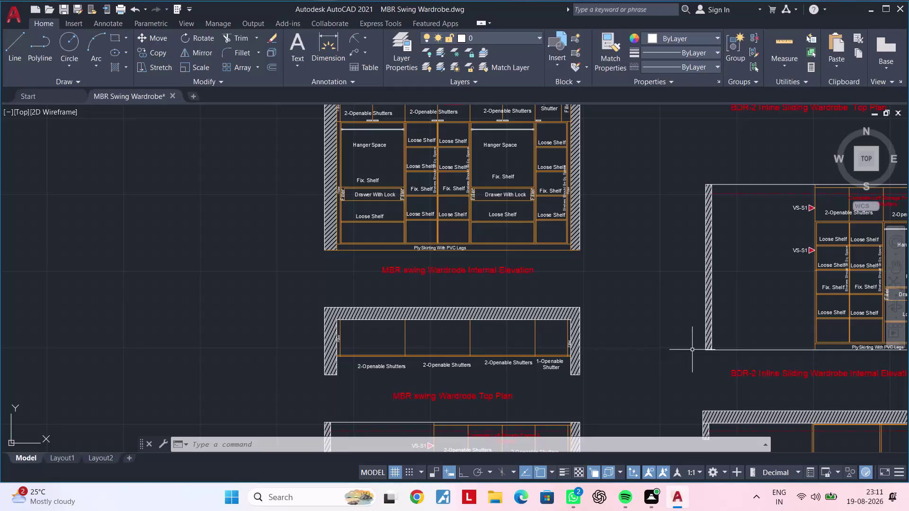
Pan over the swing wardrobe elevation's loft and cancel any pending command.
scroll(up, 3)
scroll(down, 3)
middle_drag(576, 284, 497, 441)
scroll(down, 3)
middle_drag(519, 333, 581, 395)
middle_drag(551, 376, 570, 311)
scroll(up, 3)
middle_drag(455, 273, 495, 241)
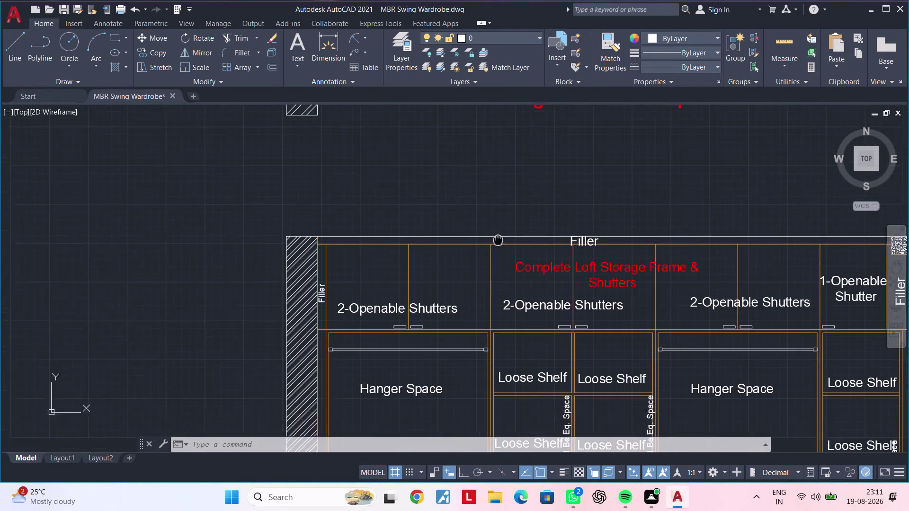
middle_drag(495, 242, 504, 236)
key(Escape)
key(Escape)
key(Escape)
key(Escape)
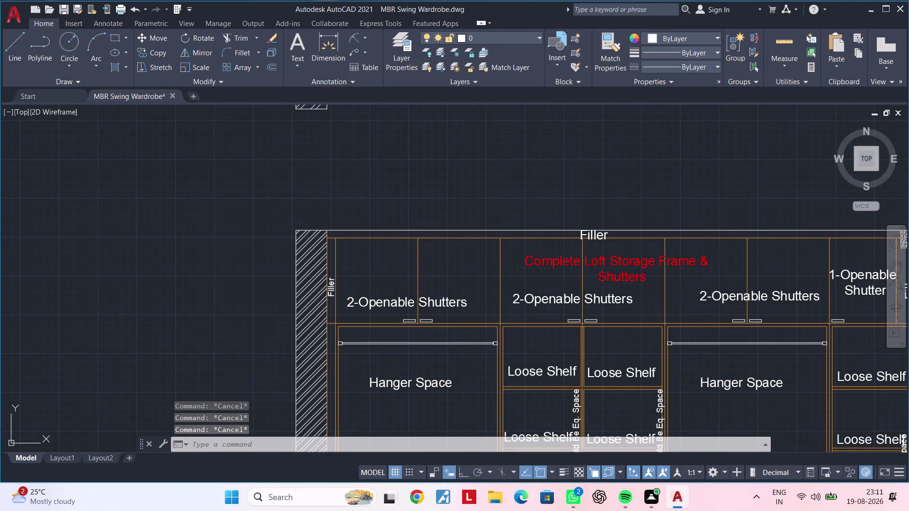
Center the swing wardrobe drawings and pick Dimensions from the Layer dropdown.
scroll(down, 3)
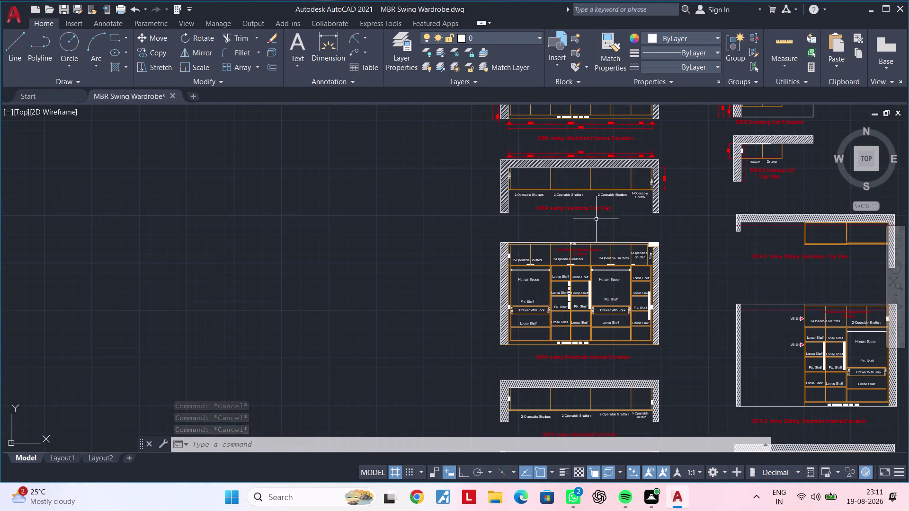
scroll(down, 3)
middle_drag(593, 243, 507, 265)
scroll(up, 3)
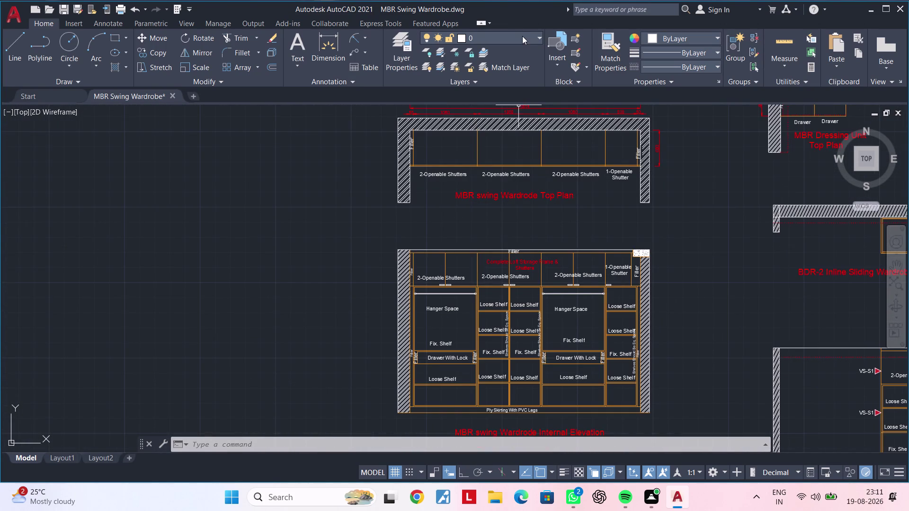
click(522, 36)
click(504, 80)
middle_drag(465, 229, 475, 189)
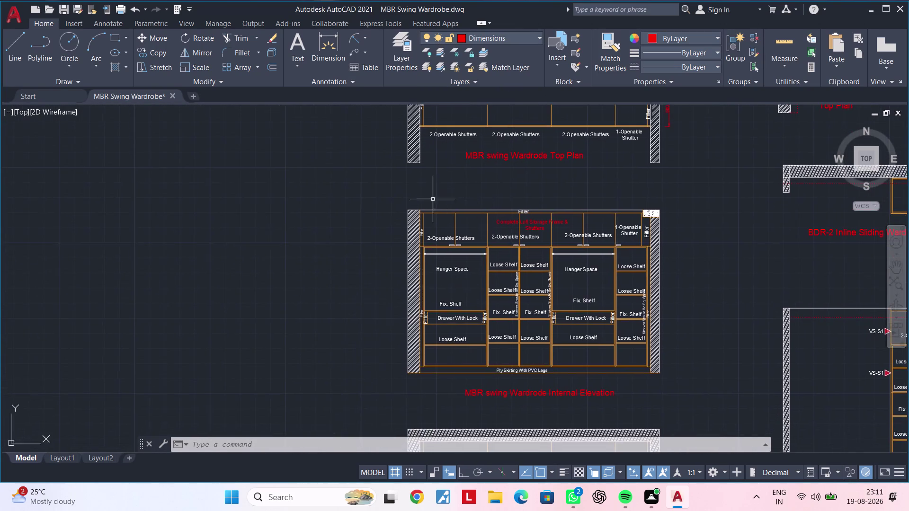
Zoom in on the internal elevation's top-left loft corner.
scroll(up, 3)
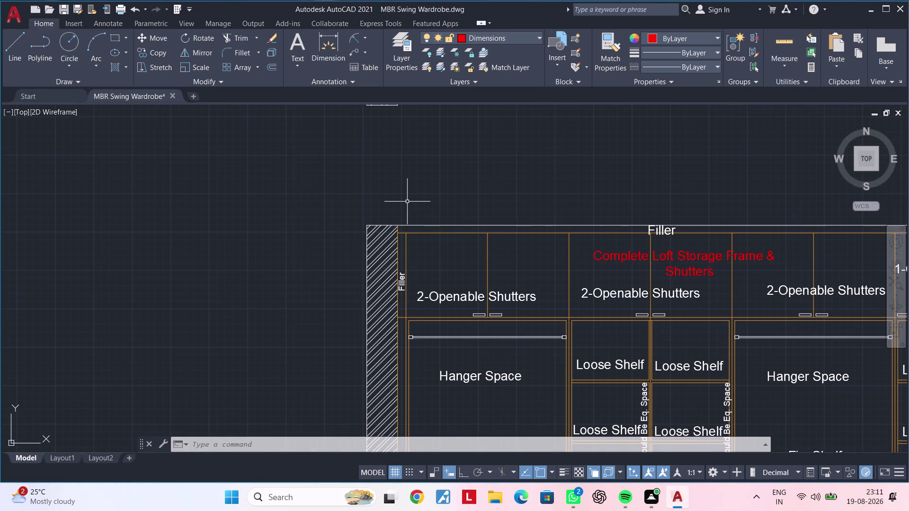
middle_drag(382, 220, 373, 199)
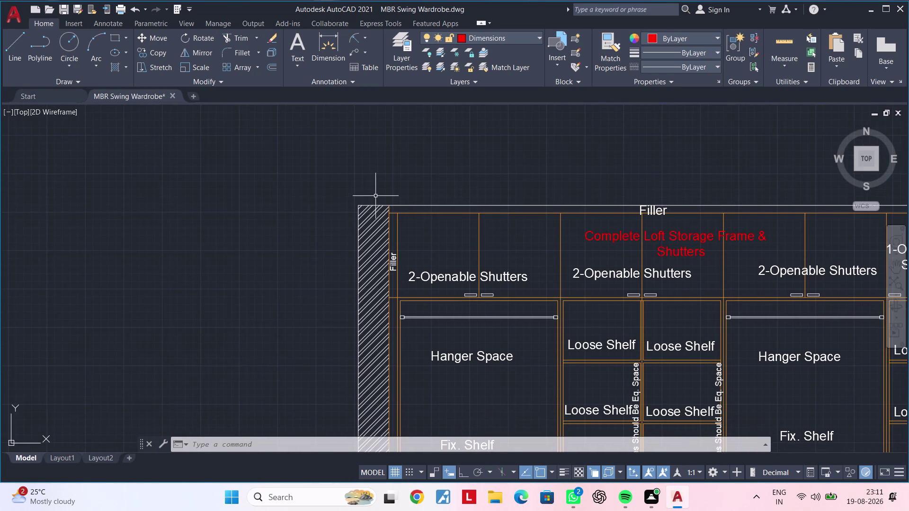
scroll(up, 3)
Dimension the 55 filler width at the top-left wall corner, above the loft.
click(328, 47)
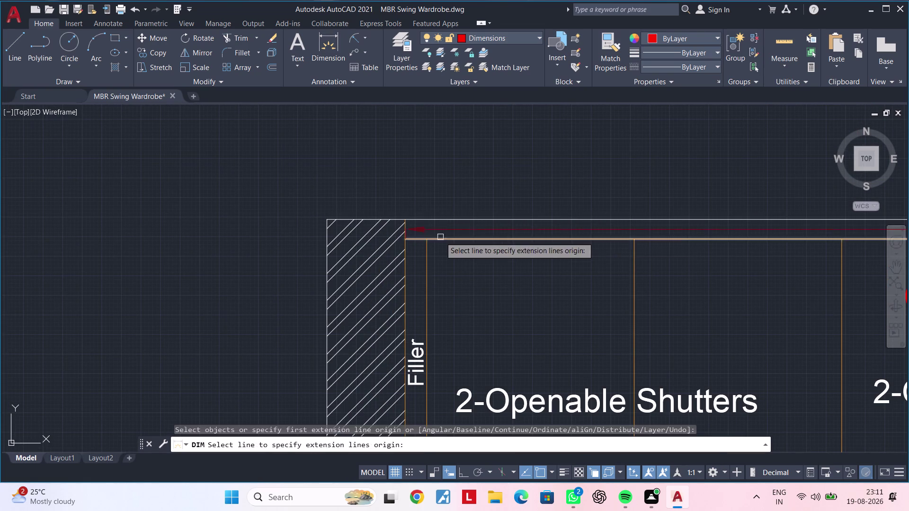
scroll(up, 3)
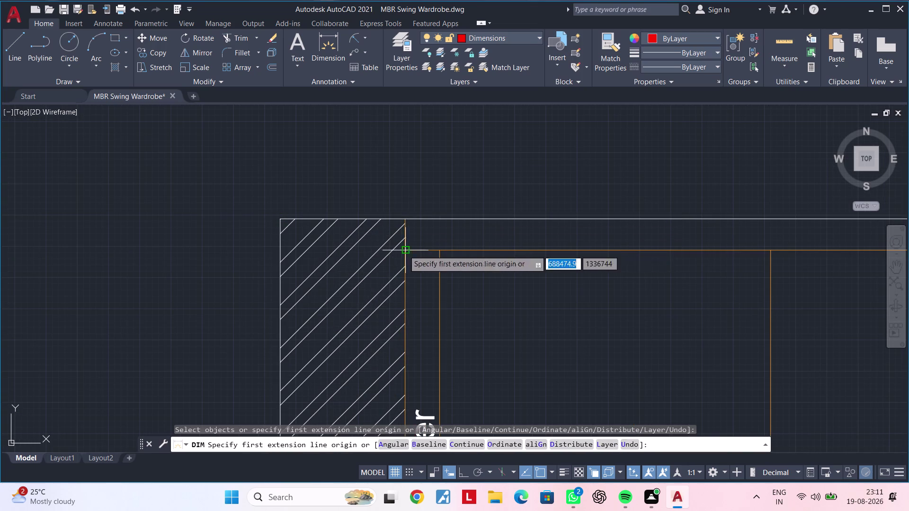
click(408, 250)
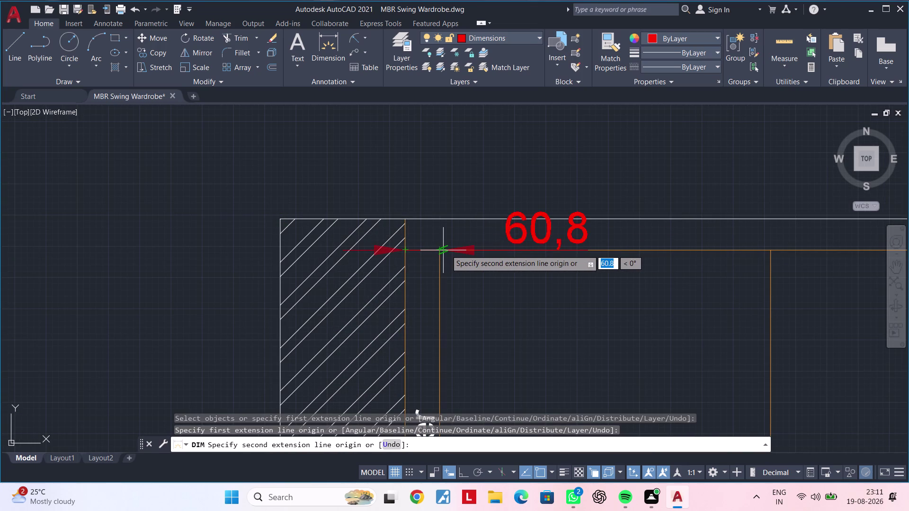
click(438, 251)
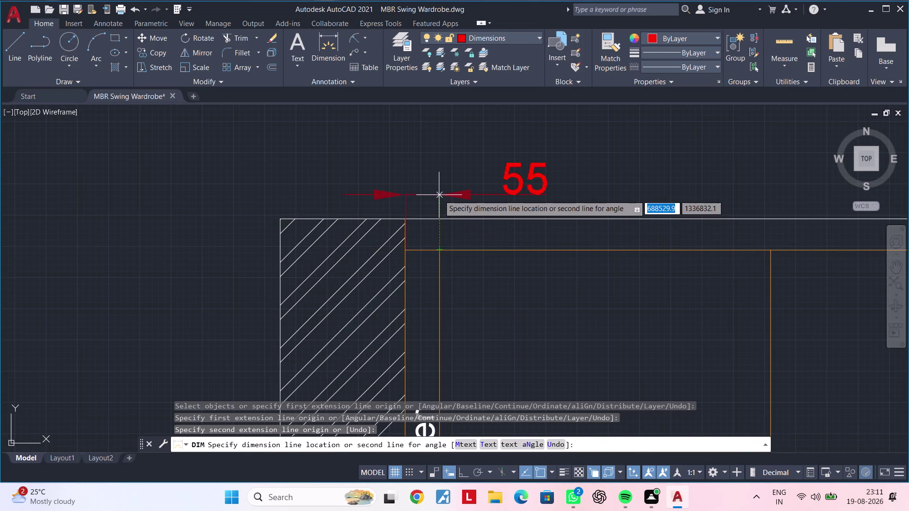
click(439, 195)
middle_drag(515, 195, 429, 202)
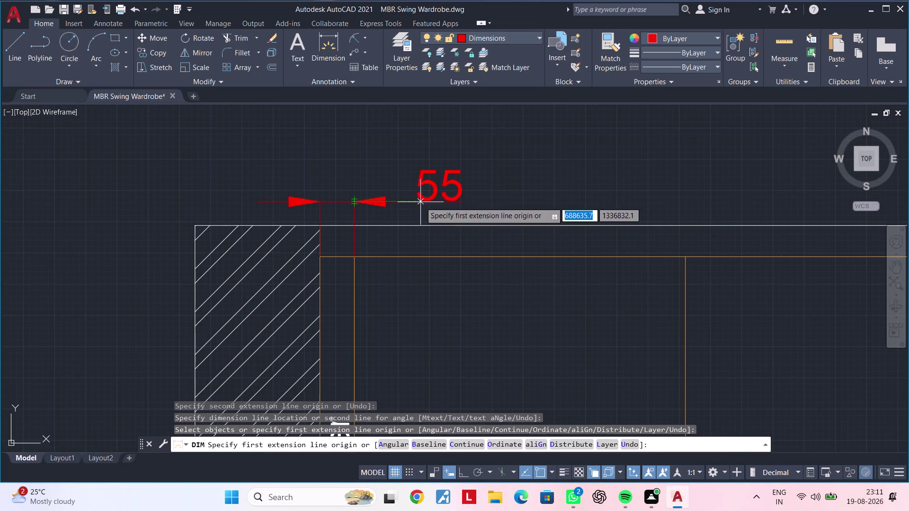
Chain a 1060 dimension from the end of the 55 along the loft top.
key(space)
key(space)
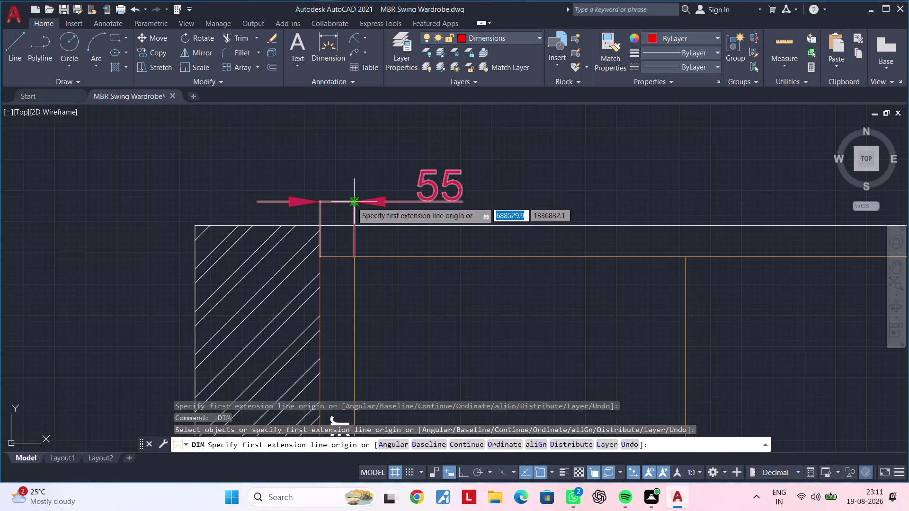
click(352, 202)
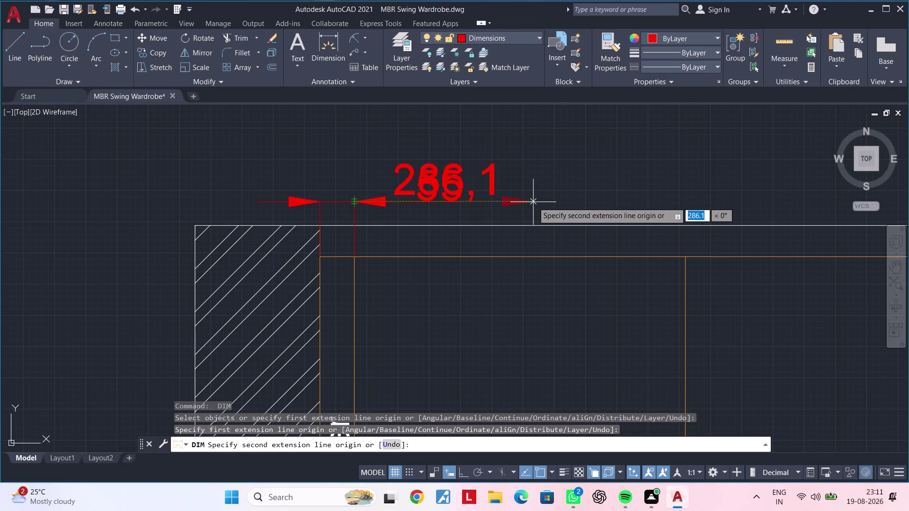
text(1060)
key(Return)
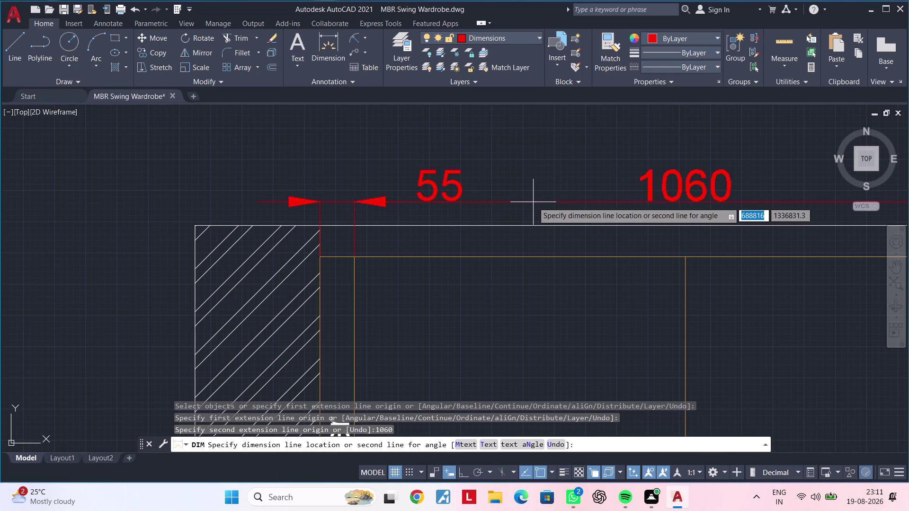
click(372, 202)
middle_drag(671, 208, 233, 216)
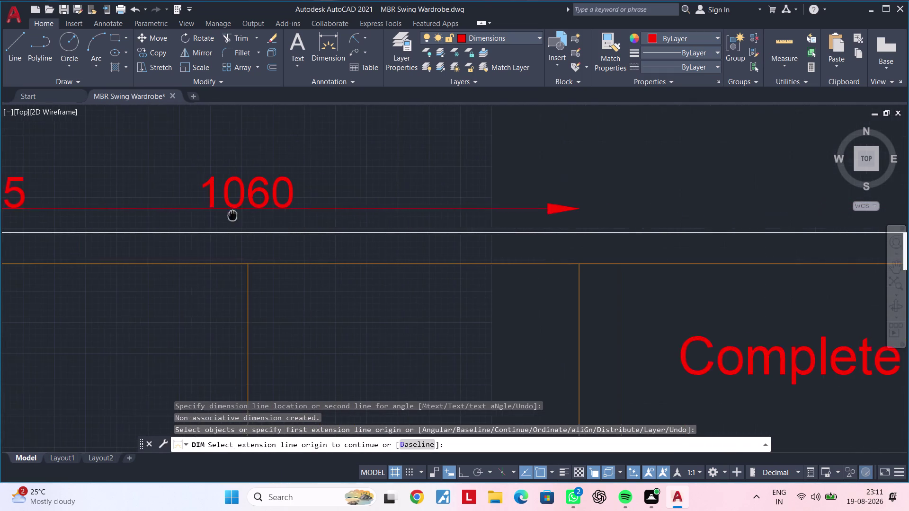
middle_drag(232, 215, 232, 215)
middle_drag(506, 211, 387, 211)
Add a second 1060 dimension in line, starting from the first one's end.
key(space)
key(space)
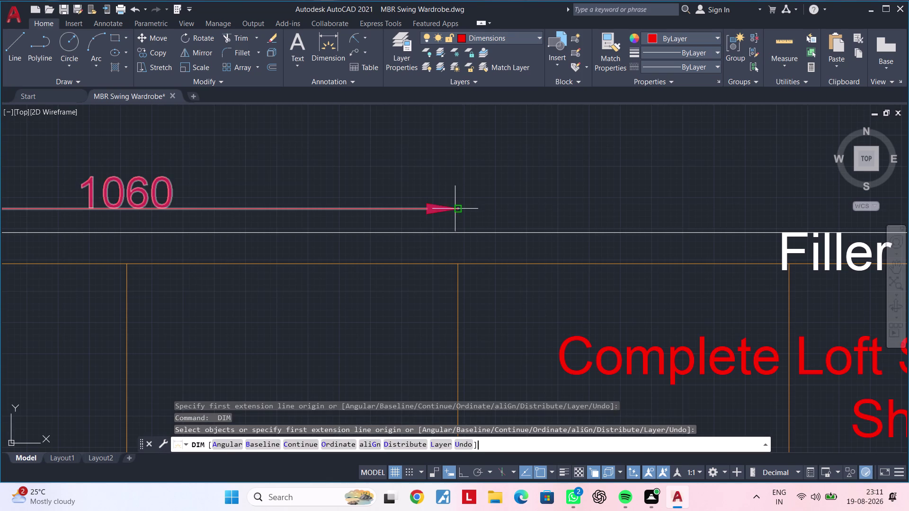
key(space)
key(space)
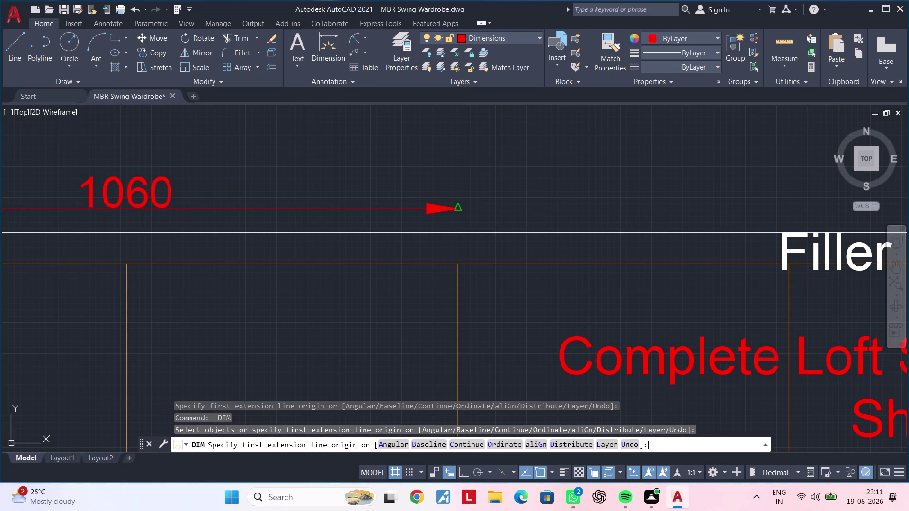
click(460, 209)
click(455, 210)
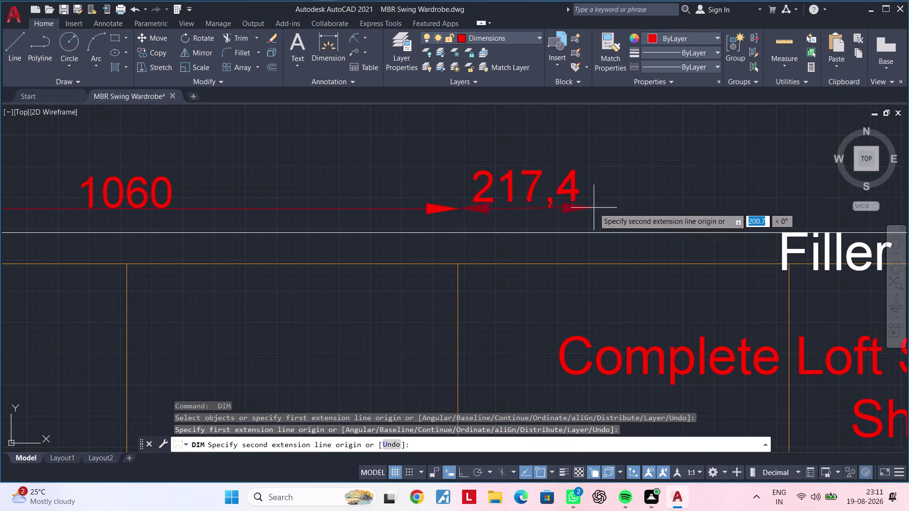
middle_drag(593, 210, 445, 212)
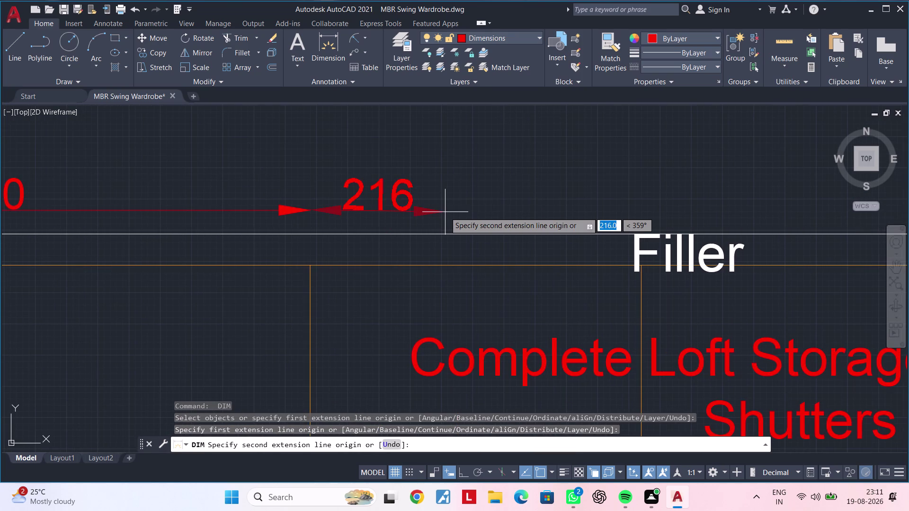
text(1060)
key(Return)
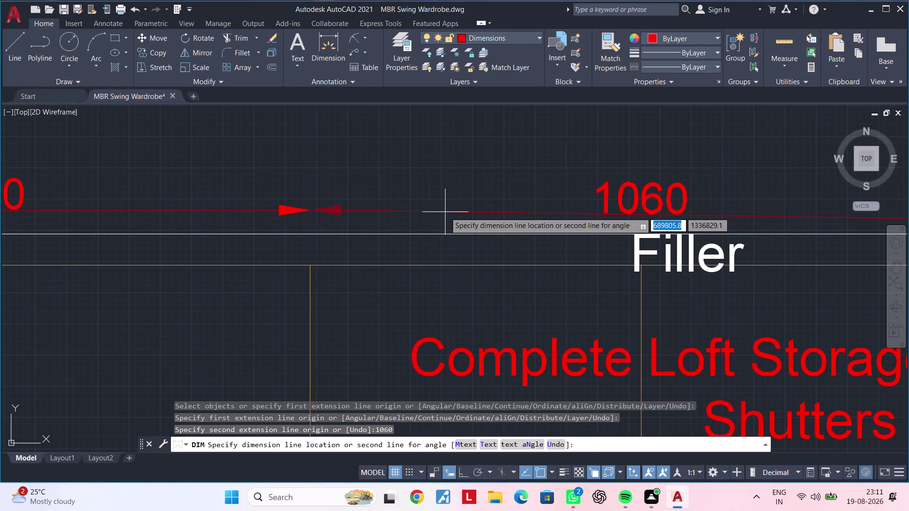
click(310, 209)
scroll(down, 3)
middle_drag(677, 208, 504, 207)
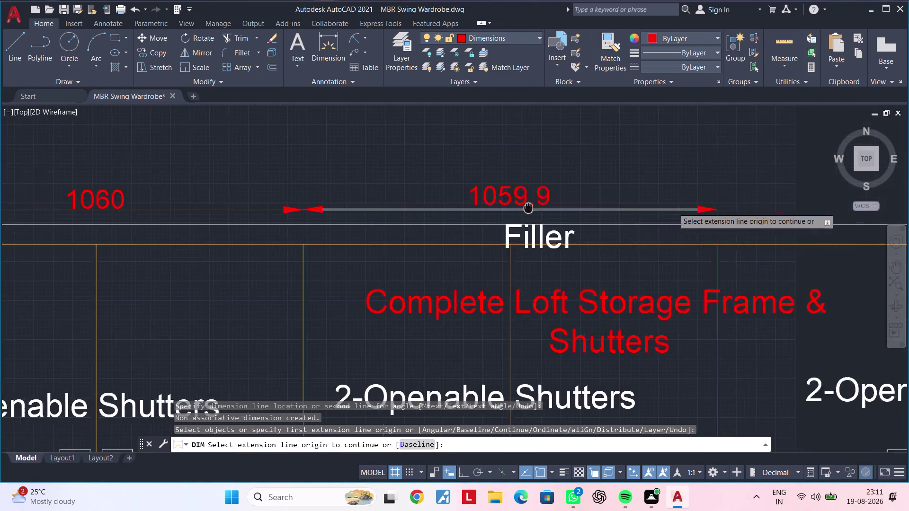
middle_drag(504, 208, 210, 207)
Add a third 1060 dimension in line with the chain.
click(378, 210)
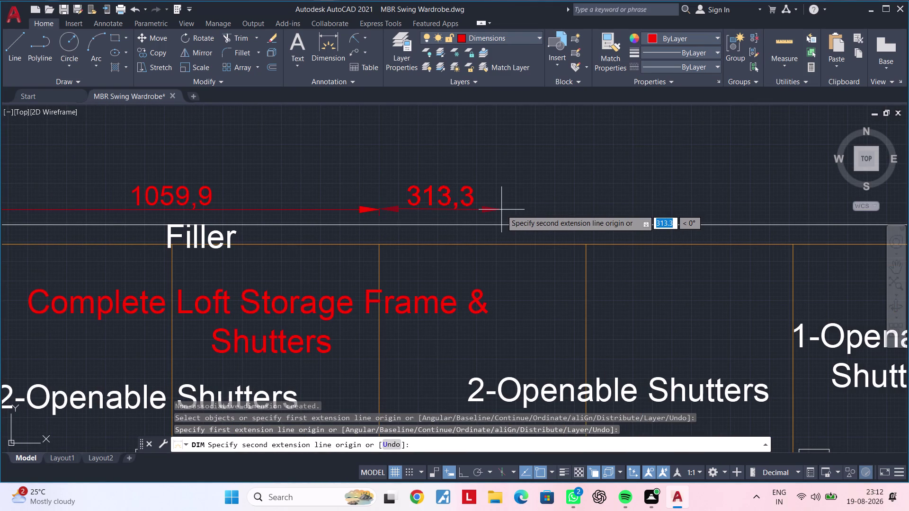
text(10)
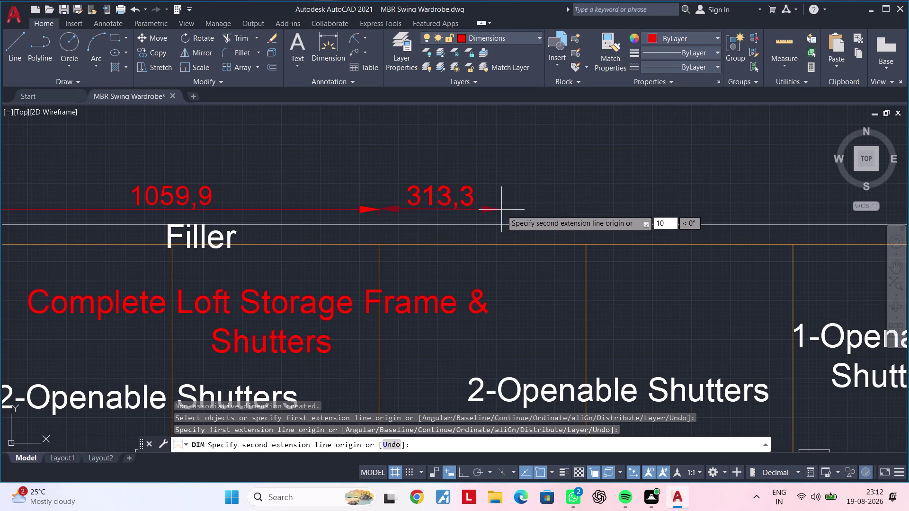
text(60)
key(Return)
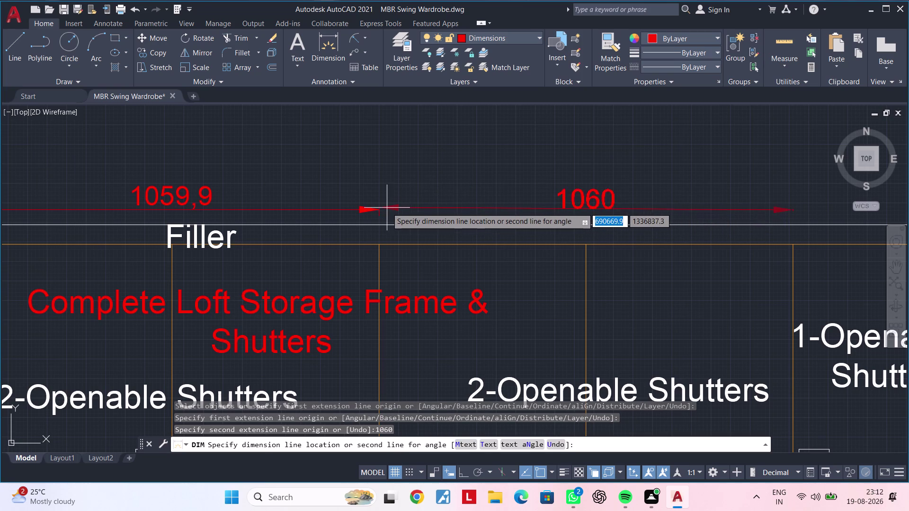
click(380, 211)
middle_drag(529, 203, 325, 200)
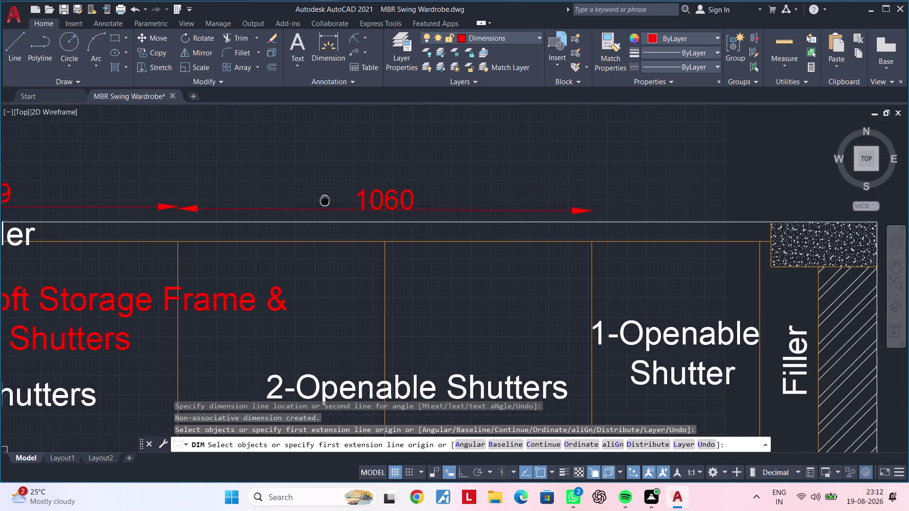
middle_drag(324, 200, 315, 200)
middle_drag(522, 208, 436, 206)
Add a 430 dimension in line after the last 1060.
click(494, 212)
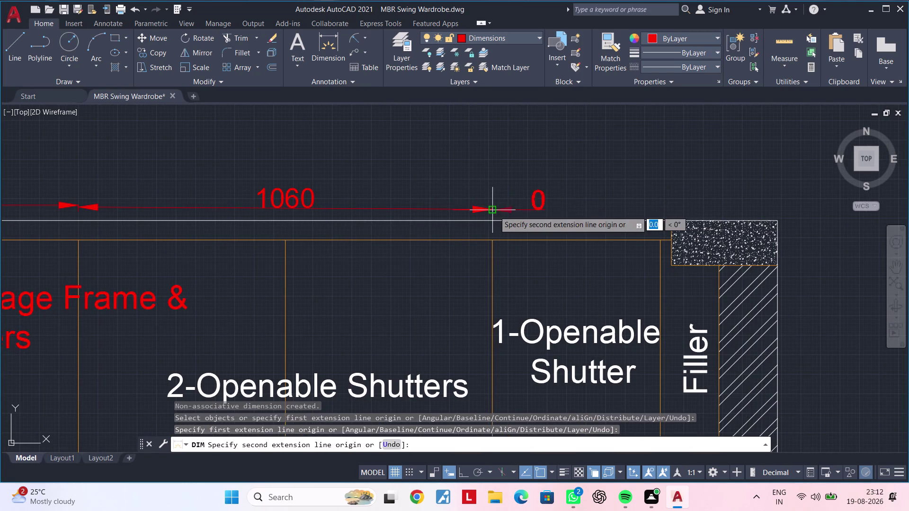
text(4)
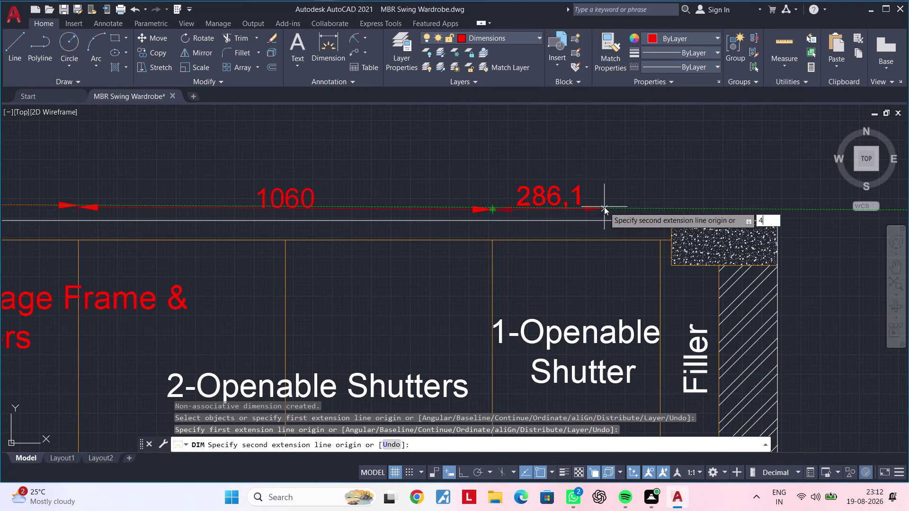
text(30)
key(Return)
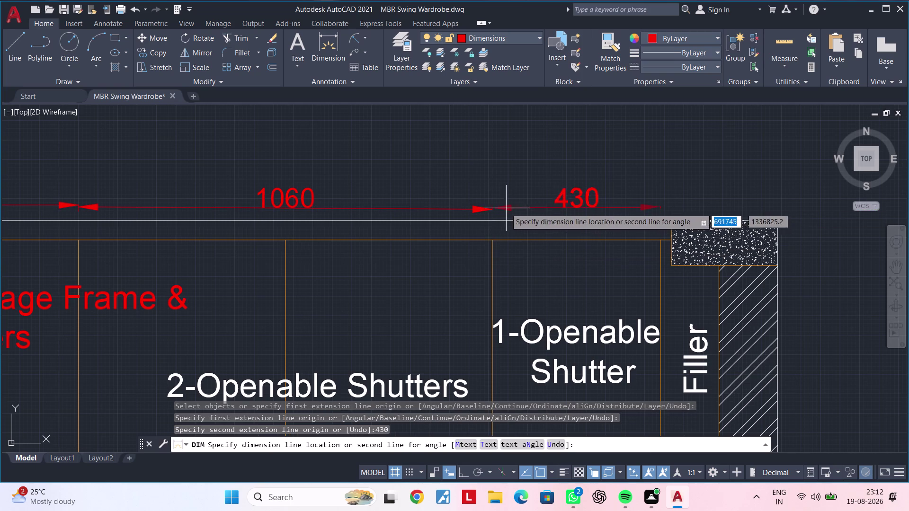
click(492, 209)
middle_drag(723, 209, 602, 210)
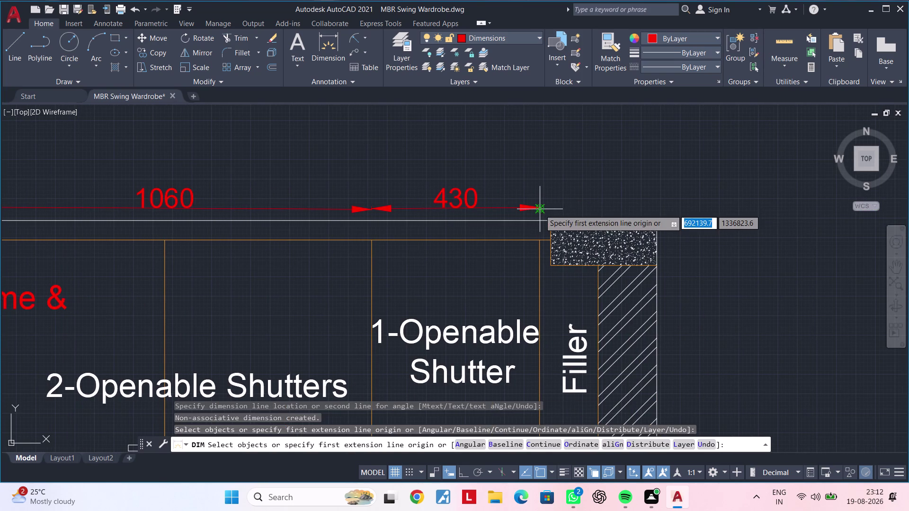
Place the 150 right-hand filler dimension in line, then review the top chain.
click(540, 209)
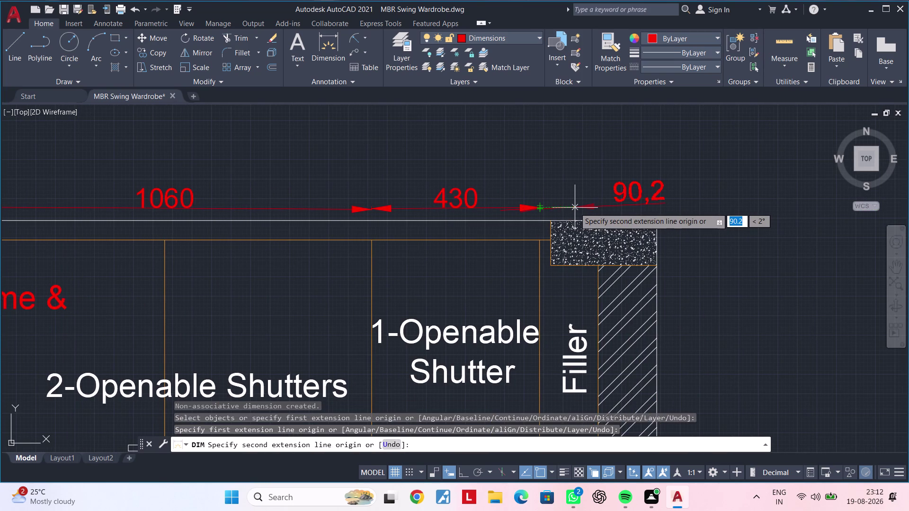
text(150)
key(Return)
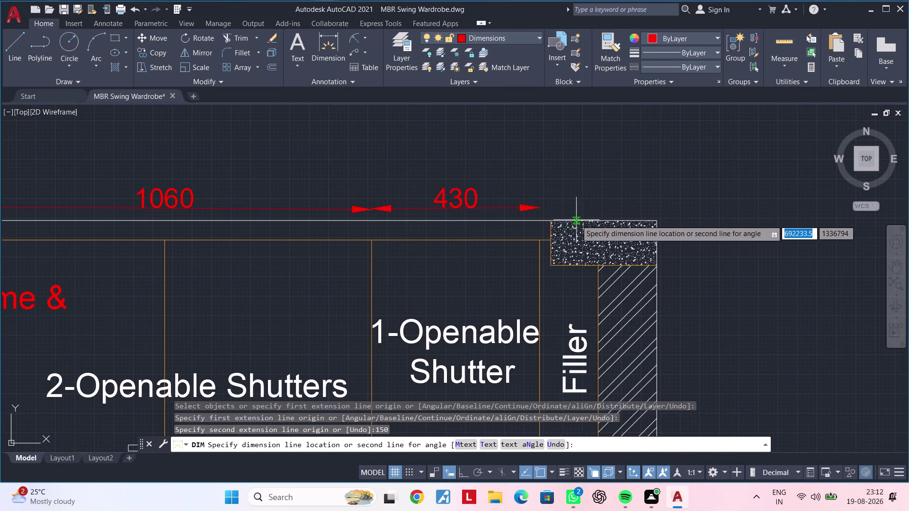
click(540, 207)
middle_drag(574, 230, 564, 183)
scroll(down, 3)
middle_drag(494, 215, 776, 213)
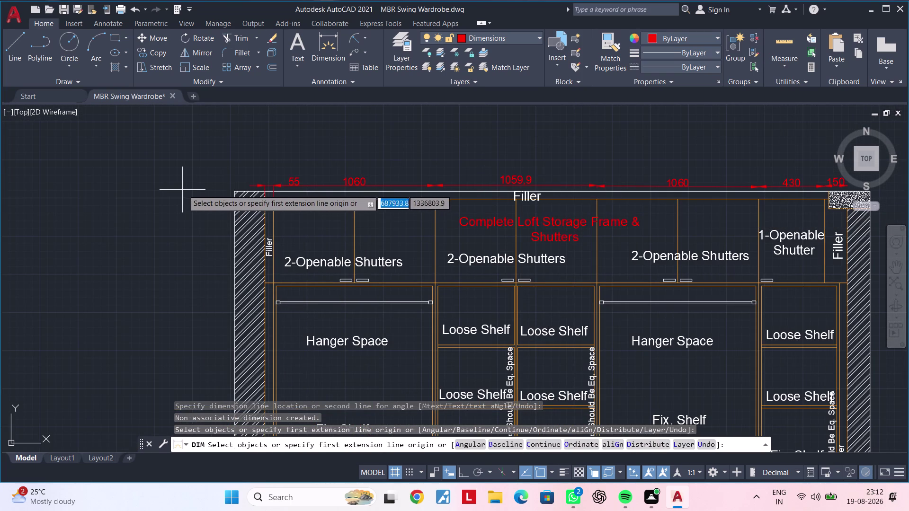
Dimension the 45 height at the wardrobe's top-left corner, left of the wall.
scroll(up, 3)
middle_drag(232, 191, 352, 160)
scroll(up, 3)
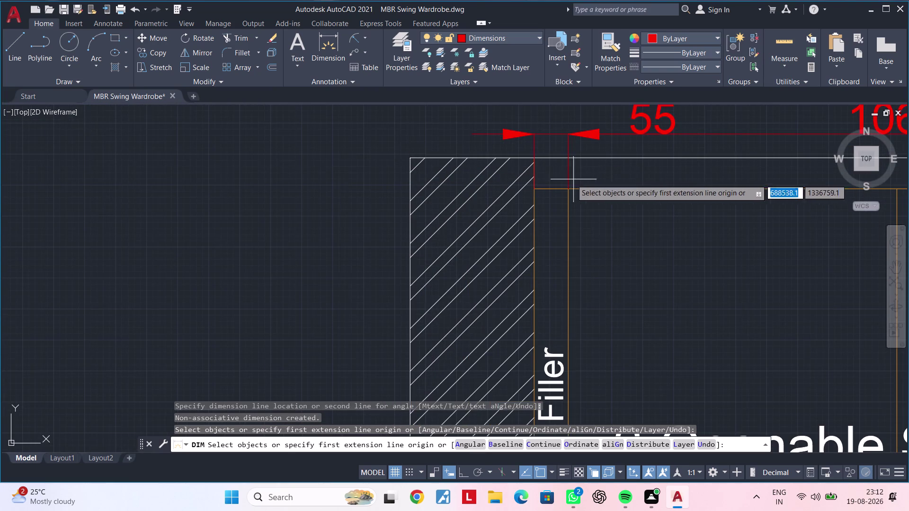
click(533, 160)
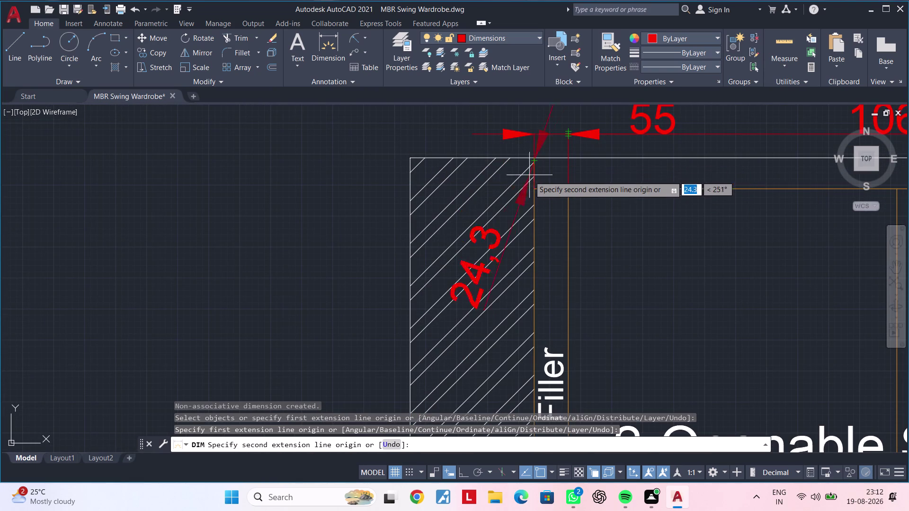
click(536, 188)
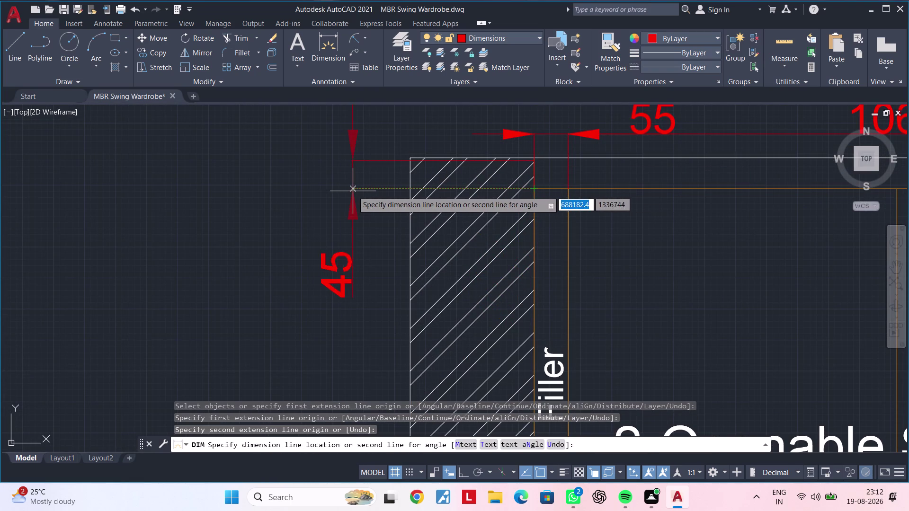
click(352, 191)
scroll(down, 3)
middle_drag(370, 192, 427, 168)
Stack a 550 height dimension directly below the 45.
key(space)
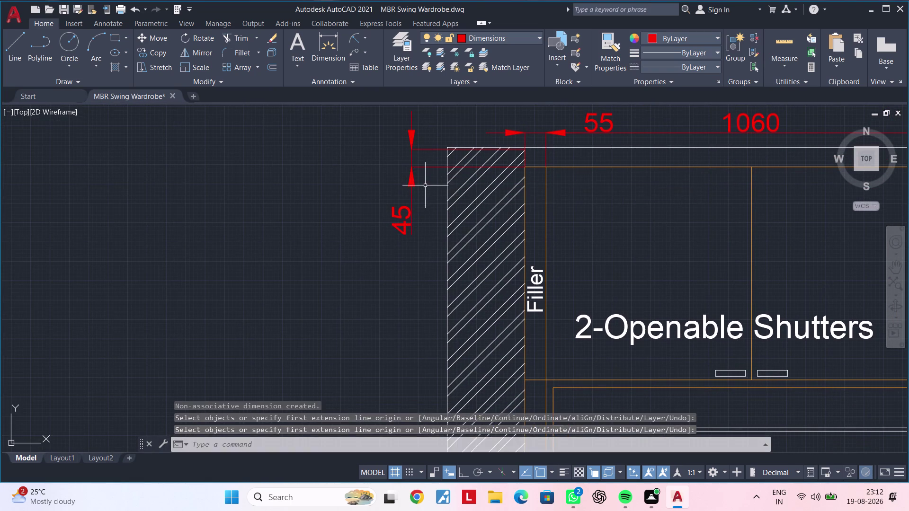
key(space)
click(412, 169)
middle_drag(409, 230, 418, 181)
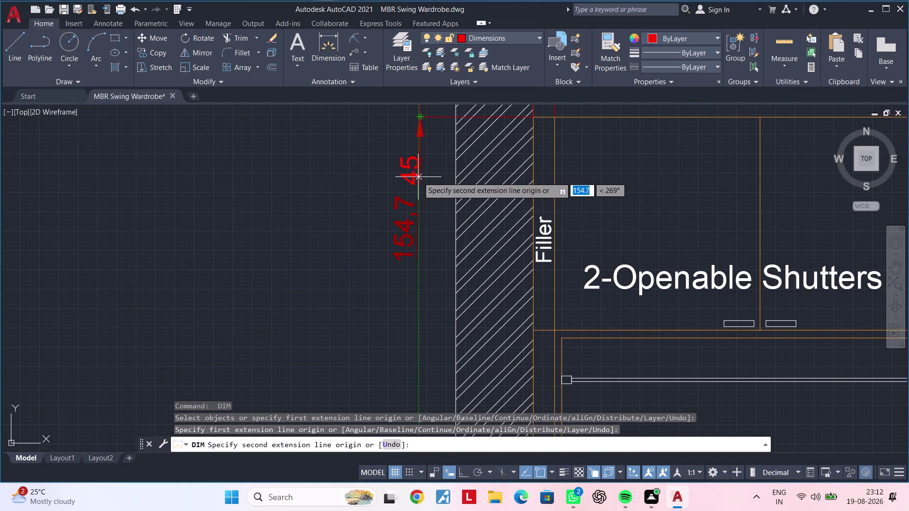
text(550)
key(Return)
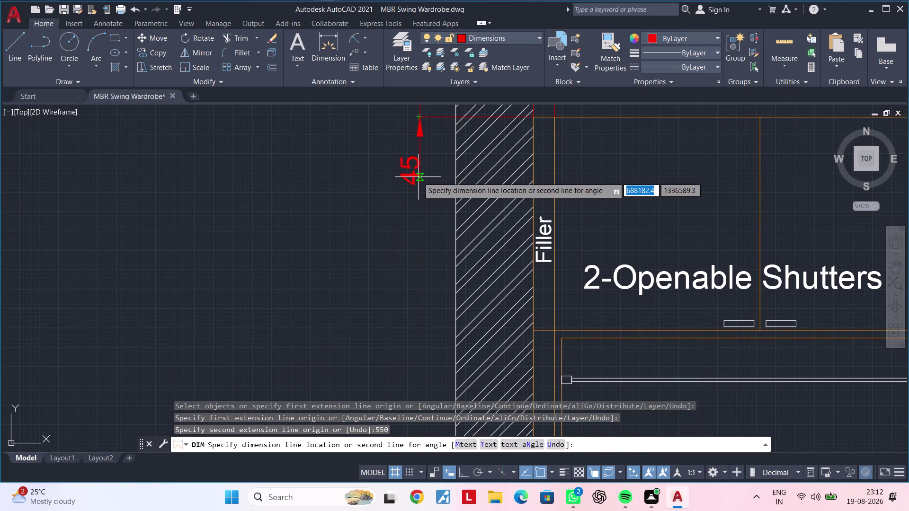
click(419, 180)
scroll(down, 3)
middle_drag(426, 230, 457, 164)
Cancel a wrong start and restart the next height from the 550's lower end.
key(space)
key(space)
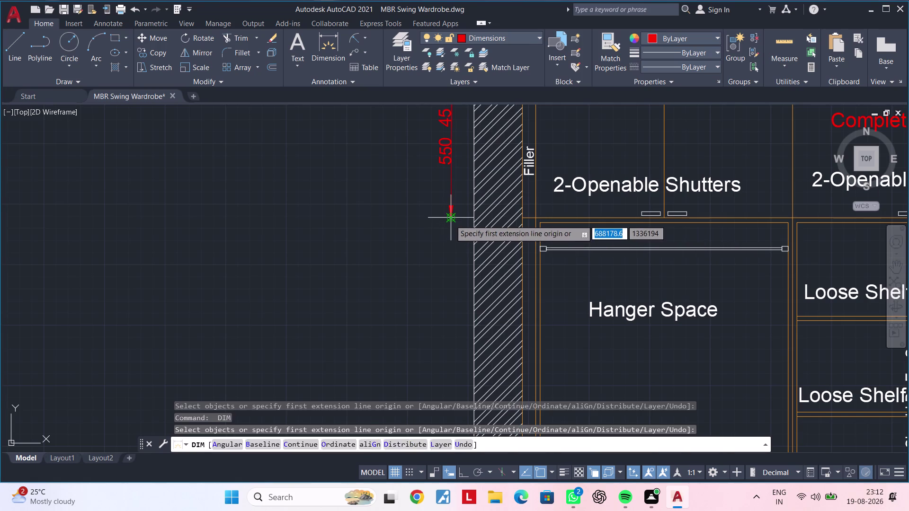
click(450, 228)
scroll(down, 3)
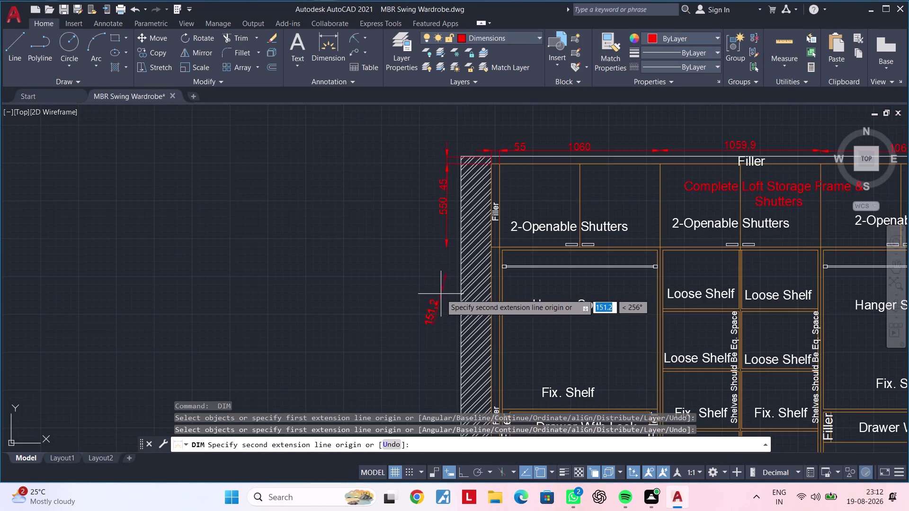
key(Escape)
key(space)
scroll(up, 3)
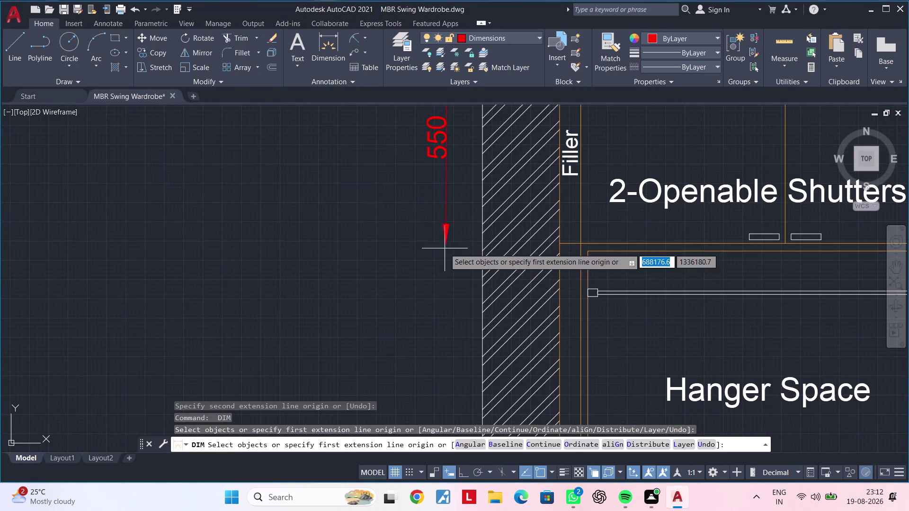
click(444, 244)
scroll(down, 3)
middle_drag(449, 310, 448, 284)
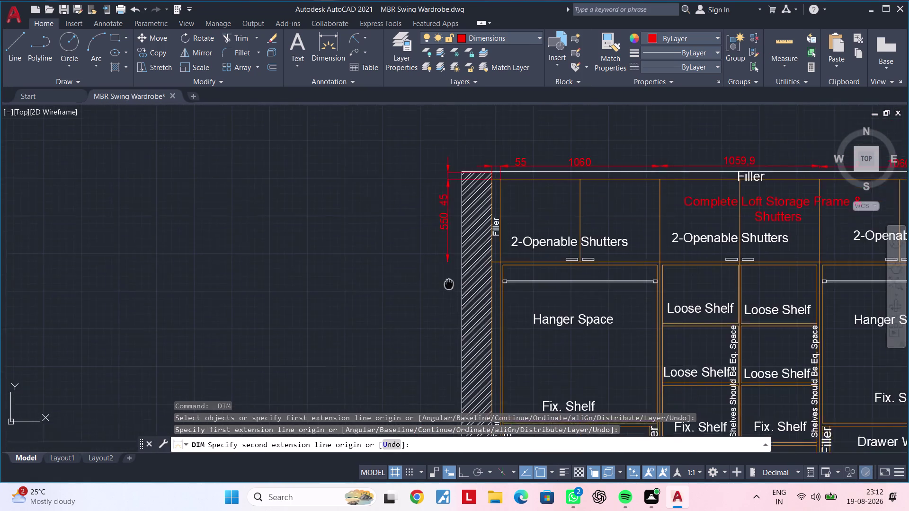
middle_drag(449, 284, 450, 192)
scroll(down, 3)
middle_drag(451, 193, 455, 109)
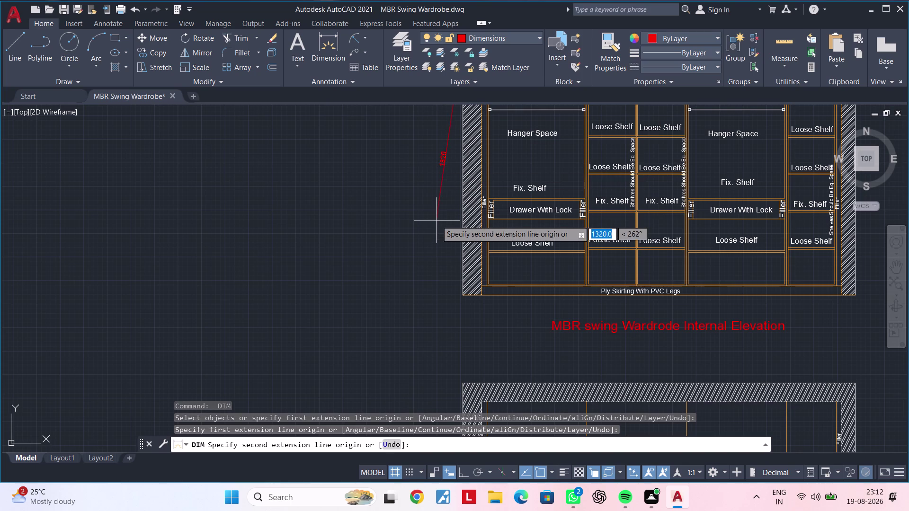
With Ortho on, place a 2000 height dimension below the 550.
click(458, 464)
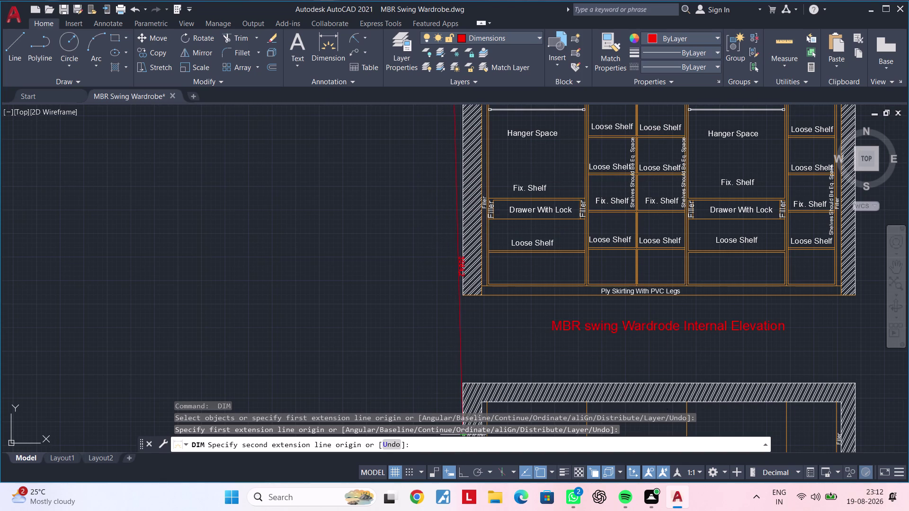
click(458, 472)
middle_drag(454, 253, 455, 266)
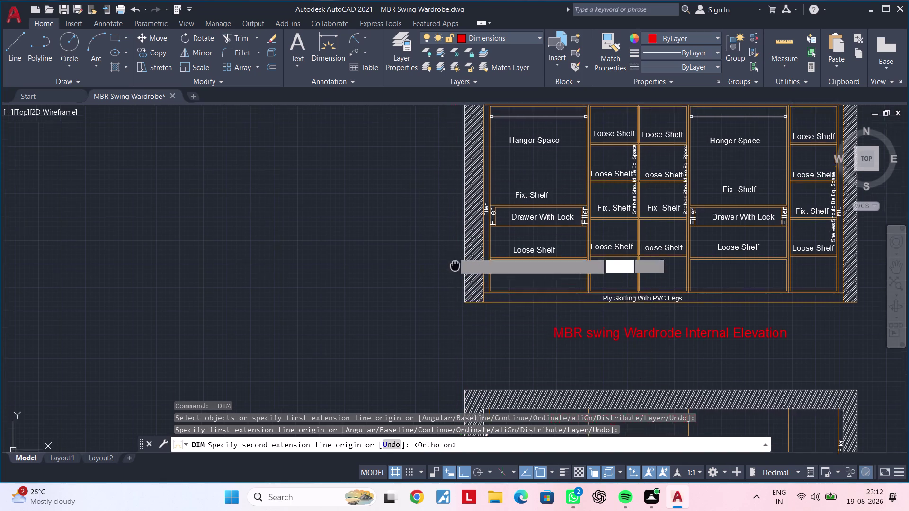
middle_drag(455, 265, 449, 386)
text(200)
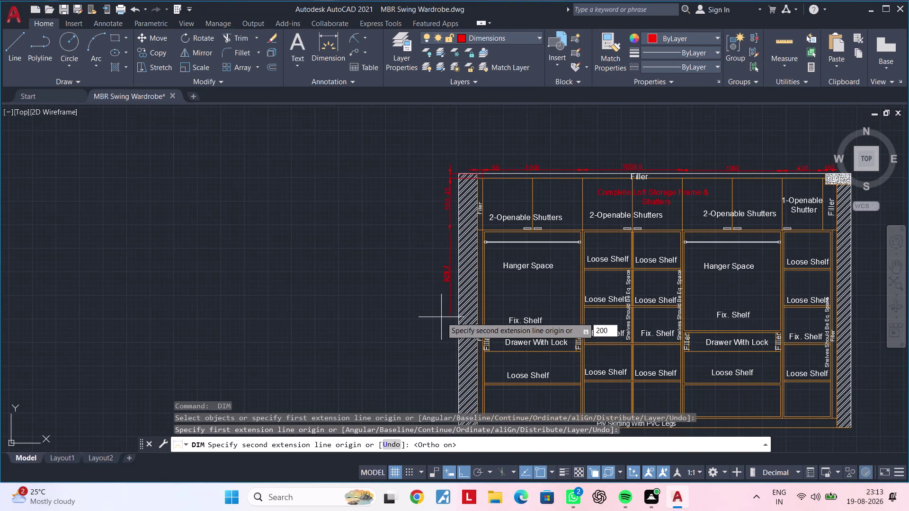
key(0)
key(Return)
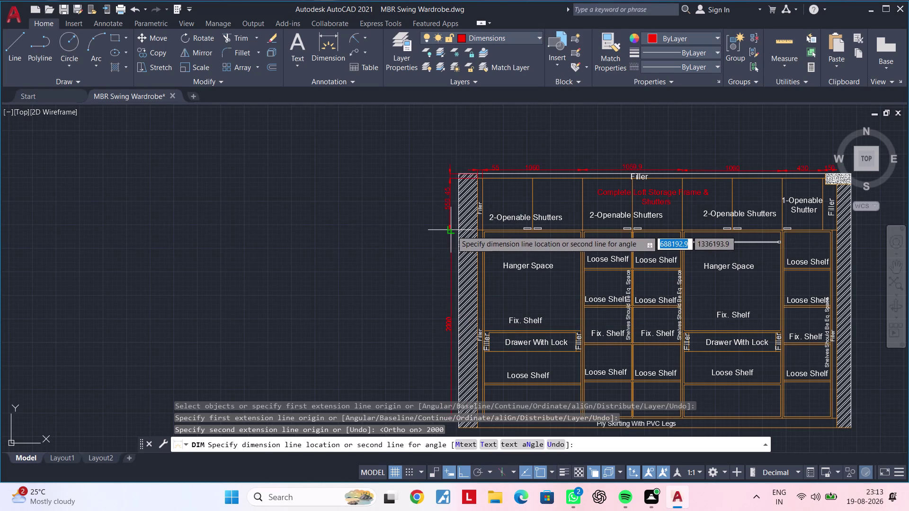
click(451, 229)
Add the 100 skirting height below the 2000 dimension.
middle_drag(452, 288, 457, 193)
middle_drag(446, 271, 452, 223)
scroll(up, 3)
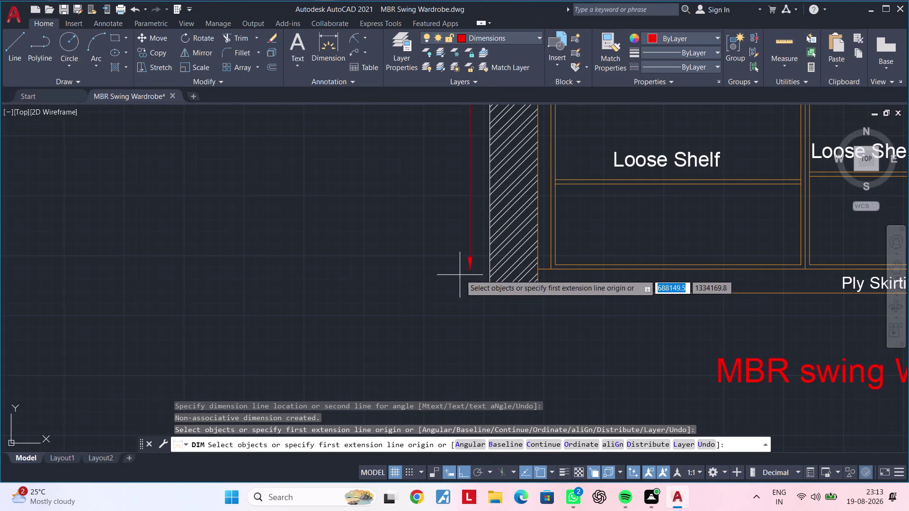
scroll(up, 3)
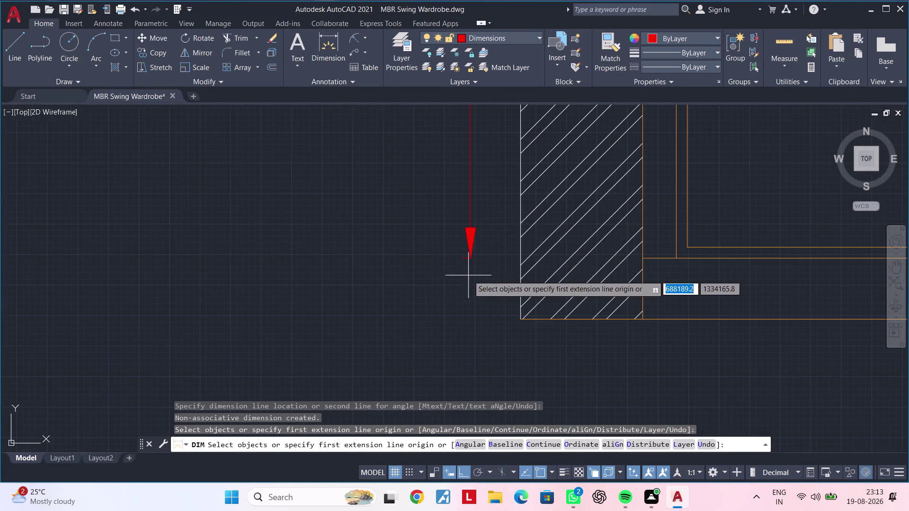
click(472, 260)
text(1)
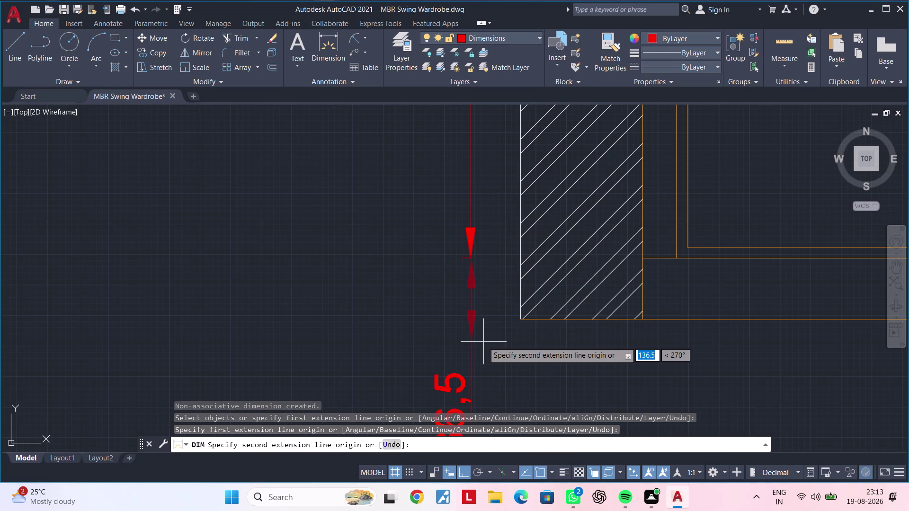
text(00)
key(Return)
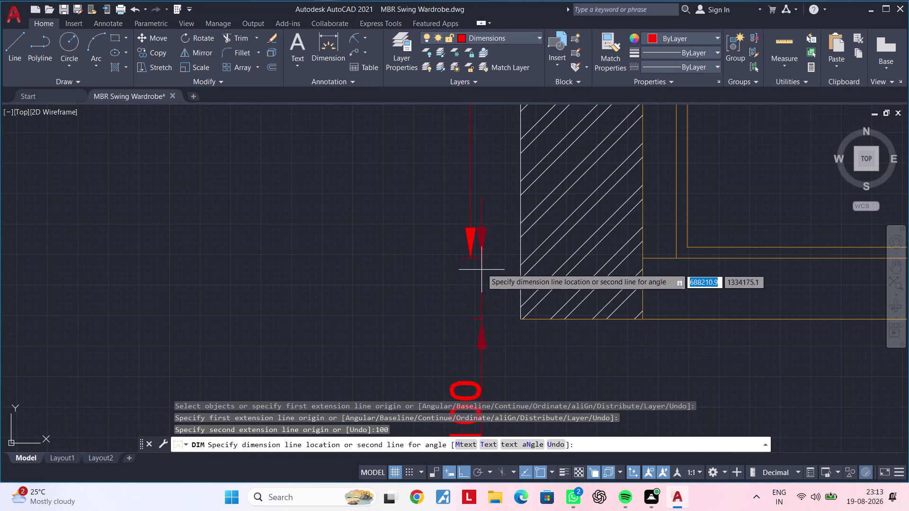
click(471, 259)
scroll(down, 3)
scroll(down, 3)
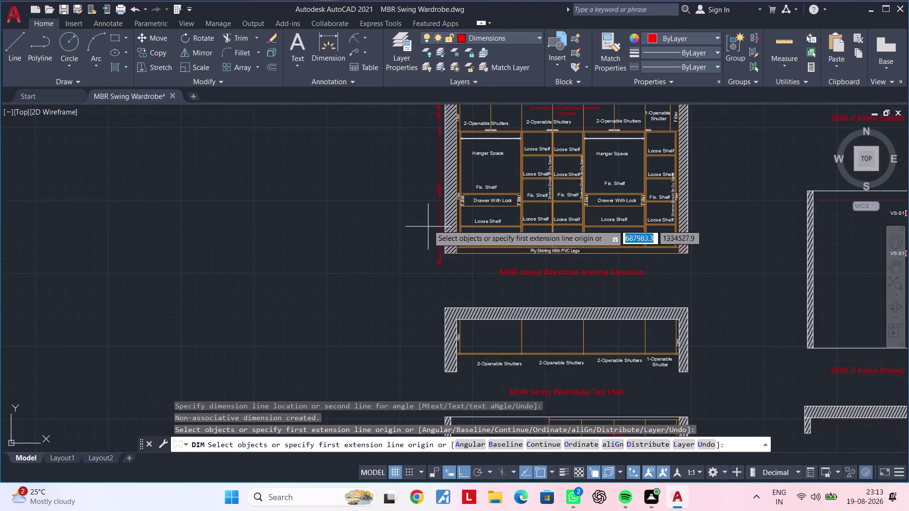
middle_drag(431, 215, 437, 309)
scroll(up, 3)
key(space)
scroll(up, 3)
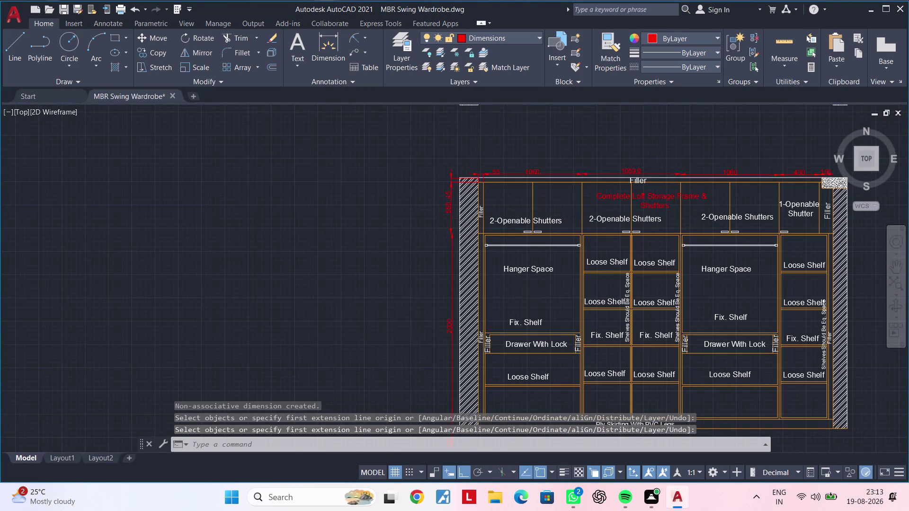
scroll(up, 3)
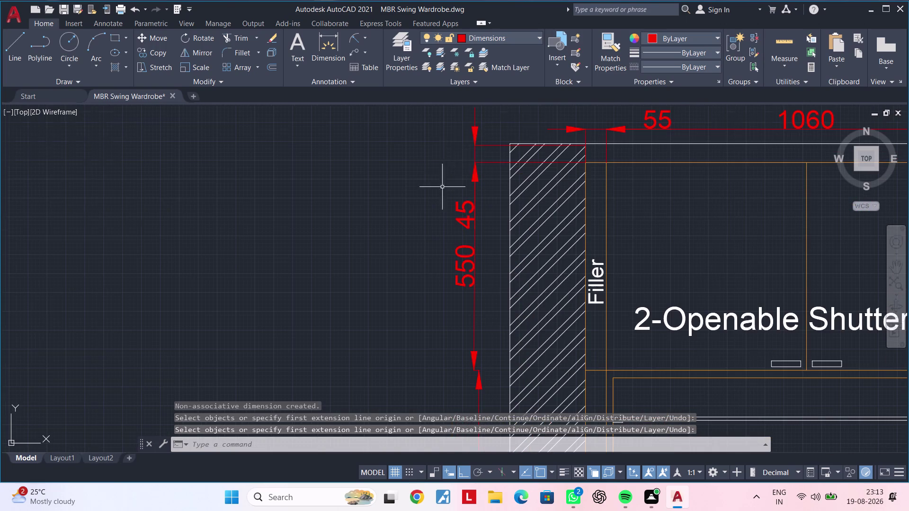
Dimension the 2700 overall height from the wardrobe top, outside the 45/550/2000 stack.
key(space)
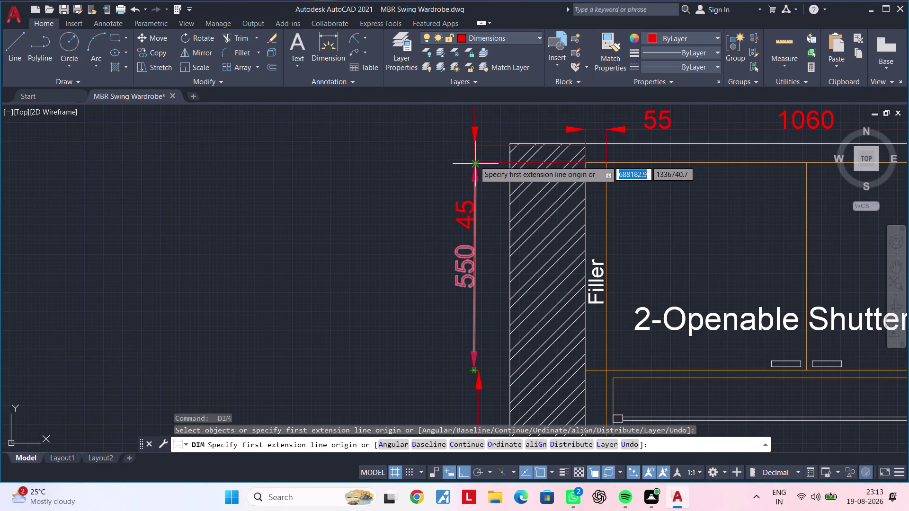
click(421, 146)
scroll(down, 3)
middle_drag(412, 276, 429, 164)
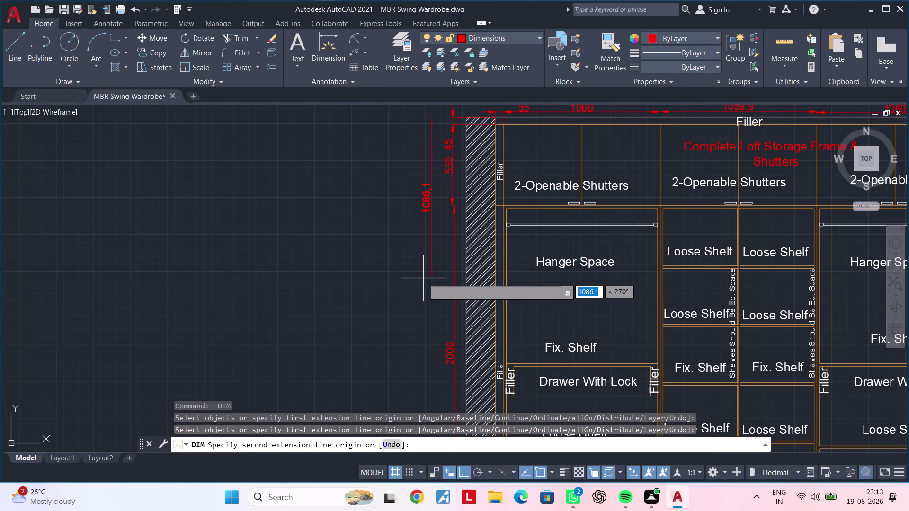
text(2700)
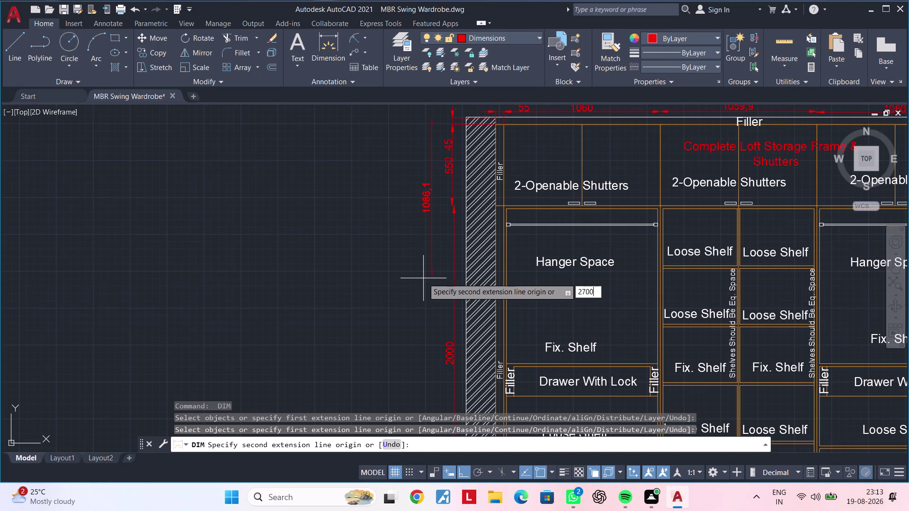
key(Return)
click(433, 279)
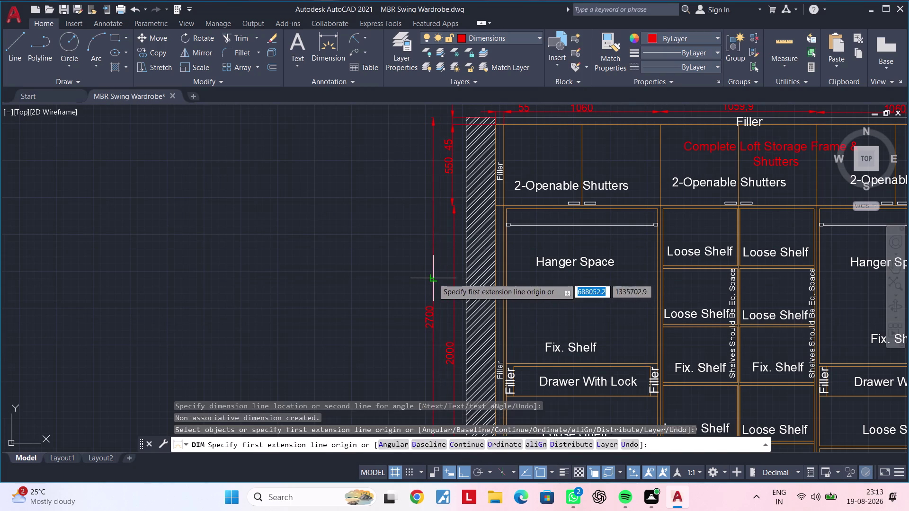
scroll(down, 3)
middle_drag(479, 279, 384, 214)
middle_drag(467, 338, 435, 263)
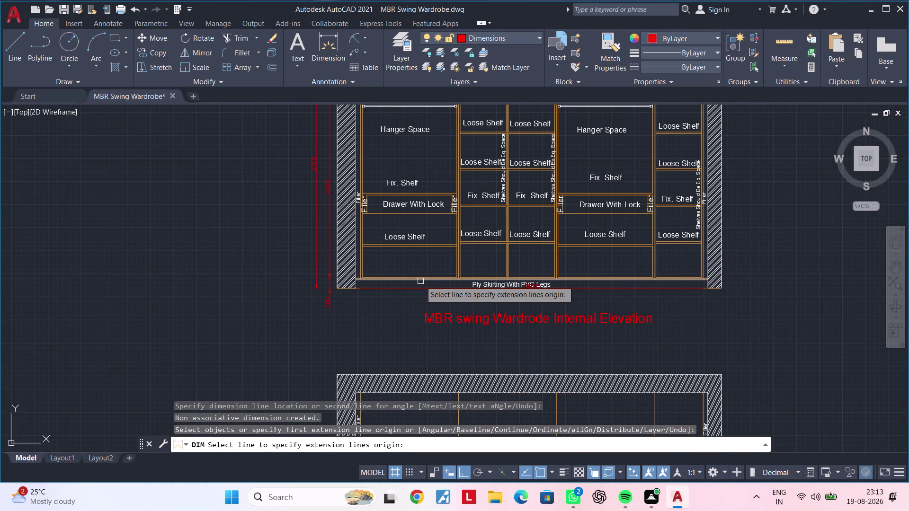
Start a dimension near the wardrobe base, then cancel the active commands.
scroll(up, 3)
scroll(up, 3)
scroll(up, 3)
click(327, 198)
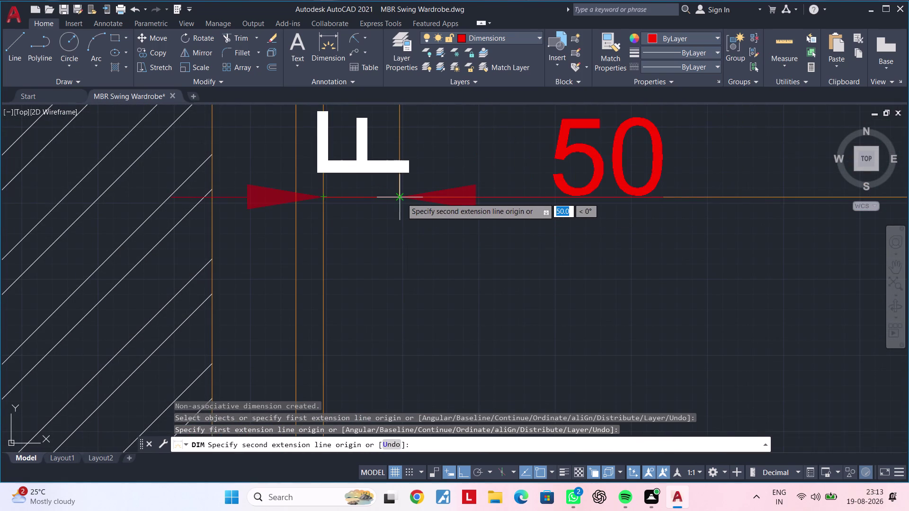
click(401, 198)
click(400, 234)
key(Escape)
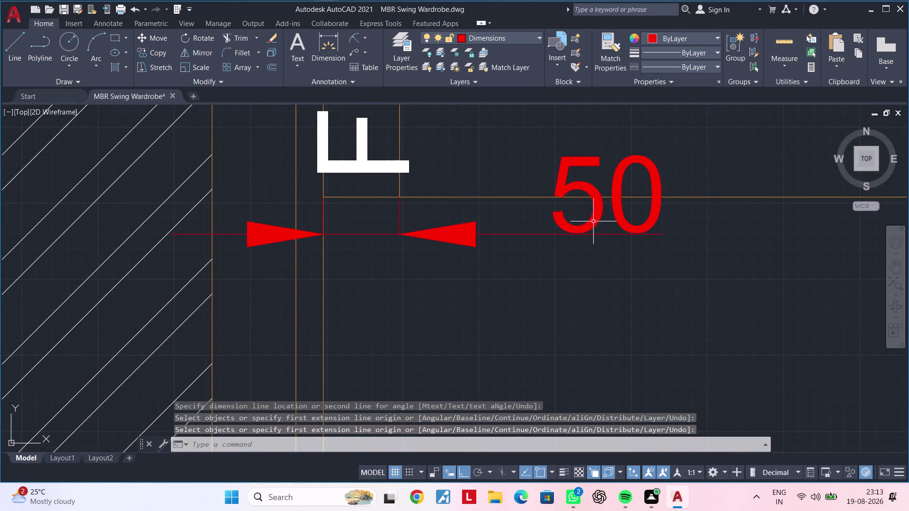
click(594, 221)
key(Escape)
click(597, 206)
key(Escape)
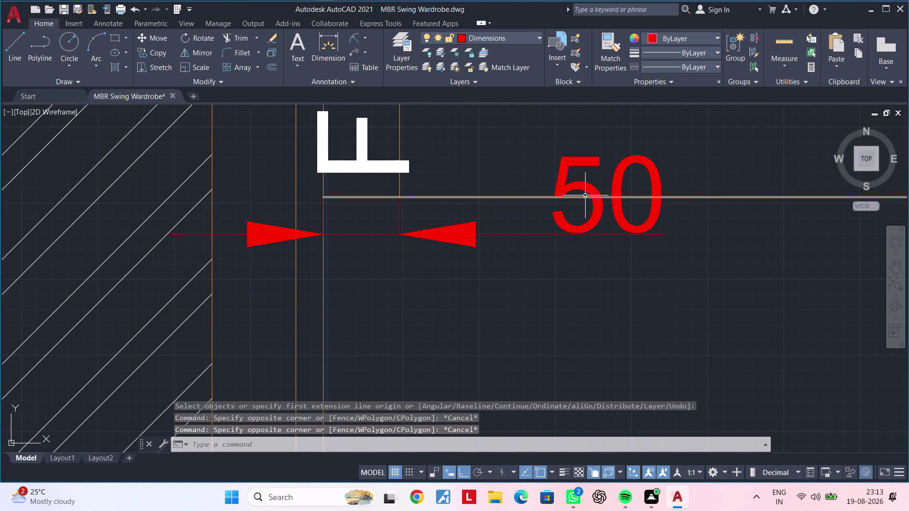
Drag the 50 dimension's text between its arrows and clear the selection.
click(577, 187)
click(553, 186)
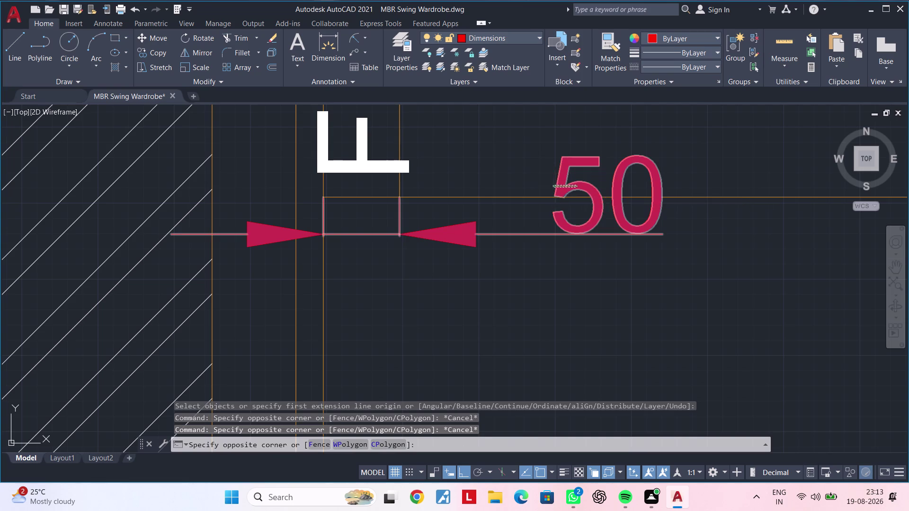
click(608, 195)
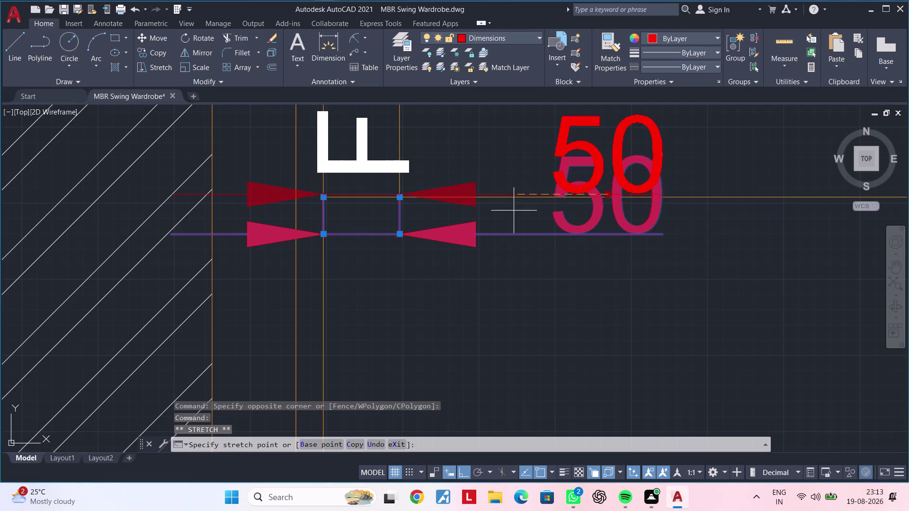
click(356, 235)
scroll(down, 3)
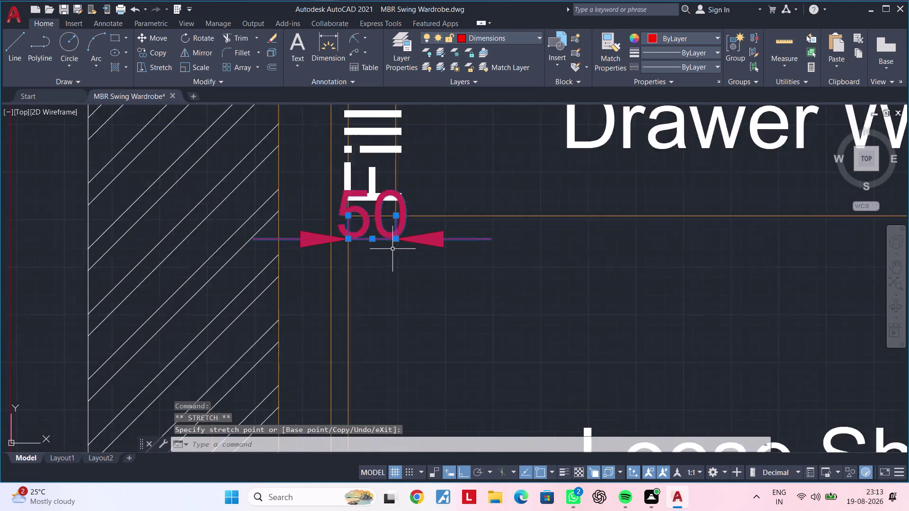
scroll(down, 3)
key(Escape)
key(Escape)
Pan over the drawer, filler and hanger space, starting another dimension.
middle_drag(499, 270, 362, 271)
scroll(down, 3)
middle_drag(532, 272, 450, 271)
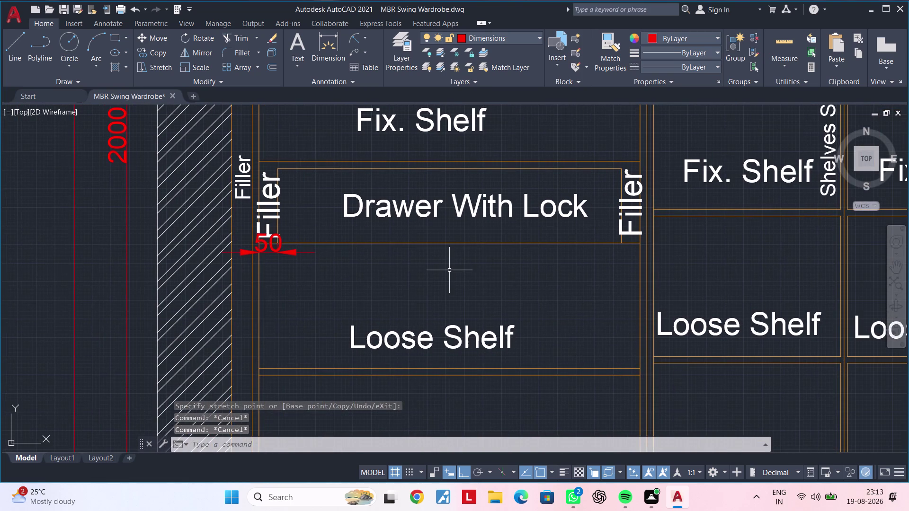
key(Escape)
scroll(down, 3)
middle_drag(564, 272, 521, 350)
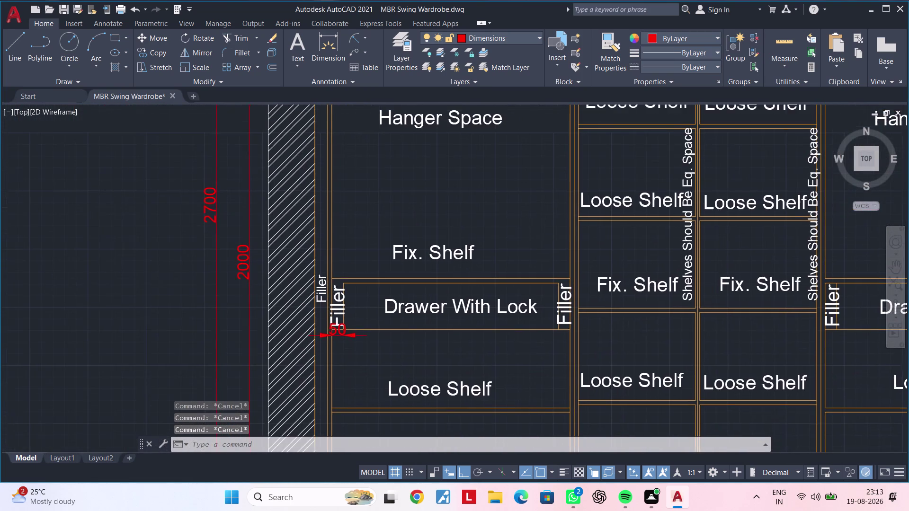
middle_drag(512, 228, 502, 300)
key(space)
middle_drag(531, 246, 512, 340)
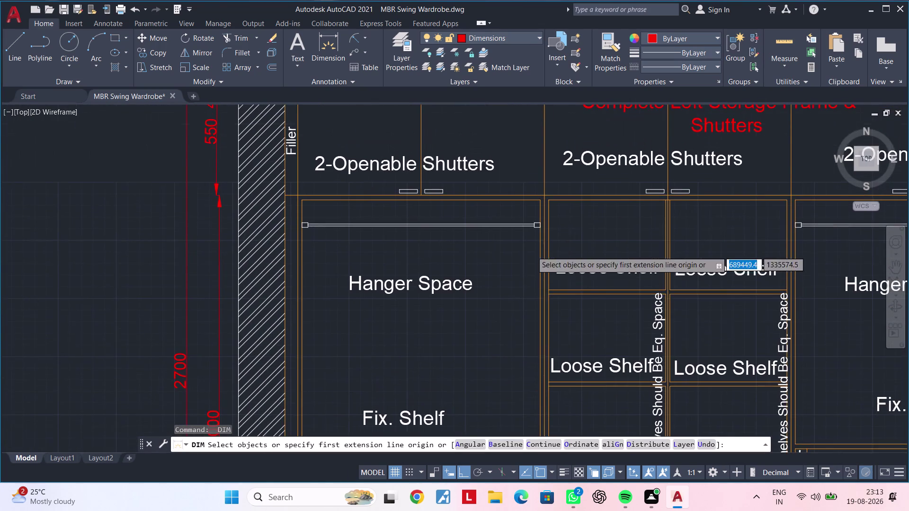
Add the 1050 vertical dimension up to the fixed shelf.
scroll(up, 3)
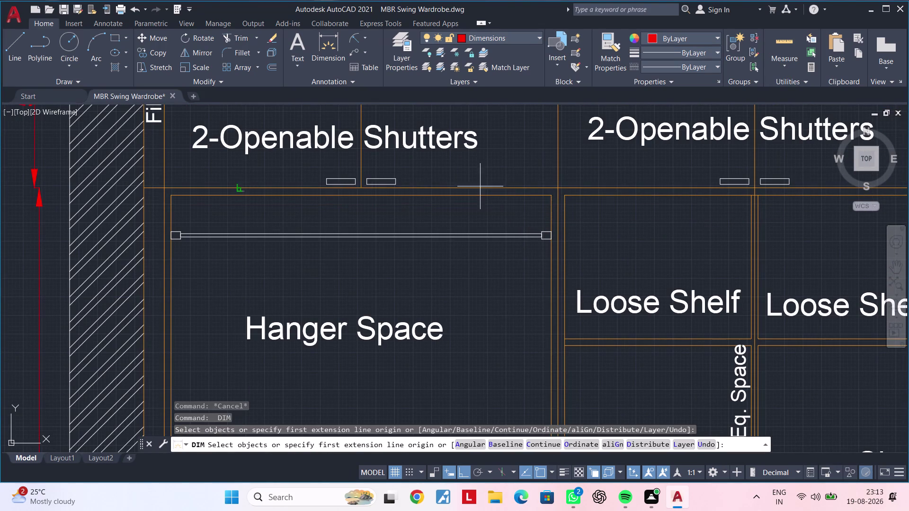
click(364, 37)
click(379, 61)
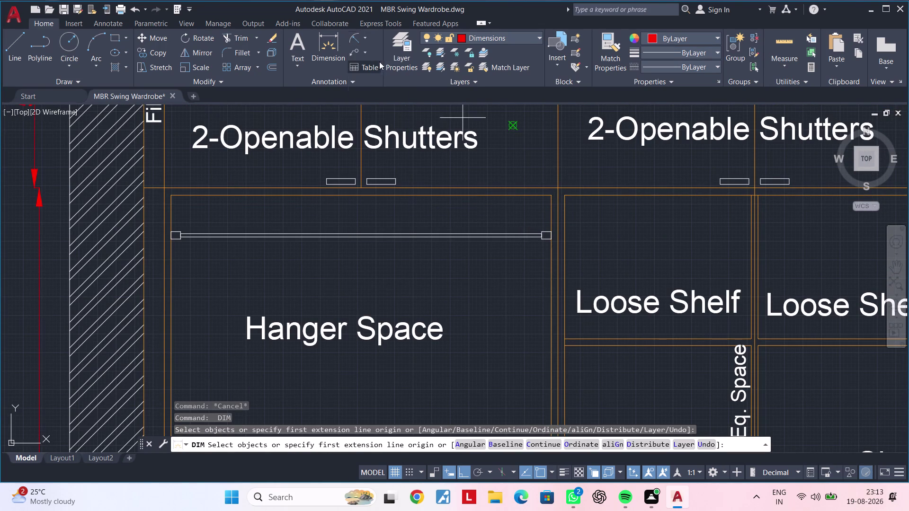
click(504, 195)
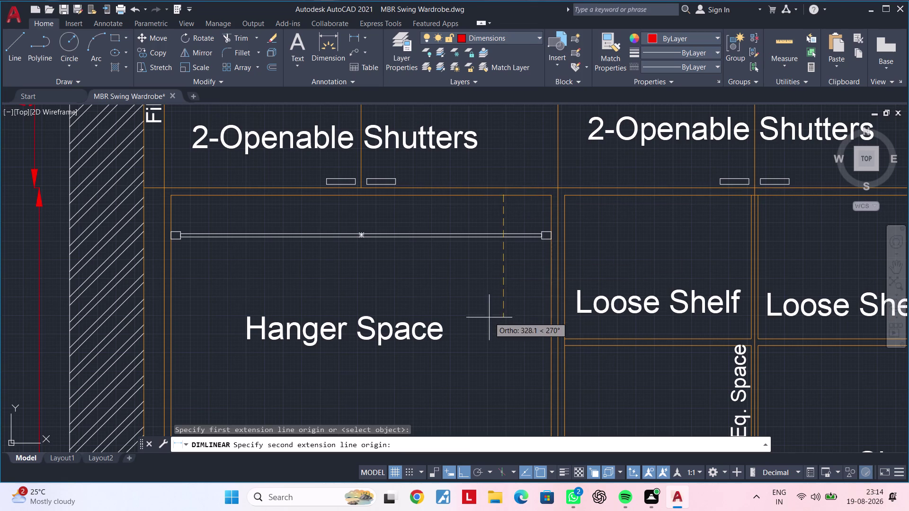
middle_drag(489, 319, 493, 189)
scroll(down, 3)
middle_drag(499, 265, 507, 200)
scroll(up, 3)
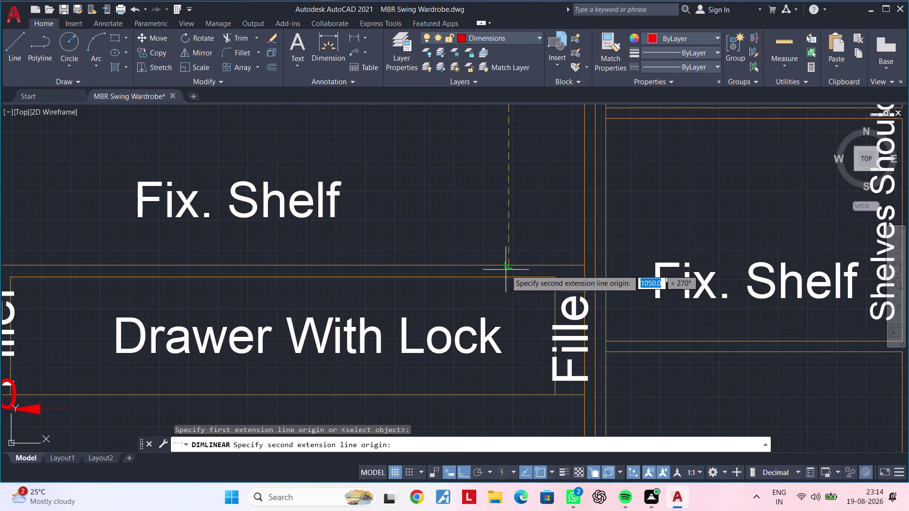
click(506, 265)
scroll(down, 3)
middle_drag(468, 256, 476, 262)
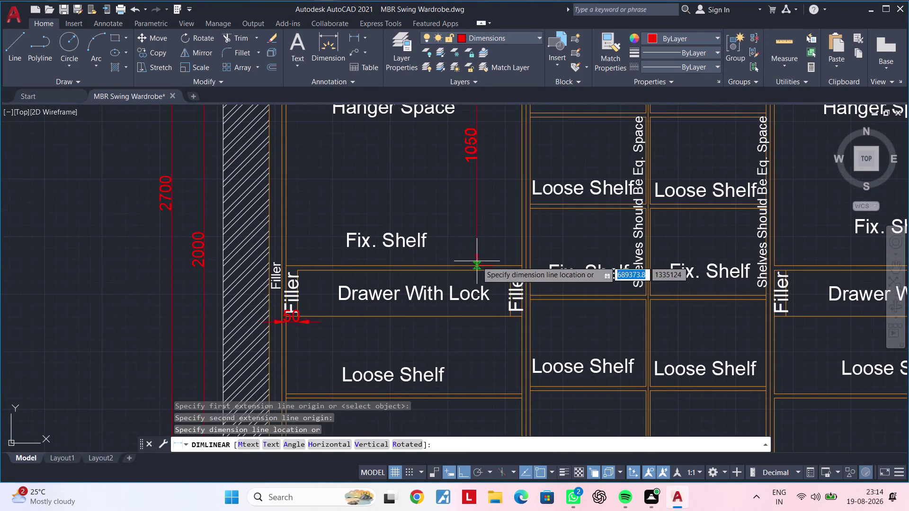
click(477, 260)
Add the 200 vertical drawer-height dimension.
key(space)
scroll(up, 3)
click(478, 269)
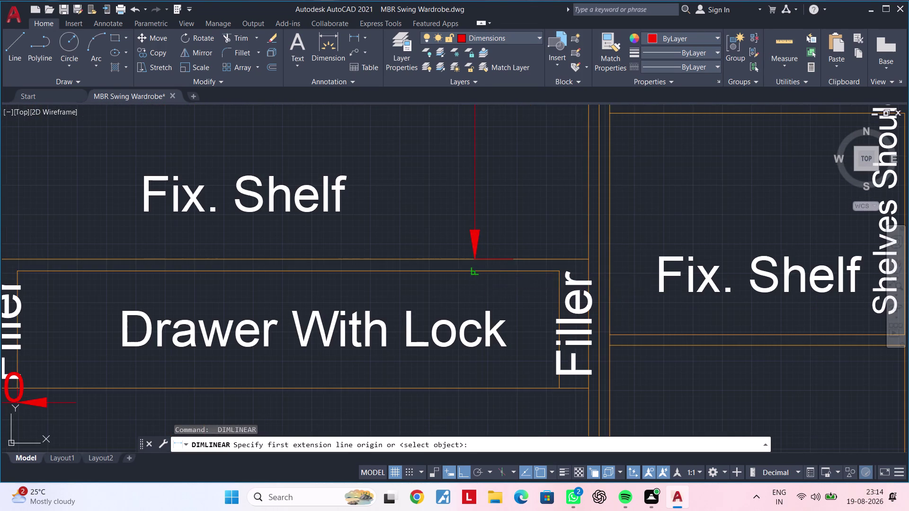
middle_drag(474, 340, 485, 276)
click(486, 326)
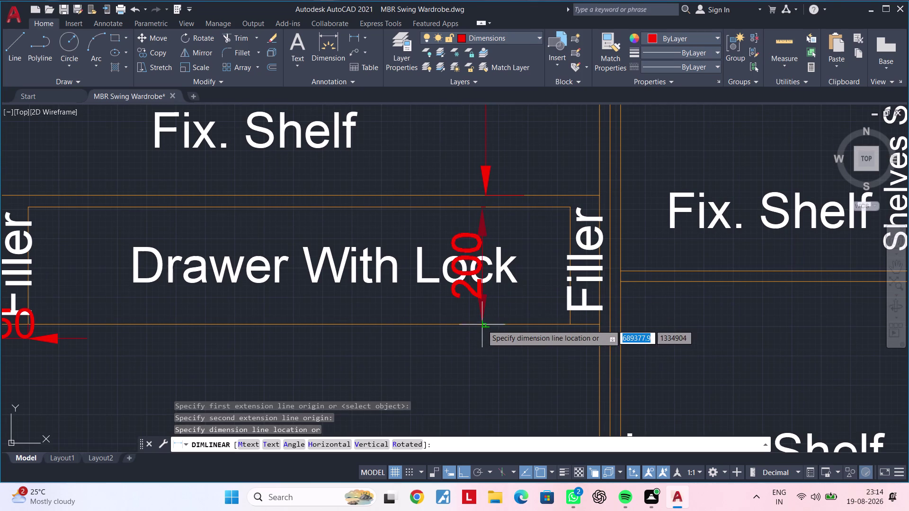
click(488, 208)
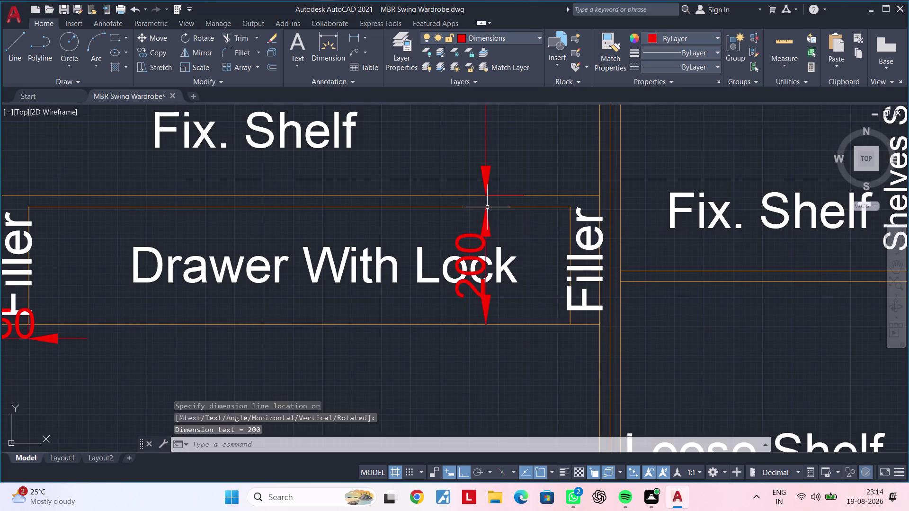
middle_drag(495, 281, 505, 171)
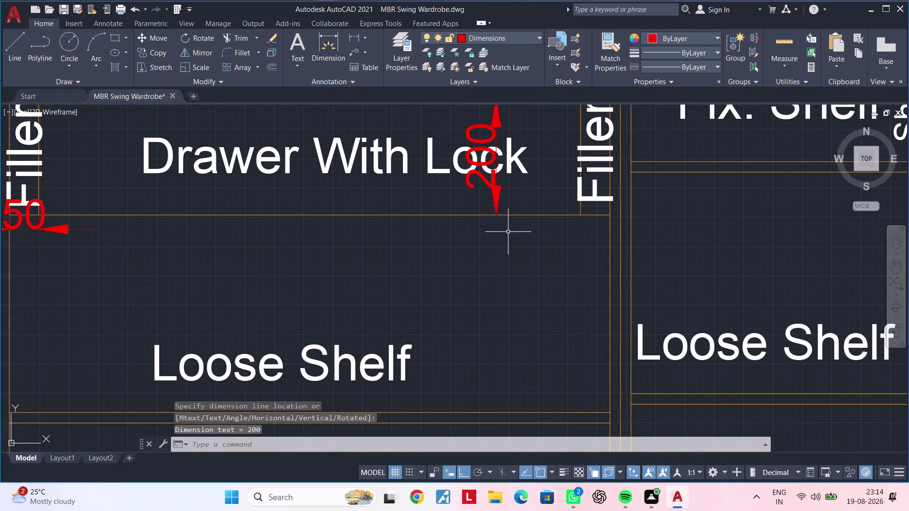
Begin a vertical dimension from the drawer bottom to the loose shelf.
key(space)
click(499, 215)
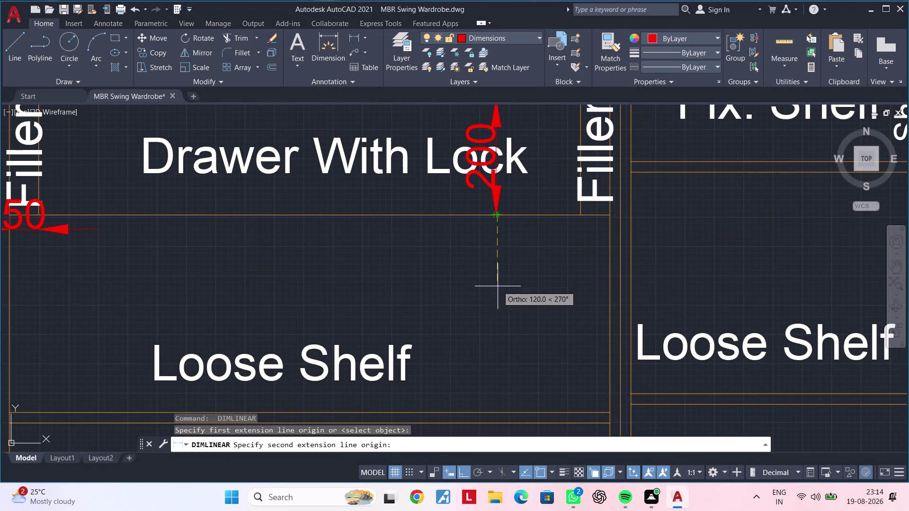
scroll(down, 3)
middle_click(503, 237)
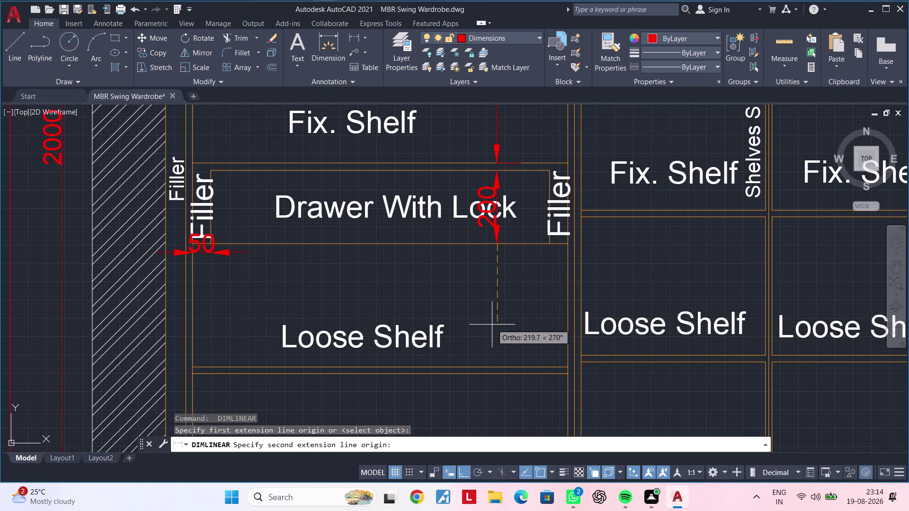
middle_drag(493, 277, 493, 270)
scroll(down, 3)
middle_drag(498, 334, 499, 276)
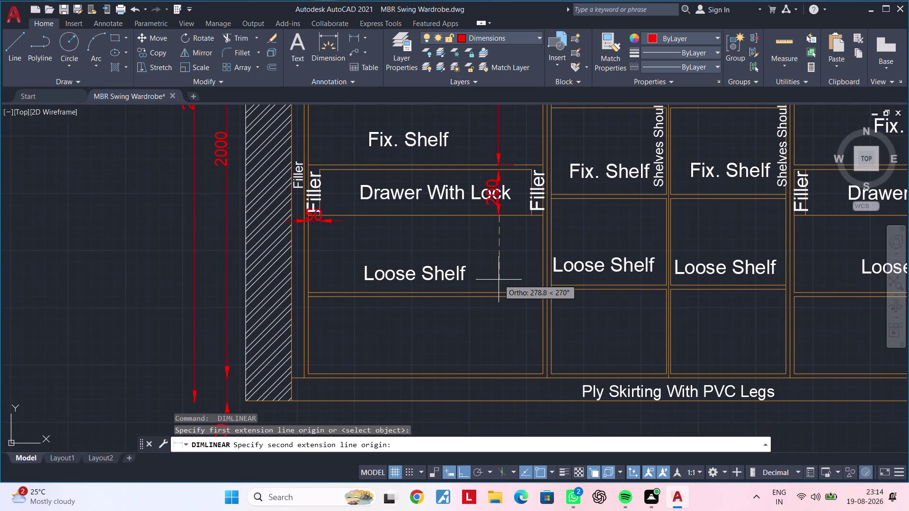
scroll(up, 3)
click(497, 300)
key(space)
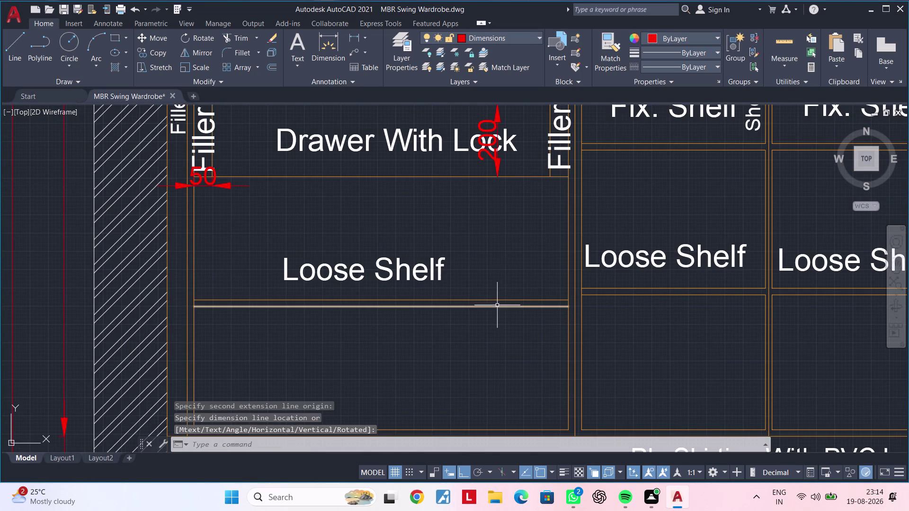
Place the two 337 shelf-gap dimensions below the drawer.
key(space)
click(497, 172)
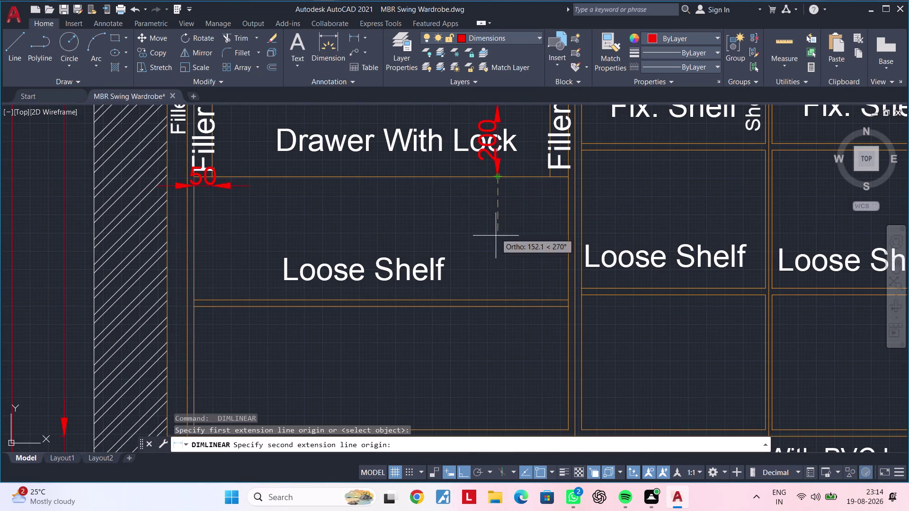
click(499, 301)
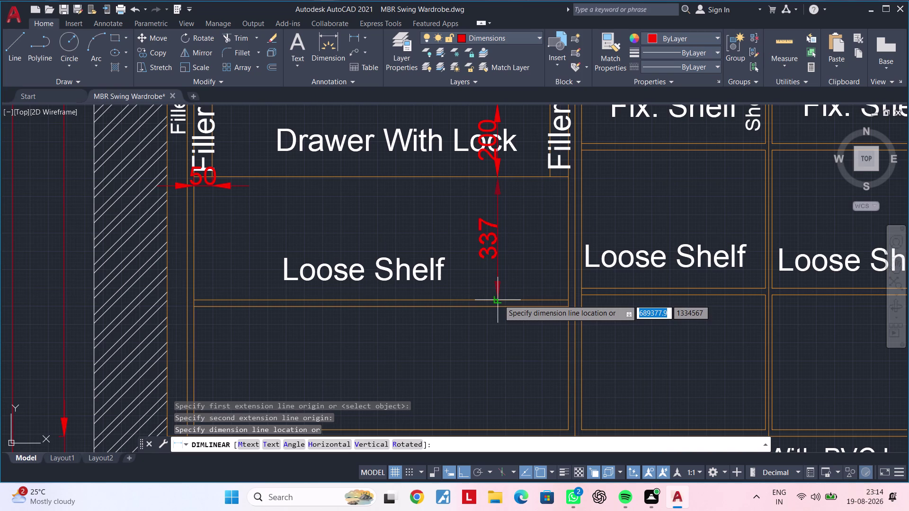
click(499, 300)
key(space)
click(497, 308)
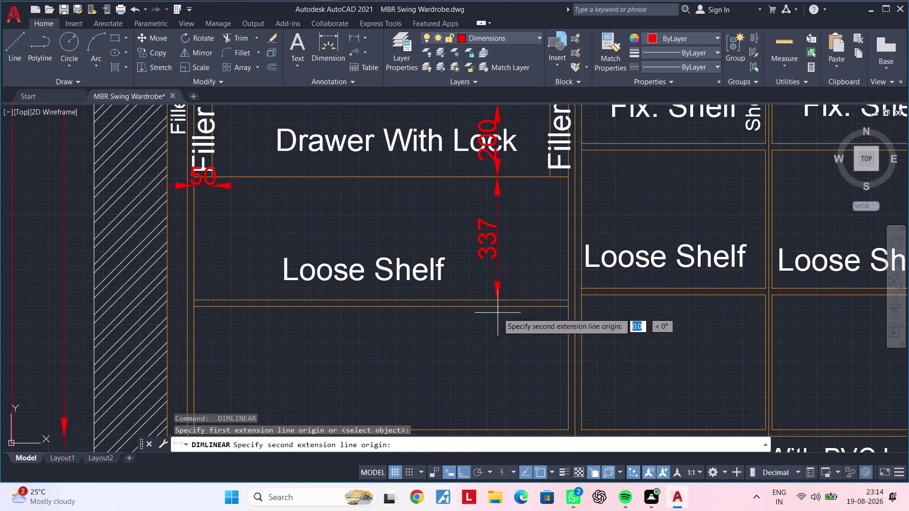
middle_drag(499, 346, 506, 258)
click(504, 341)
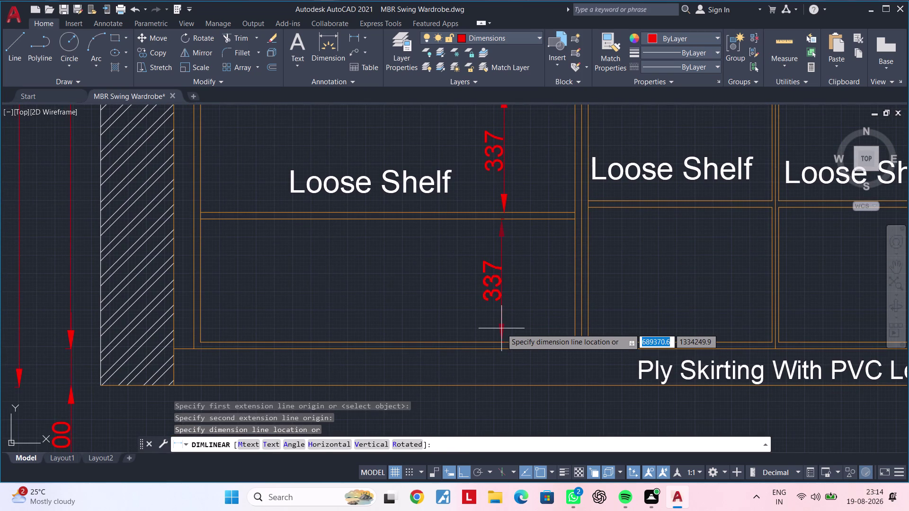
click(505, 328)
key(space)
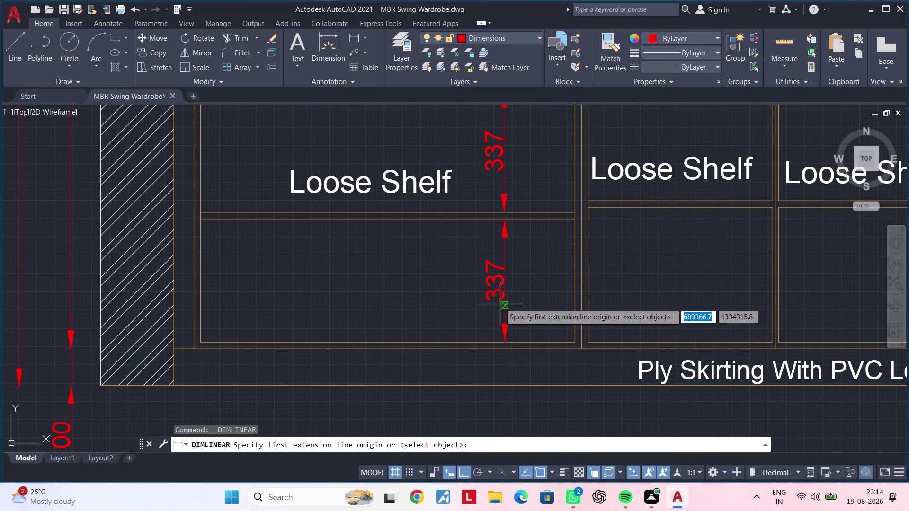
Replace the lower 337 dimension's text with EQ.
double_click(496, 289)
key(Escape)
click(497, 274)
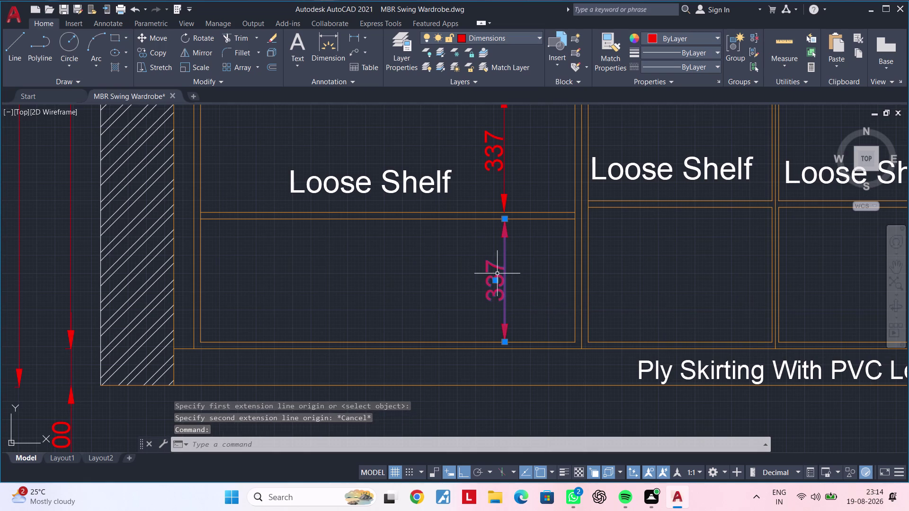
click(497, 273)
key(BackSpace)
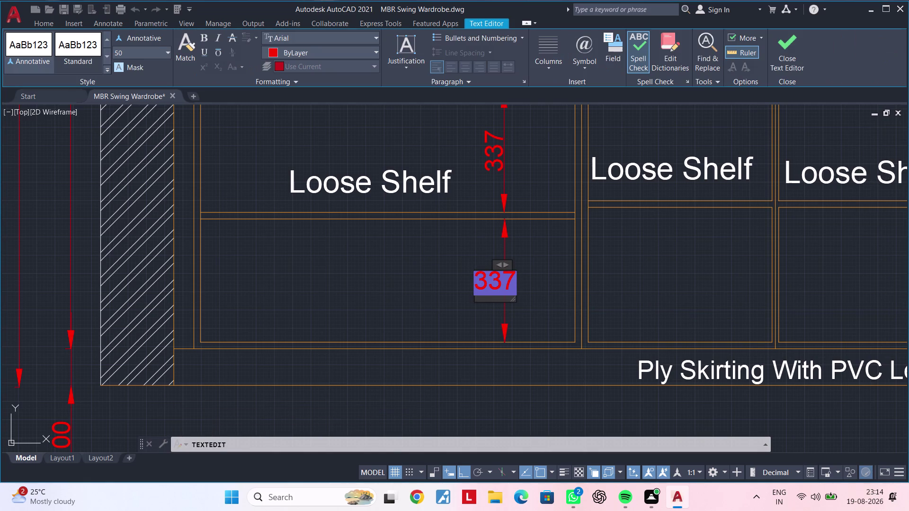
key(BackSpace)
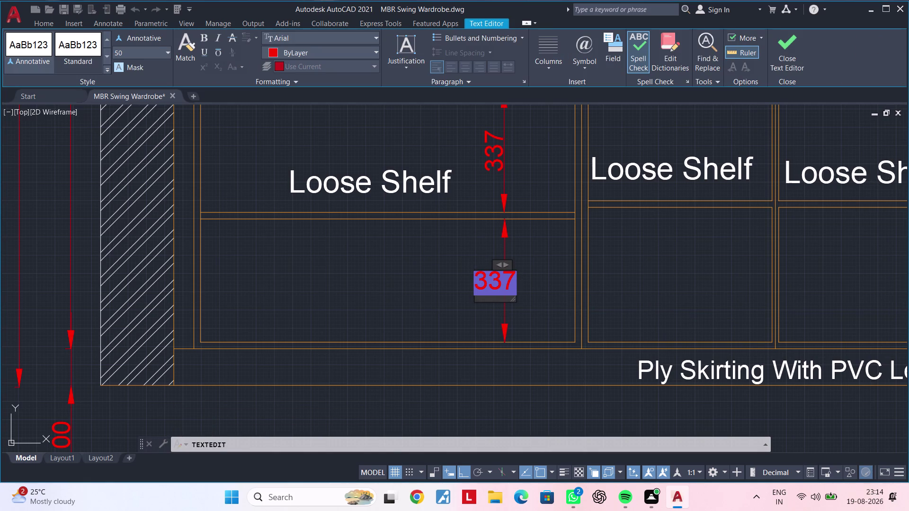
click(513, 280)
key(BackSpace)
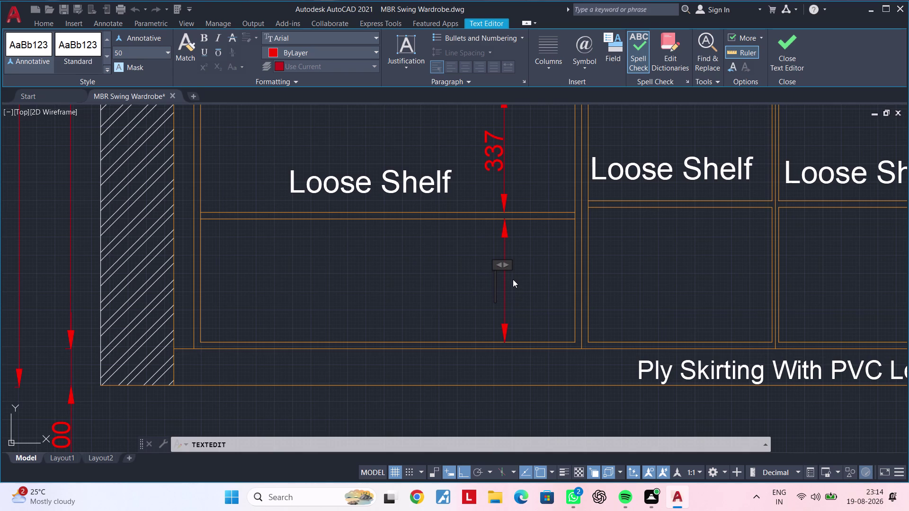
text(EQ)
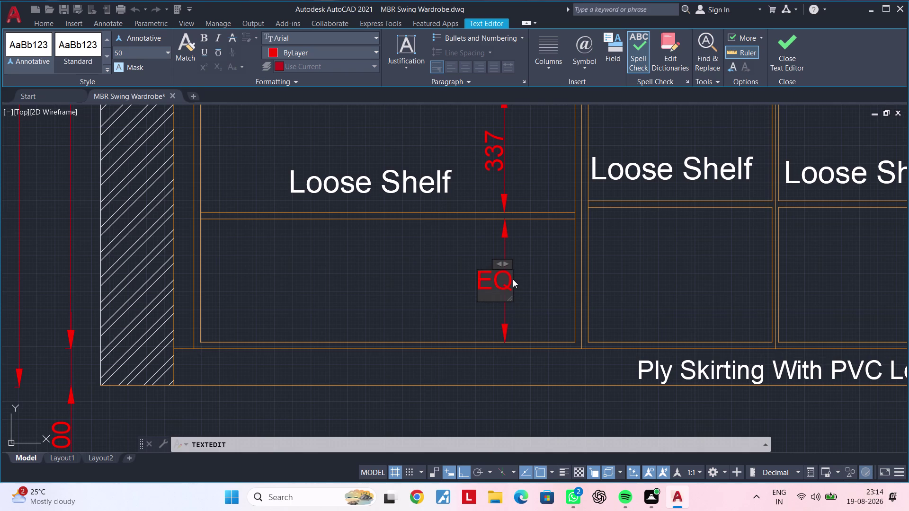
Change the other 337 shelf-gap dimension to EQ and end text editing.
click(446, 282)
middle_drag(483, 267, 479, 281)
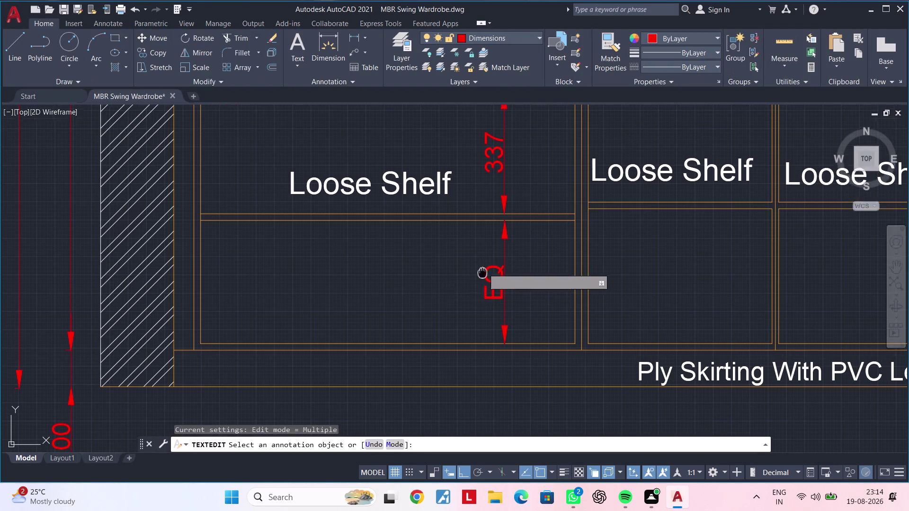
middle_drag(479, 281, 462, 329)
key(Escape)
double_click(468, 224)
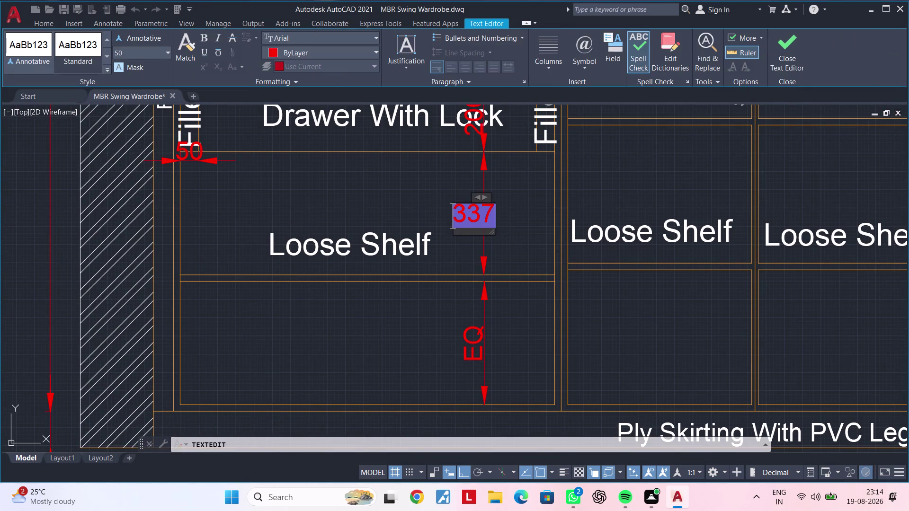
click(491, 220)
key(BackSpace)
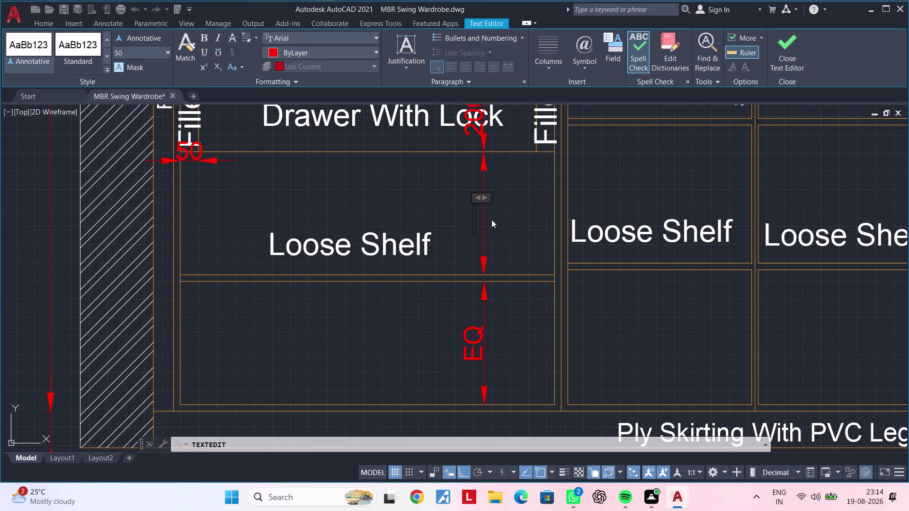
text(EQ)
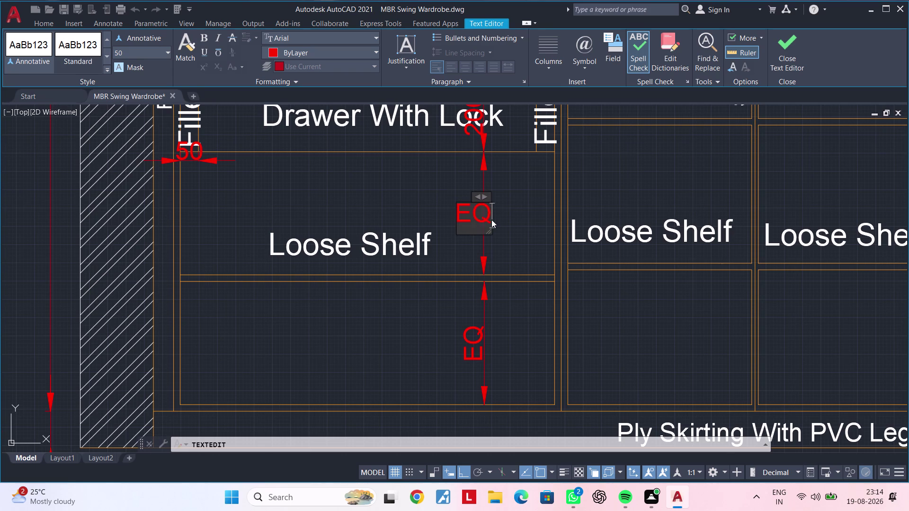
click(412, 294)
scroll(down, 3)
middle_drag(412, 295, 458, 254)
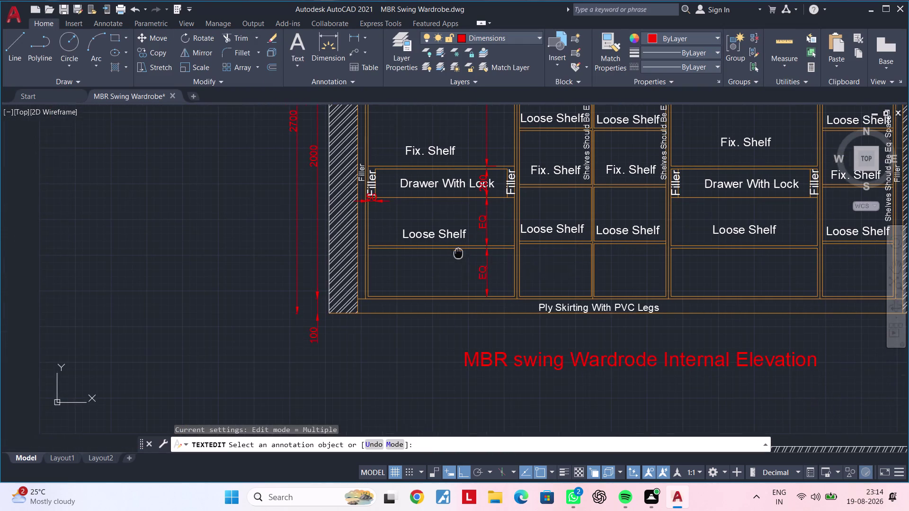
middle_drag(457, 254, 459, 253)
key(Escape)
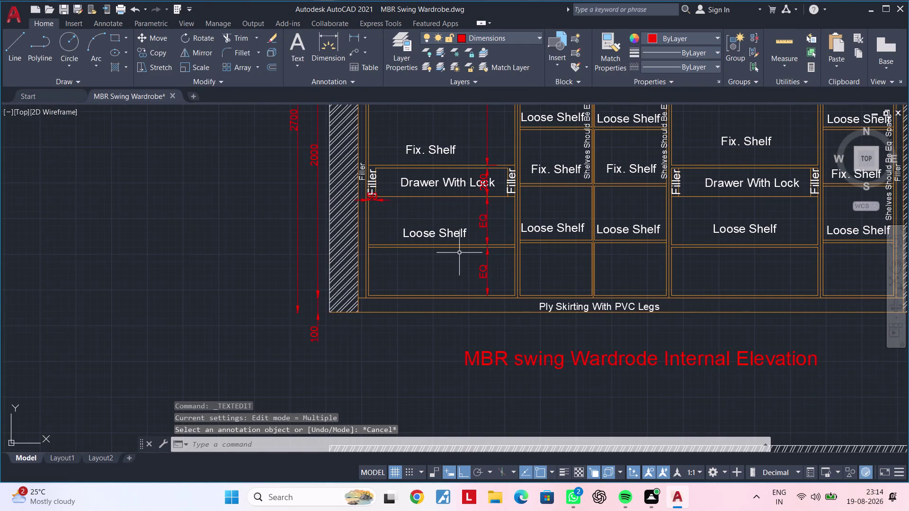
Dimension the first bay's width as 1024 above the skirting.
click(359, 43)
scroll(up, 3)
click(347, 287)
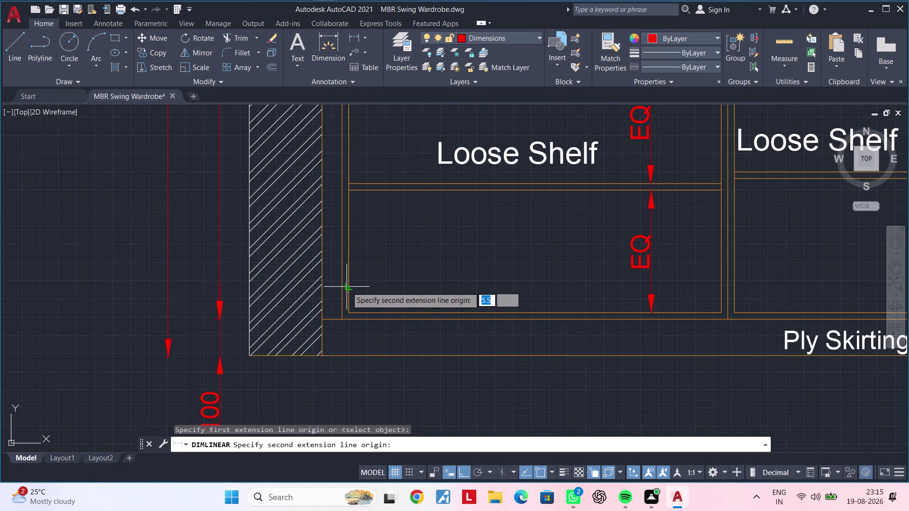
click(717, 289)
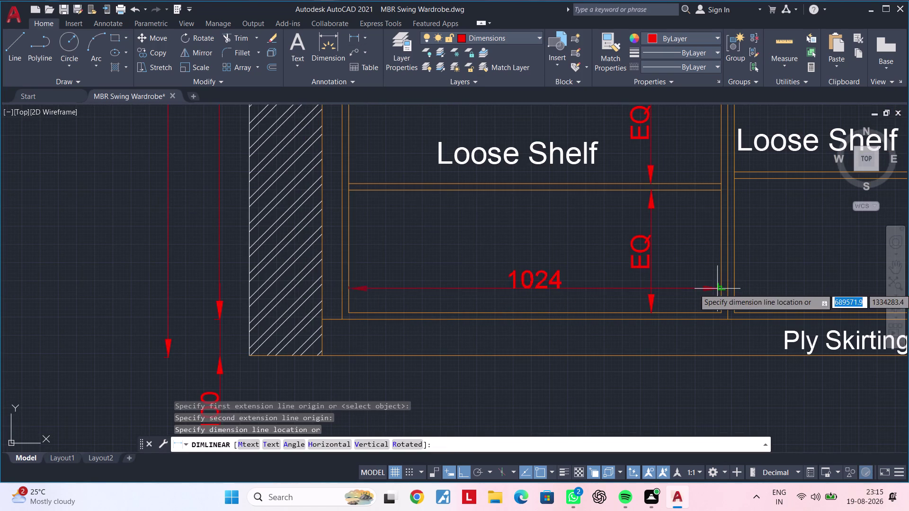
click(710, 289)
scroll(down, 3)
middle_drag(699, 284, 491, 258)
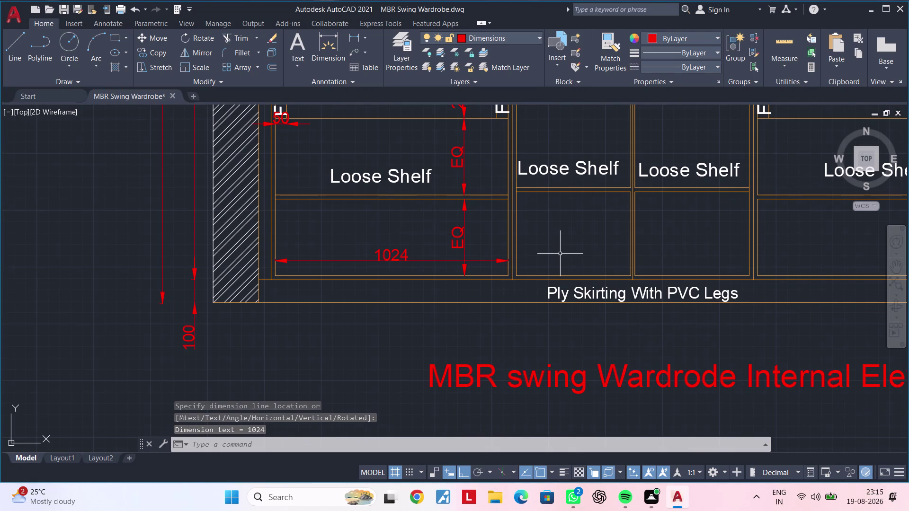
middle_drag(560, 254, 507, 232)
Add the two 503 width dimensions across the second and third bays.
key(space)
scroll(up, 3)
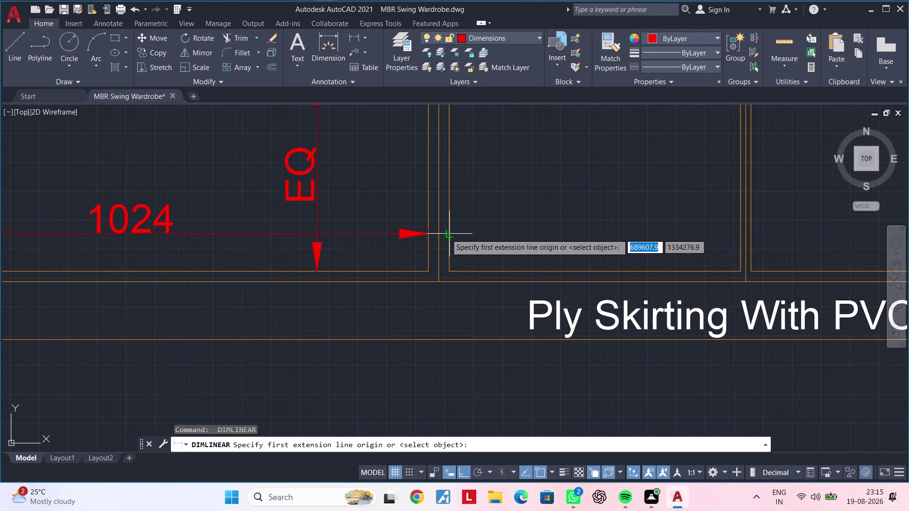
click(447, 233)
middle_drag(585, 233, 485, 232)
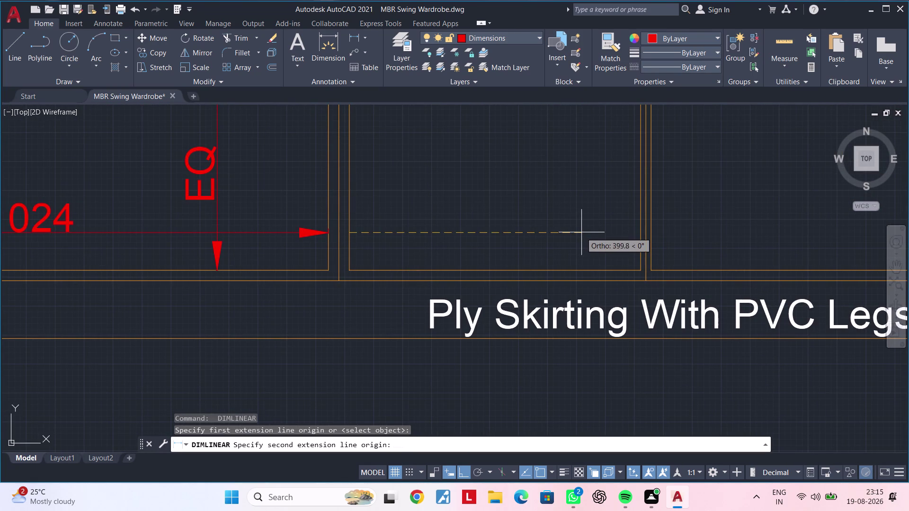
click(637, 235)
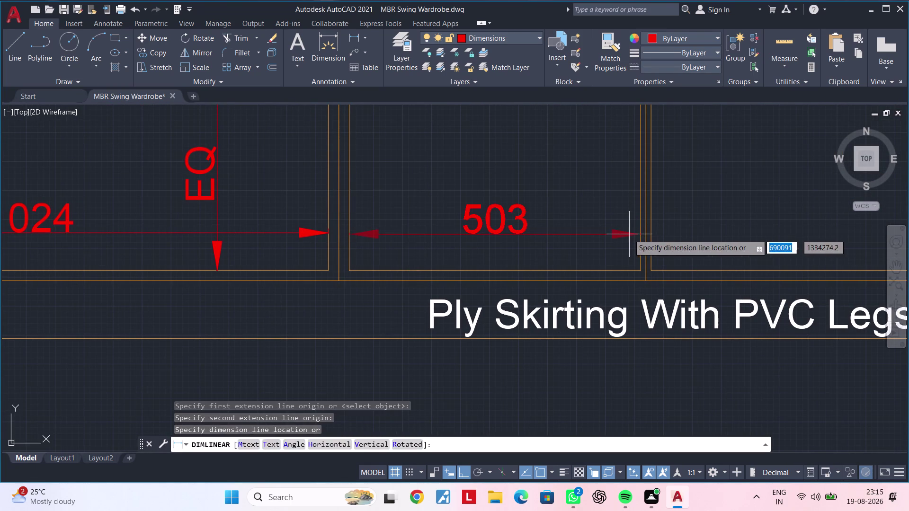
click(629, 235)
middle_drag(629, 235, 470, 234)
key(space)
click(493, 235)
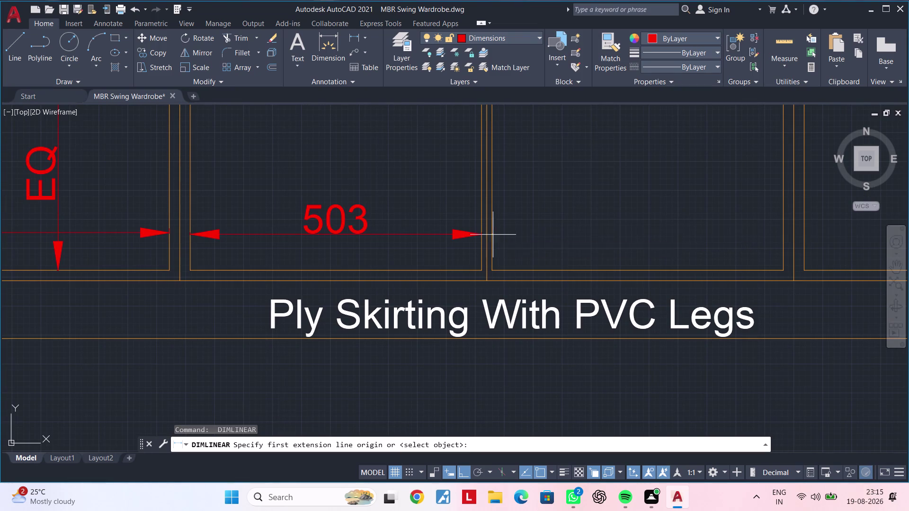
middle_drag(632, 235, 459, 236)
click(610, 236)
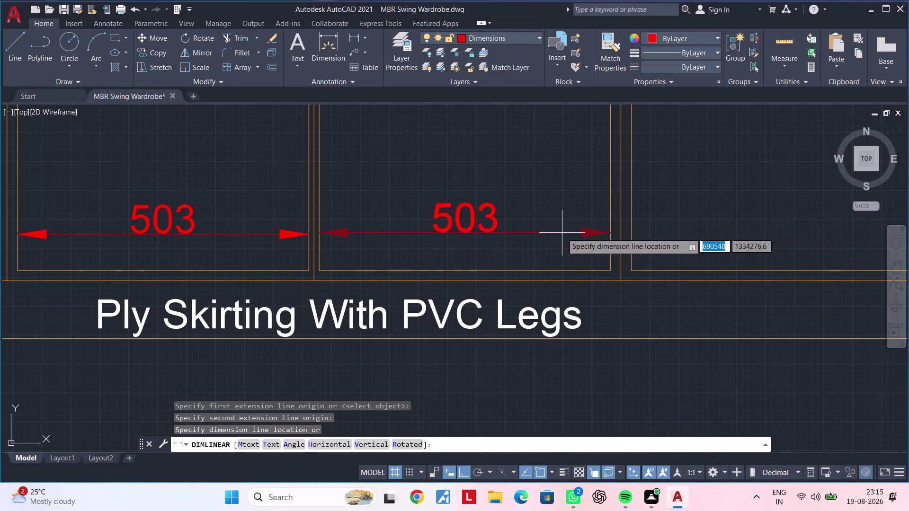
click(562, 233)
Add the 1024 width dimension across the wide bay.
middle_drag(575, 229, 363, 230)
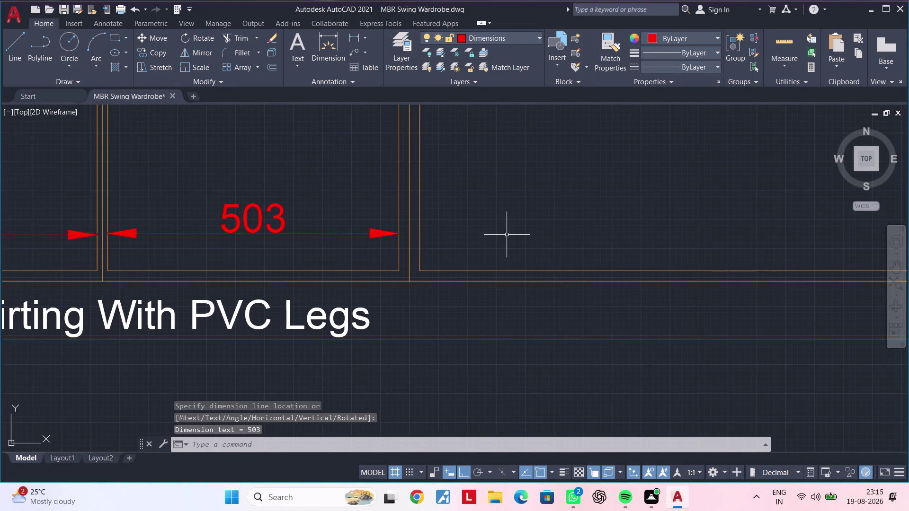
scroll(down, 3)
middle_drag(515, 235, 432, 254)
key(space)
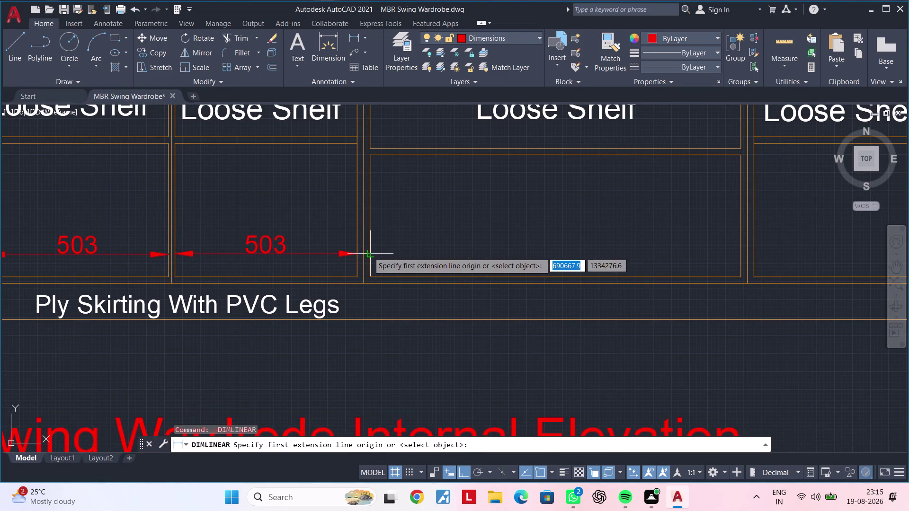
click(368, 252)
middle_drag(590, 242, 513, 249)
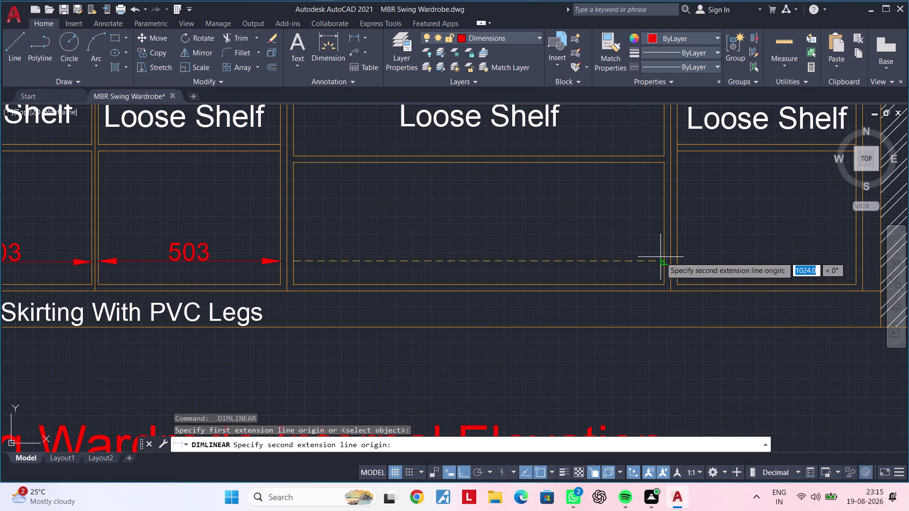
click(660, 257)
click(651, 258)
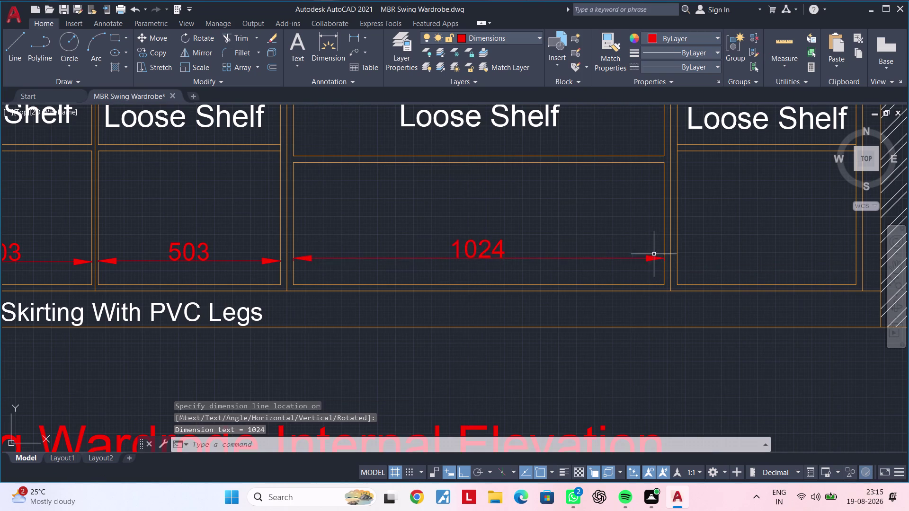
middle_click(465, 253)
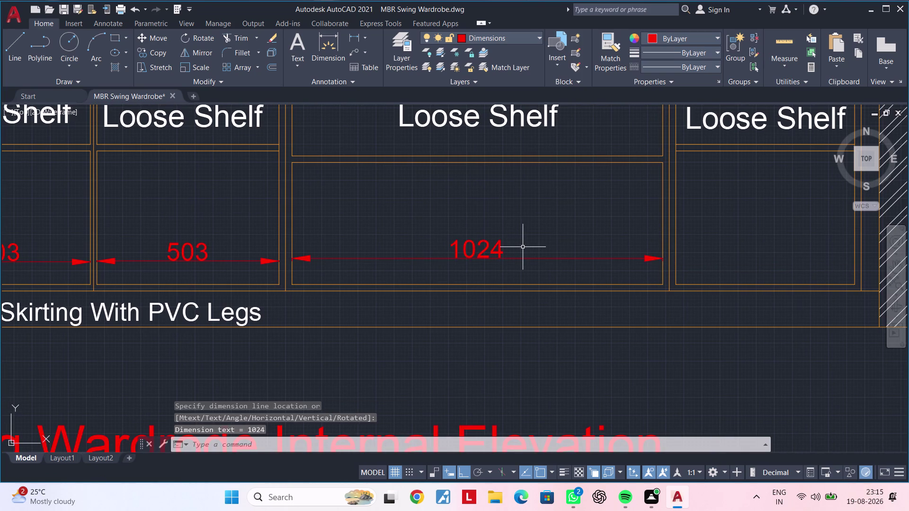
Add the 494 last-bay width dimension and pan to review all widths.
middle_drag(719, 242, 430, 244)
key(space)
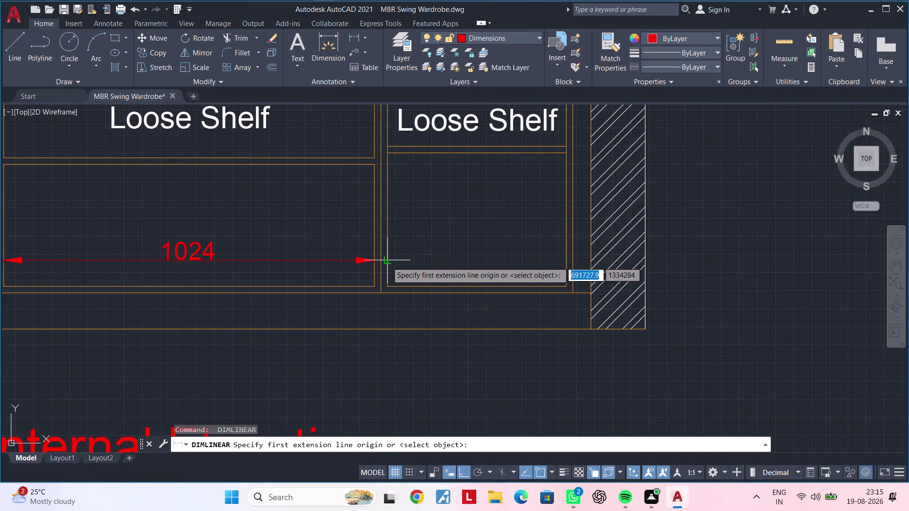
click(386, 262)
click(567, 257)
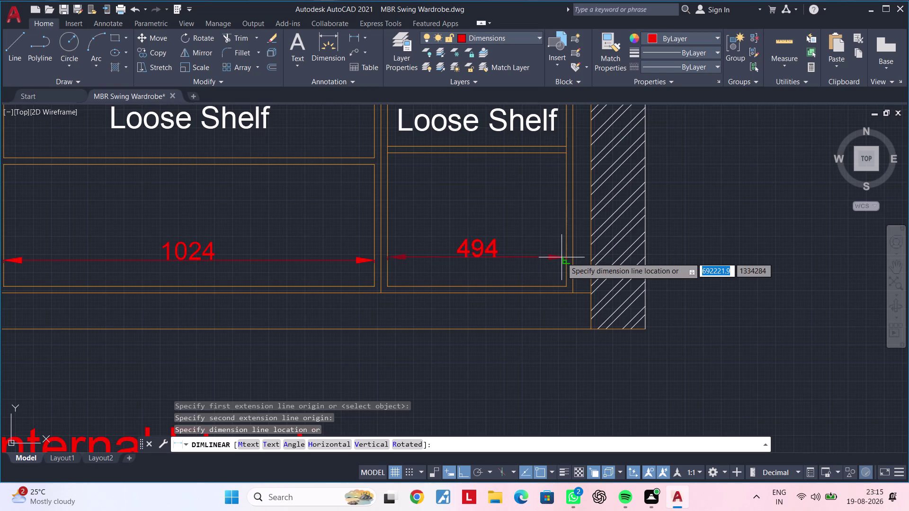
click(561, 258)
middle_drag(441, 204, 454, 225)
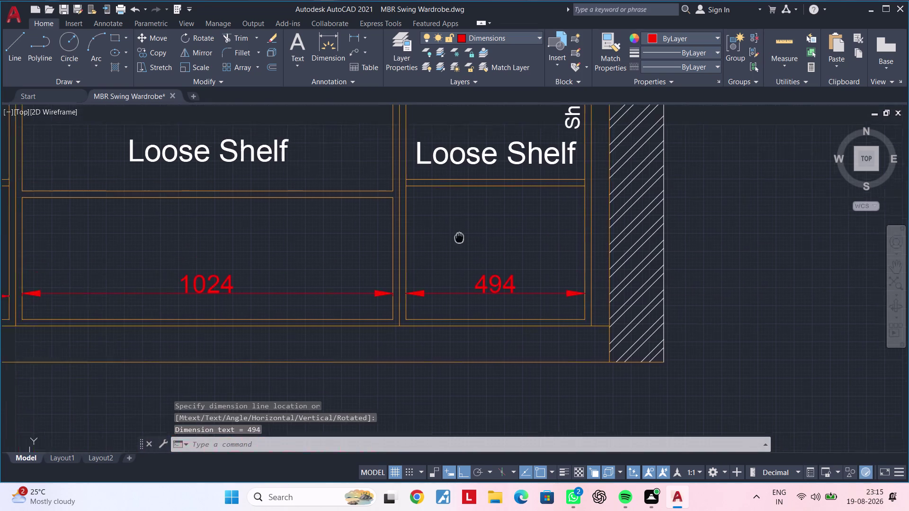
middle_drag(454, 224, 468, 272)
scroll(down, 3)
middle_drag(468, 266, 560, 266)
middle_drag(458, 269, 542, 268)
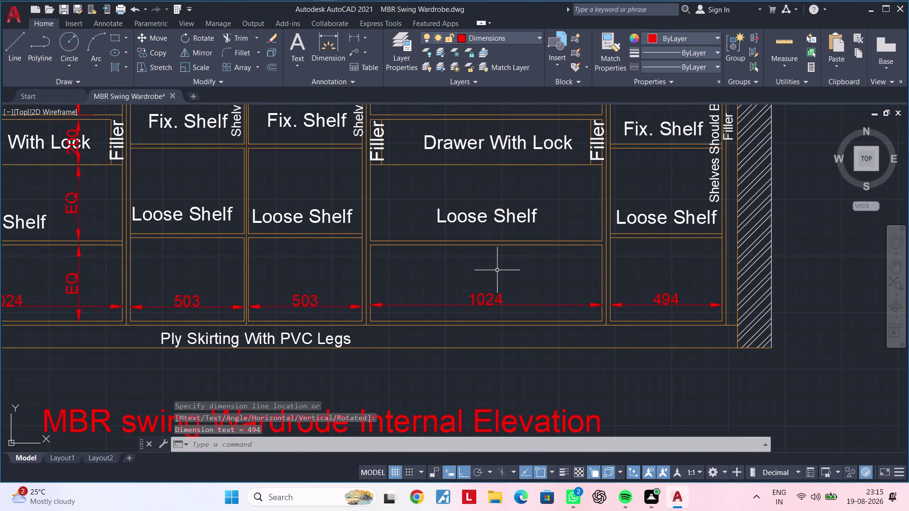
middle_drag(521, 270, 541, 271)
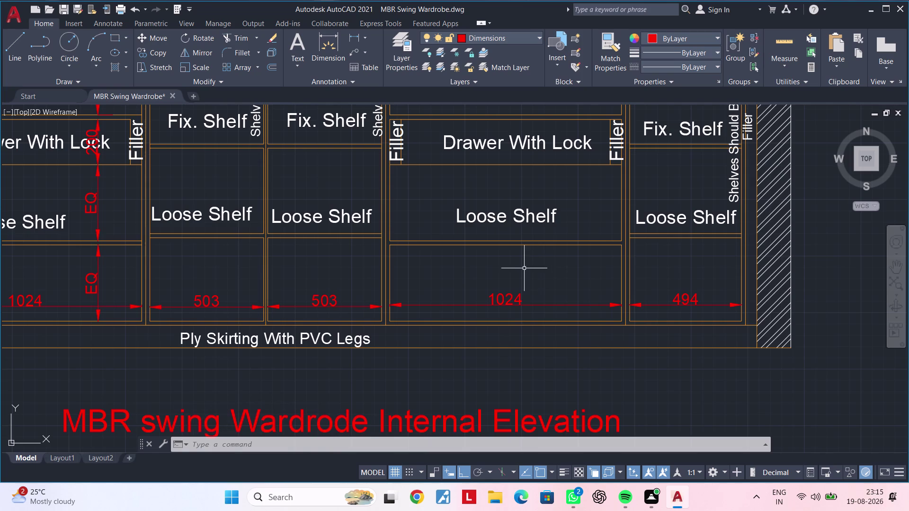
Select the first bay's vertical EQ, EQ, 200 and 1050 dimension stack.
middle_drag(523, 267, 542, 326)
middle_drag(241, 256, 352, 232)
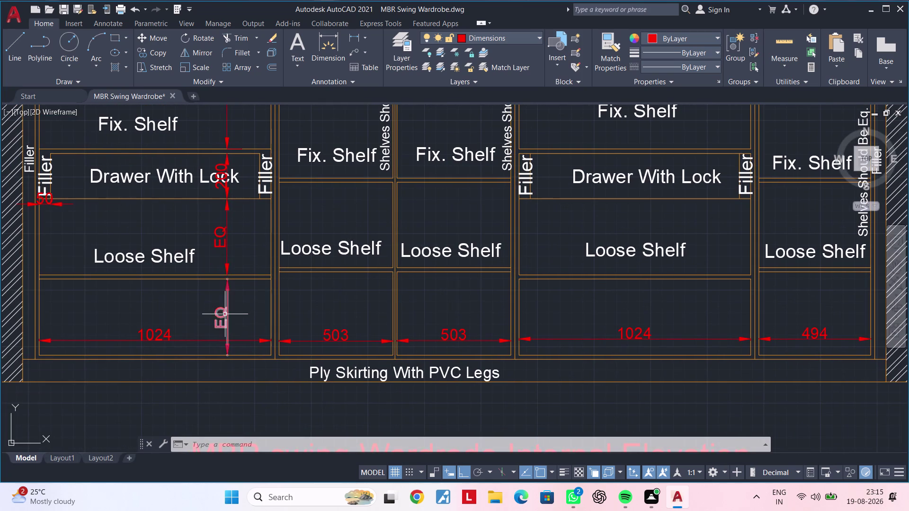
click(226, 314)
click(226, 241)
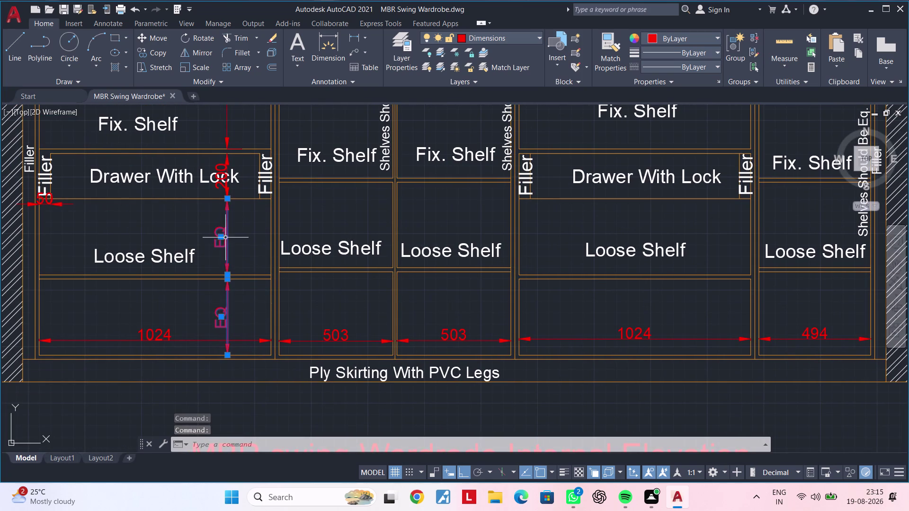
middle_drag(234, 227, 236, 281)
click(223, 240)
middle_drag(233, 191, 231, 200)
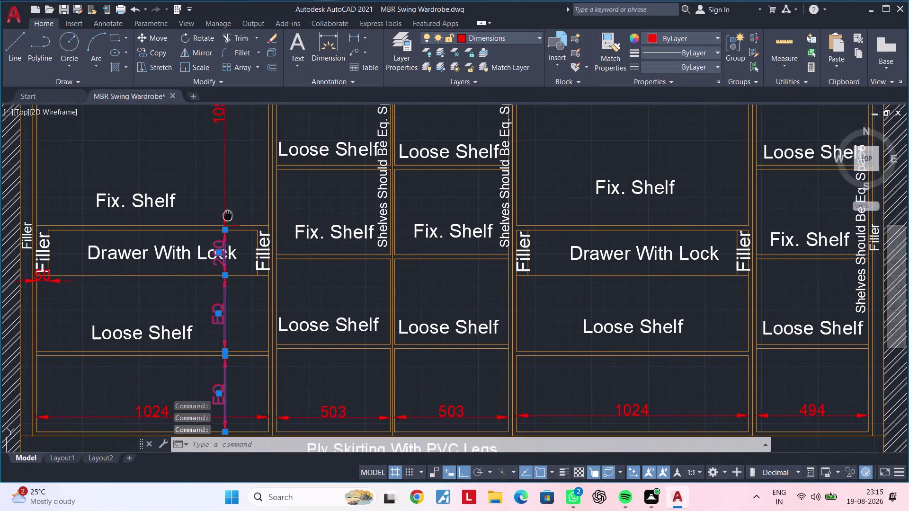
middle_drag(231, 201, 222, 244)
click(219, 224)
Copy the vertical dimension stack from its bottom onto the second drawer bay's edge.
key(c)
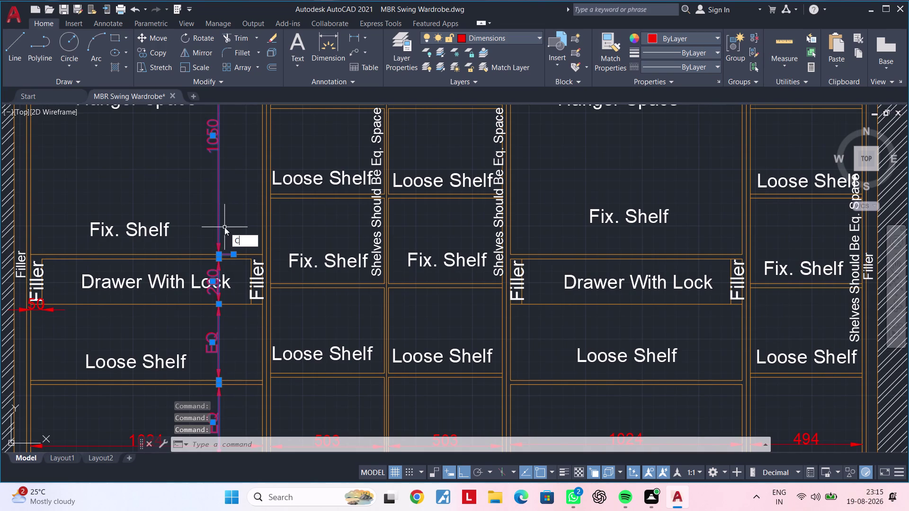
key(o)
key(space)
middle_drag(221, 326, 225, 176)
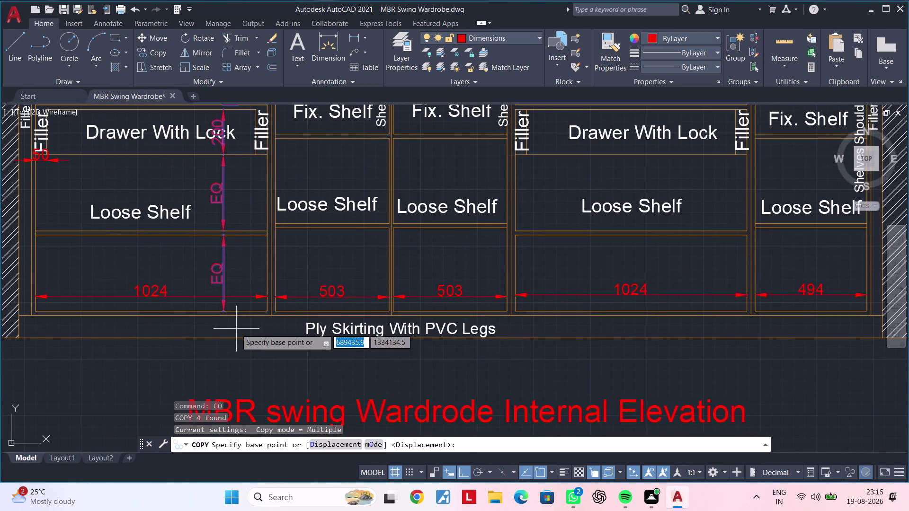
scroll(up, 3)
click(210, 304)
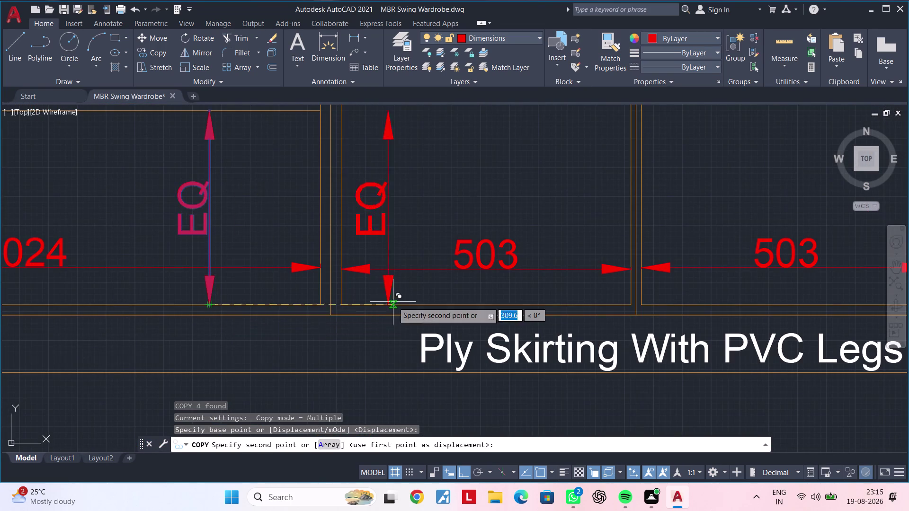
scroll(down, 3)
middle_drag(431, 301, 223, 303)
middle_drag(526, 303, 425, 309)
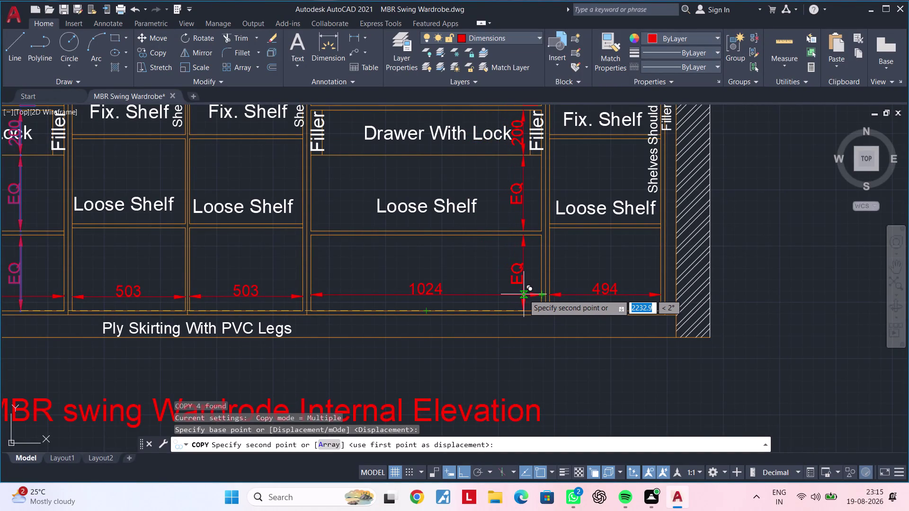
click(523, 294)
Clear the command and center the view on the two 503 dimensions.
scroll(down, 3)
middle_drag(488, 322, 475, 331)
key(Escape)
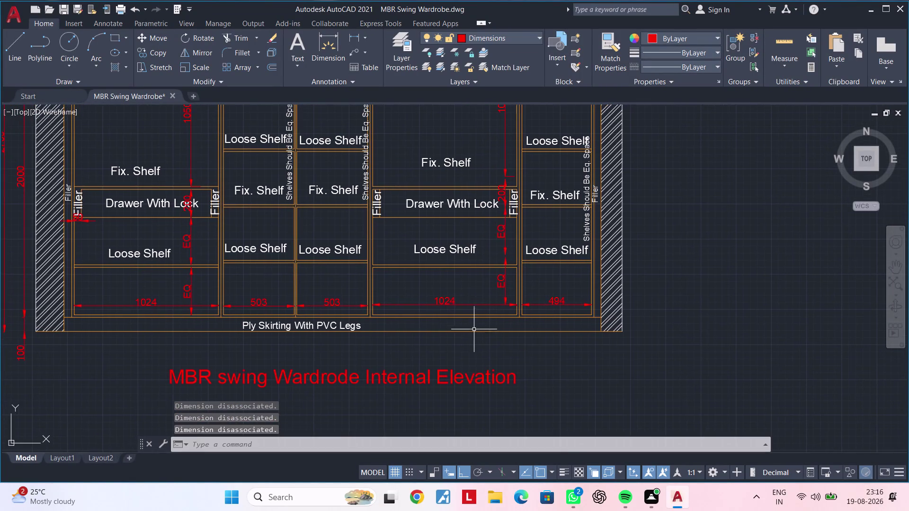
middle_drag(442, 321, 569, 287)
key(Escape)
scroll(up, 3)
key(Escape)
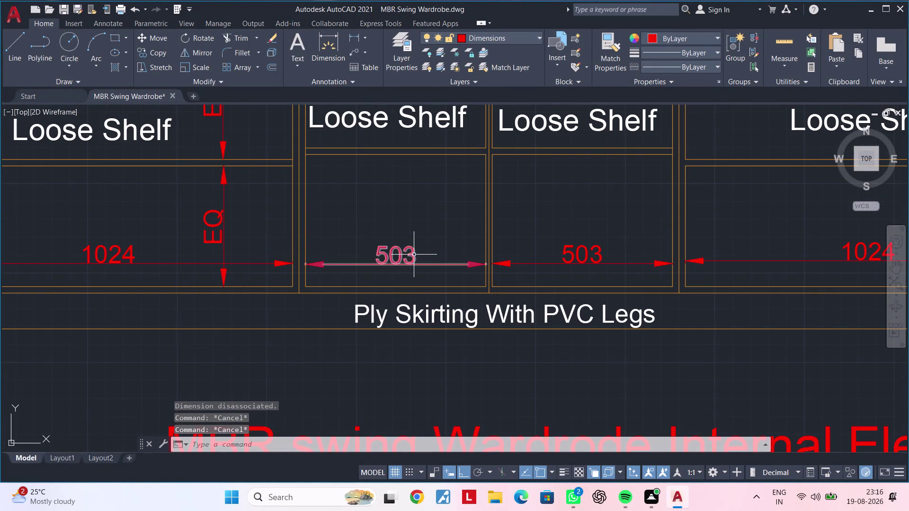
Change the first 503 dimension text to EQ.
double_click(414, 255)
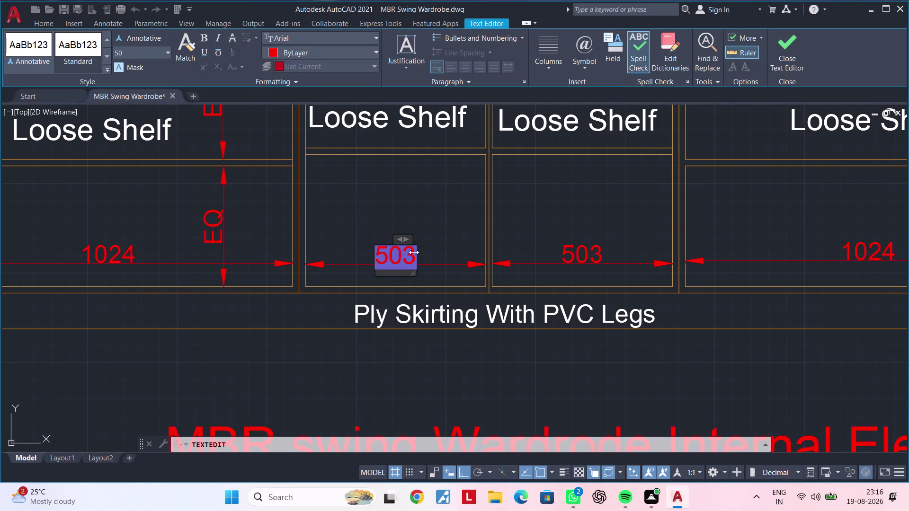
click(413, 252)
key(BackSpace)
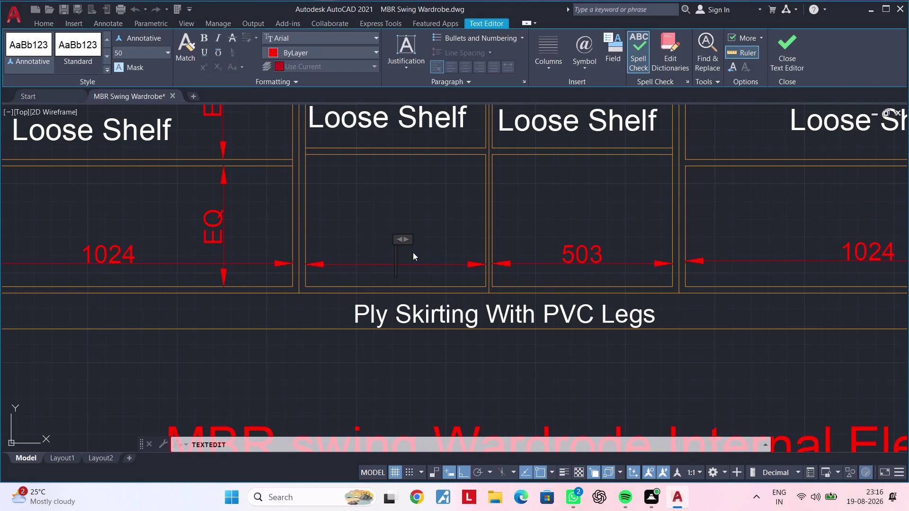
text(EQ)
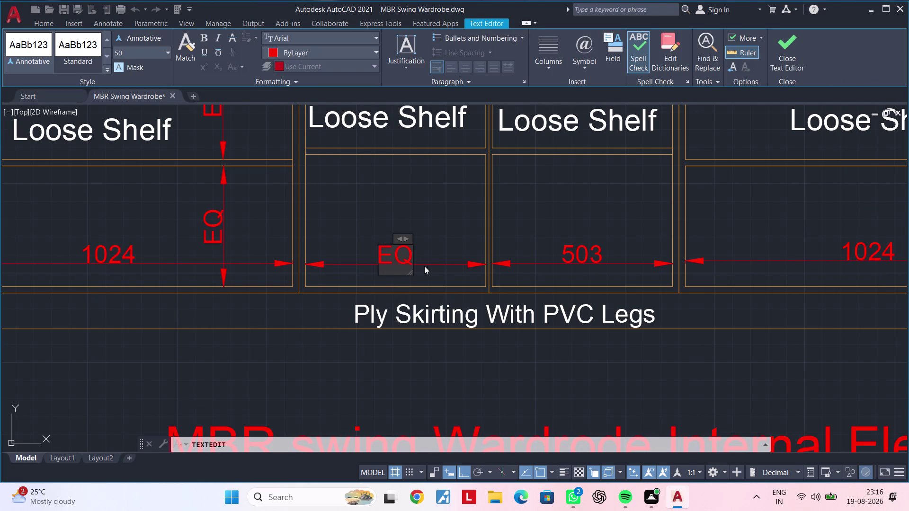
click(464, 228)
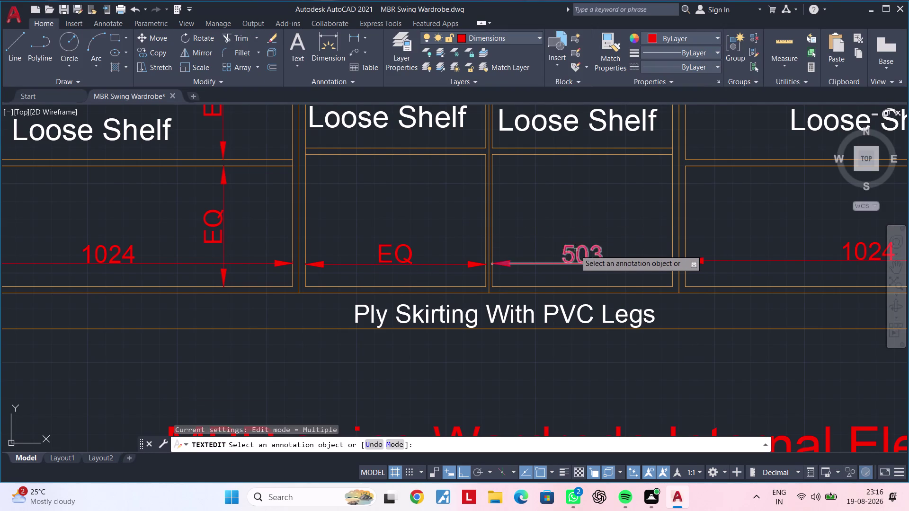
Change the second 503 dimension text to EQ.
double_click(575, 250)
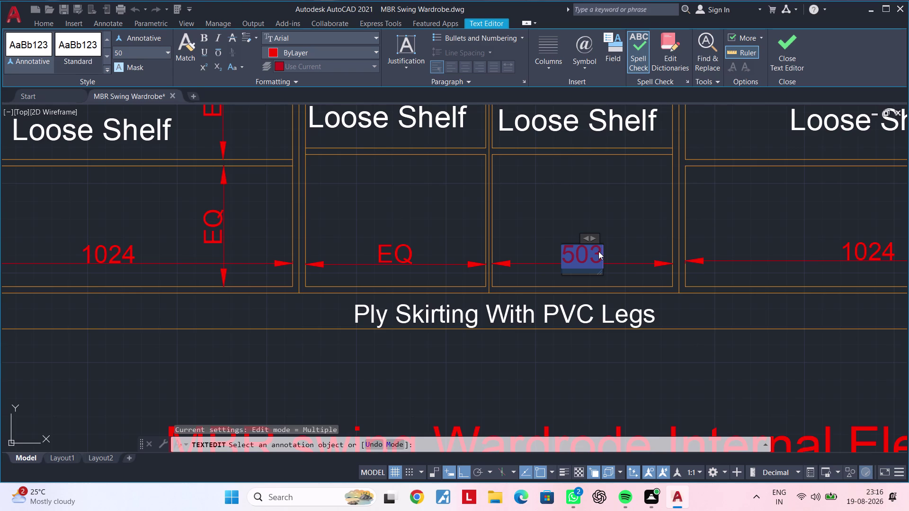
click(599, 251)
key(BackSpace)
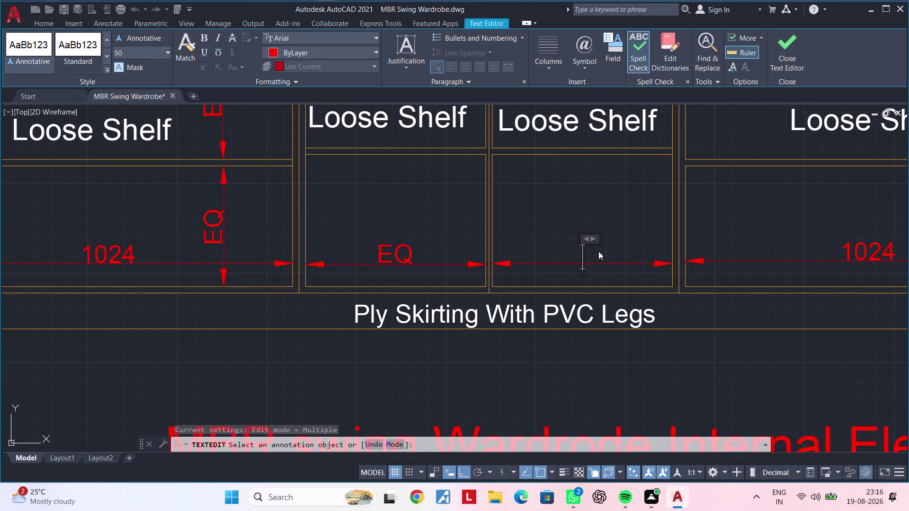
text(EQ)
click(622, 229)
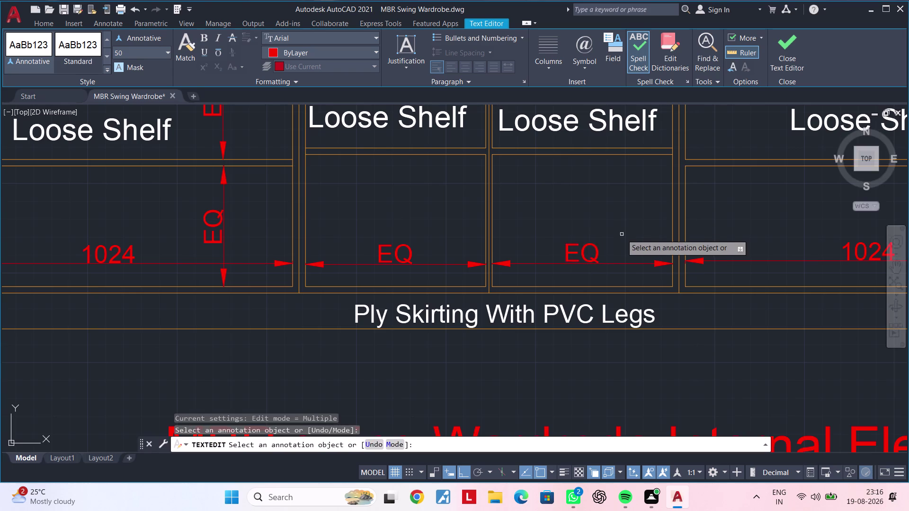
Exit text editing and pan the view to the loft shutters section.
scroll(down, 3)
middle_drag(706, 256, 476, 278)
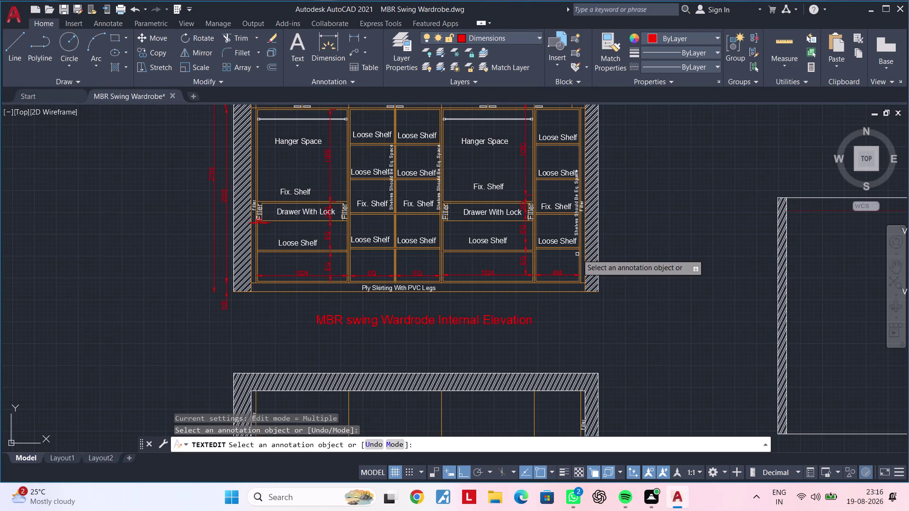
key(Escape)
key(Escape)
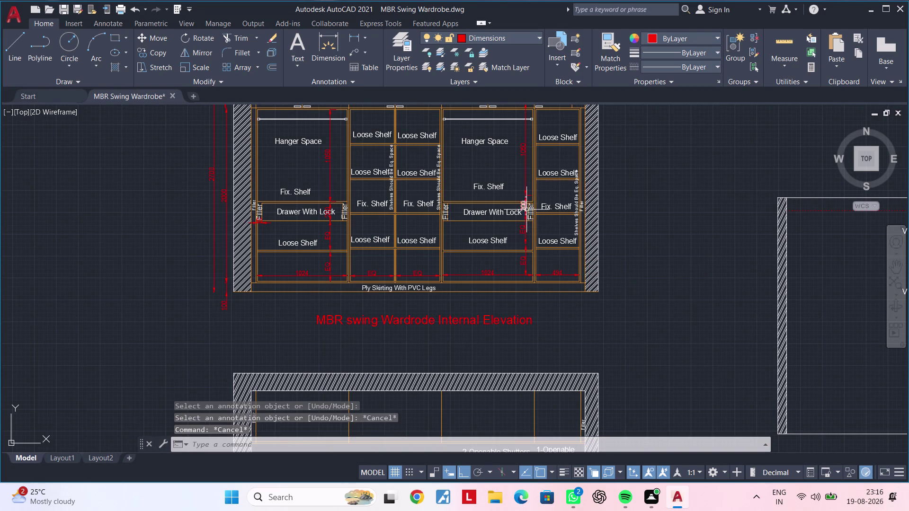
middle_drag(524, 234, 534, 357)
scroll(up, 3)
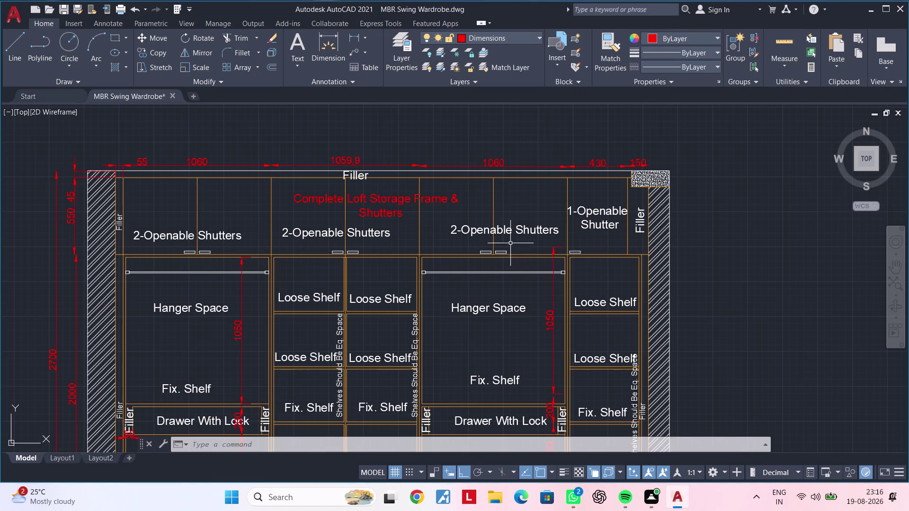
middle_drag(511, 244, 541, 115)
middle_drag(518, 344, 515, 242)
middle_drag(451, 302, 495, 237)
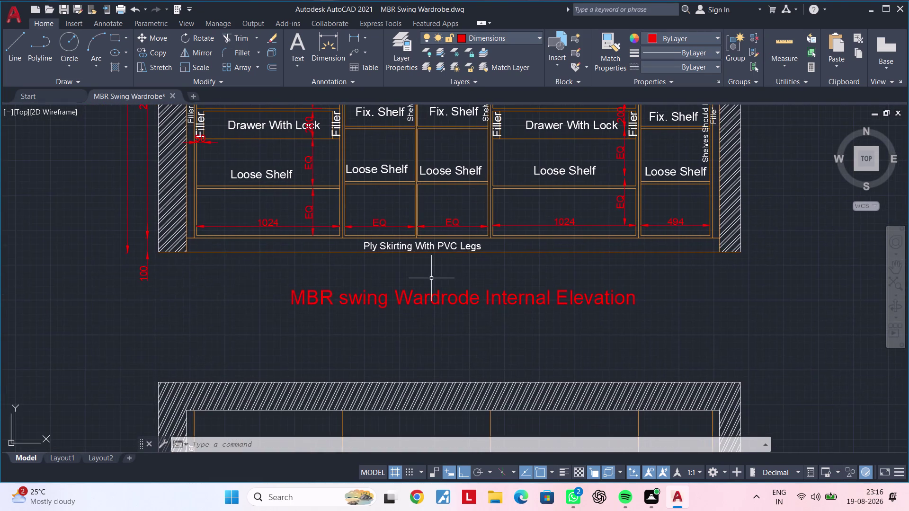
middle_drag(397, 280, 468, 264)
scroll(up, 3)
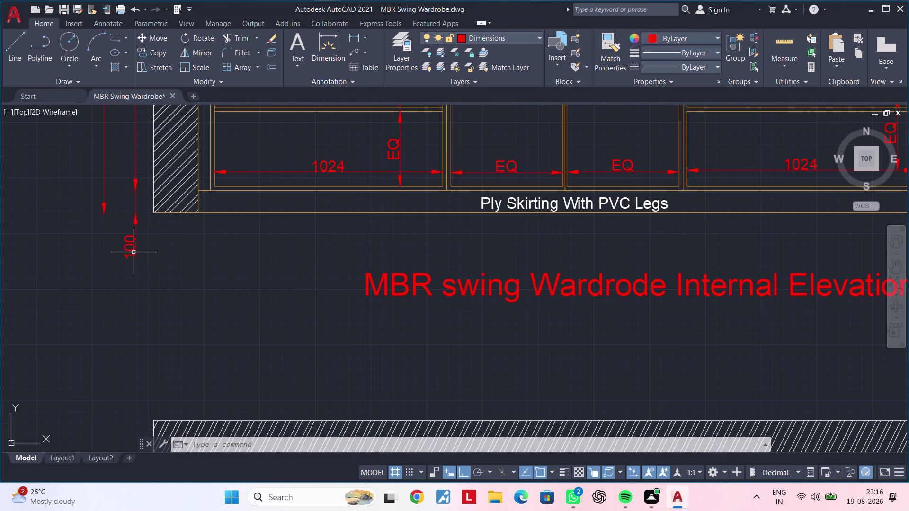
scroll(up, 3)
click(102, 238)
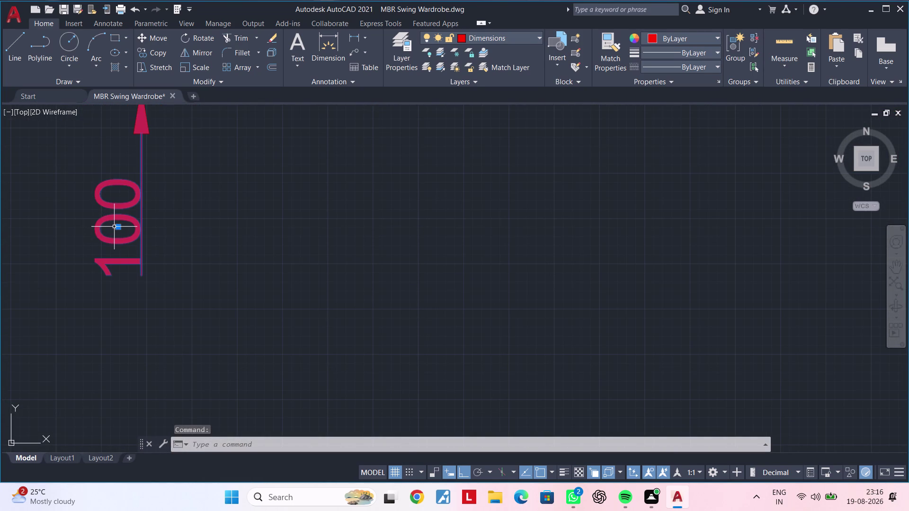
click(118, 230)
middle_drag(135, 190, 136, 297)
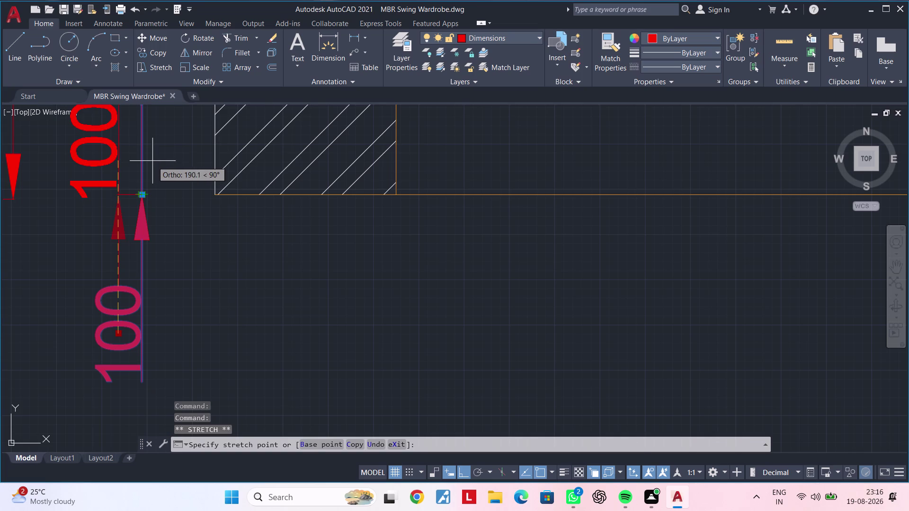
click(143, 147)
scroll(down, 3)
key(Escape)
scroll(down, 3)
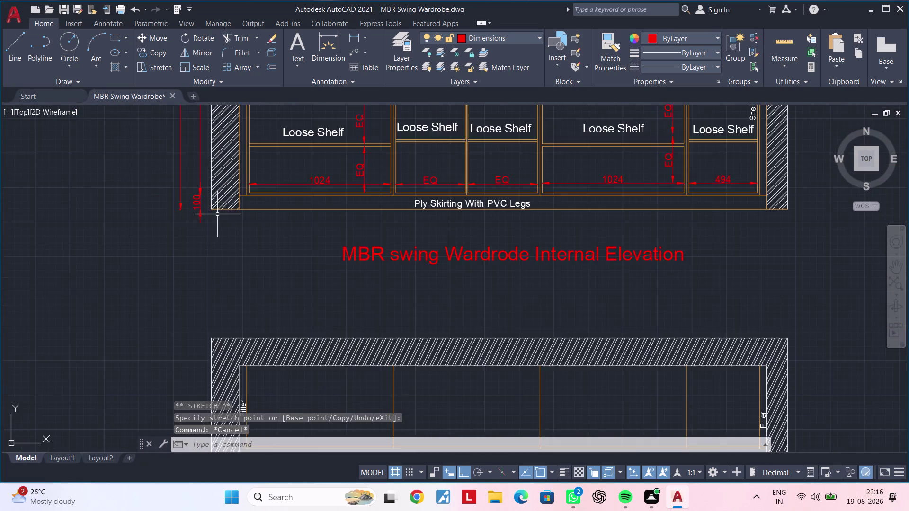
middle_drag(219, 216, 250, 436)
middle_drag(239, 227, 230, 344)
scroll(up, 3)
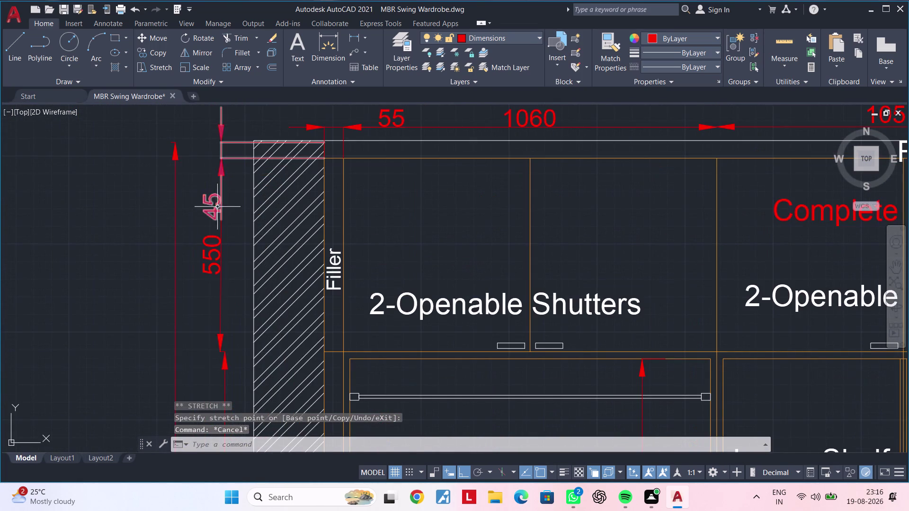
click(210, 207)
click(211, 204)
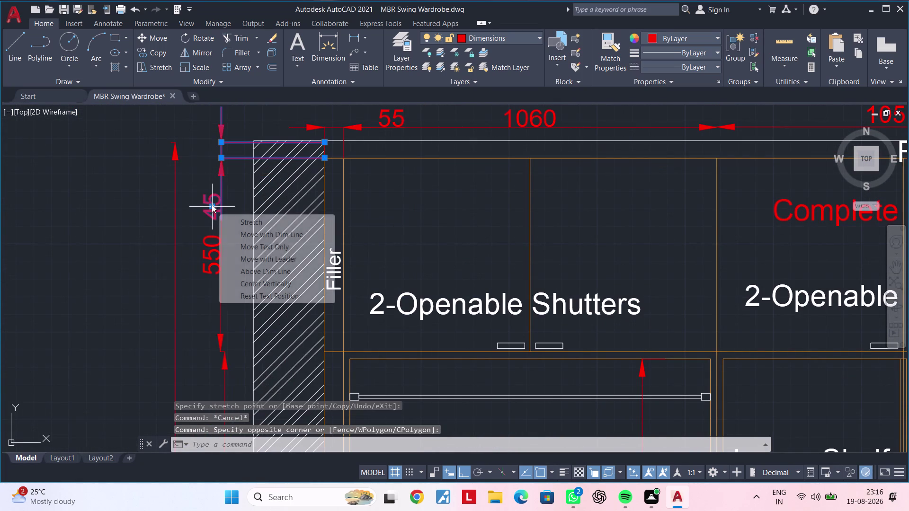
scroll(up, 3)
scroll(up, 3)
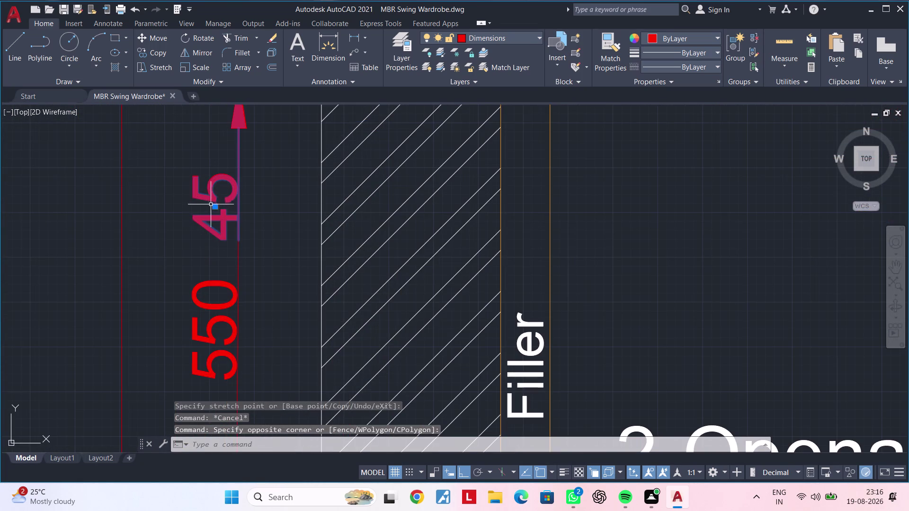
click(213, 207)
middle_drag(224, 186, 203, 318)
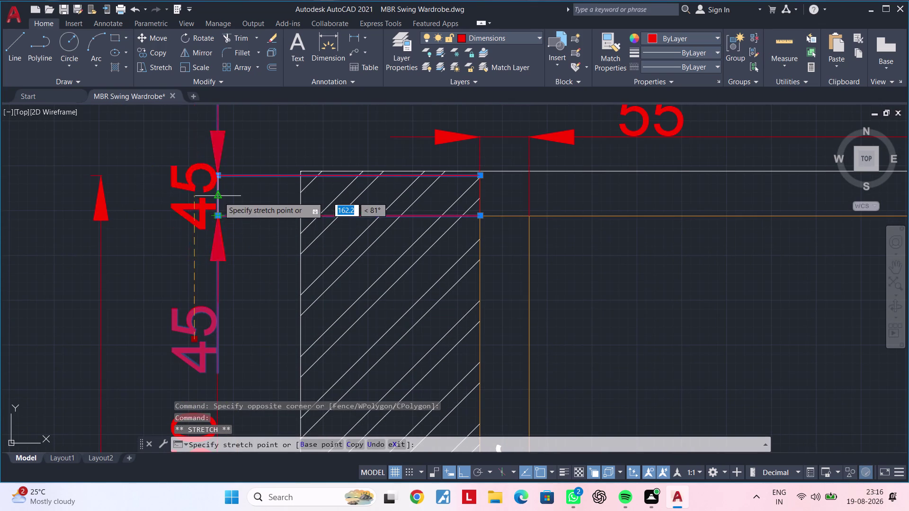
click(219, 196)
scroll(down, 3)
middle_drag(452, 254, 433, 154)
scroll(down, 3)
middle_drag(469, 311, 441, 199)
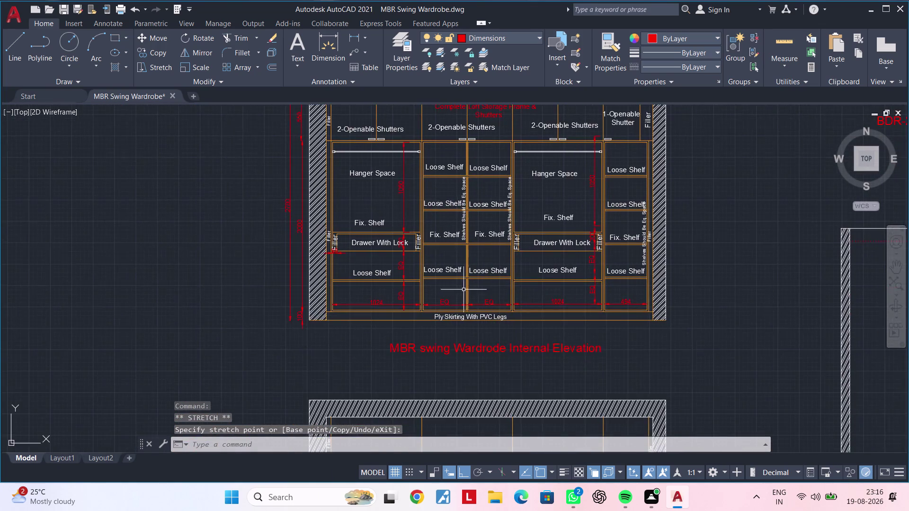
middle_drag(462, 292, 456, 223)
key(Escape)
key(Escape)
middle_drag(452, 308, 458, 241)
key(Escape)
key(Escape)
middle_drag(458, 272, 460, 240)
key(Escape)
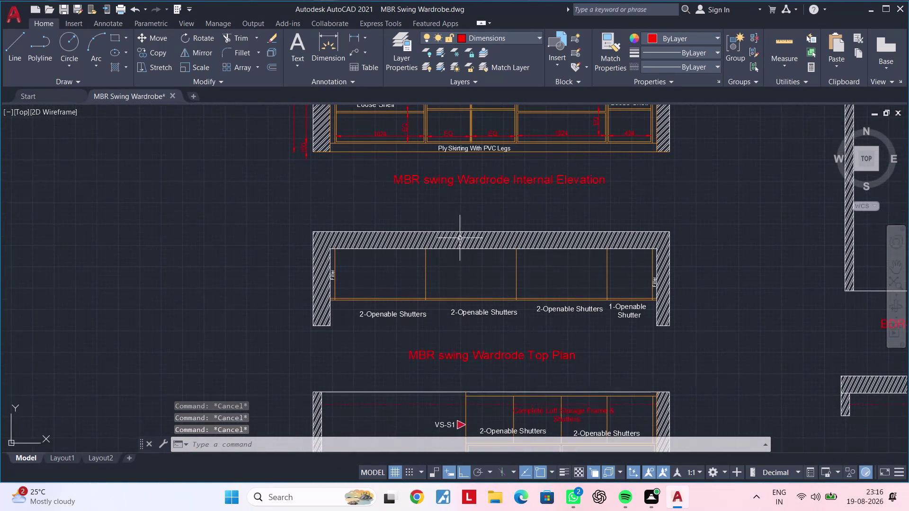
middle_drag(425, 182, 426, 252)
scroll(up, 3)
middle_drag(374, 246, 348, 278)
key(Escape)
key(Escape)
key(Escape)
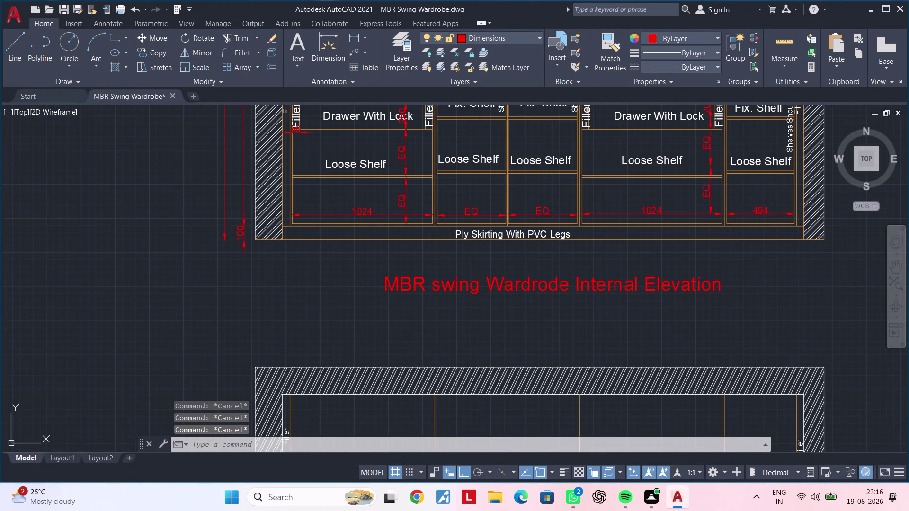
key(Escape)
key(Escape)
middle_drag(340, 276, 321, 306)
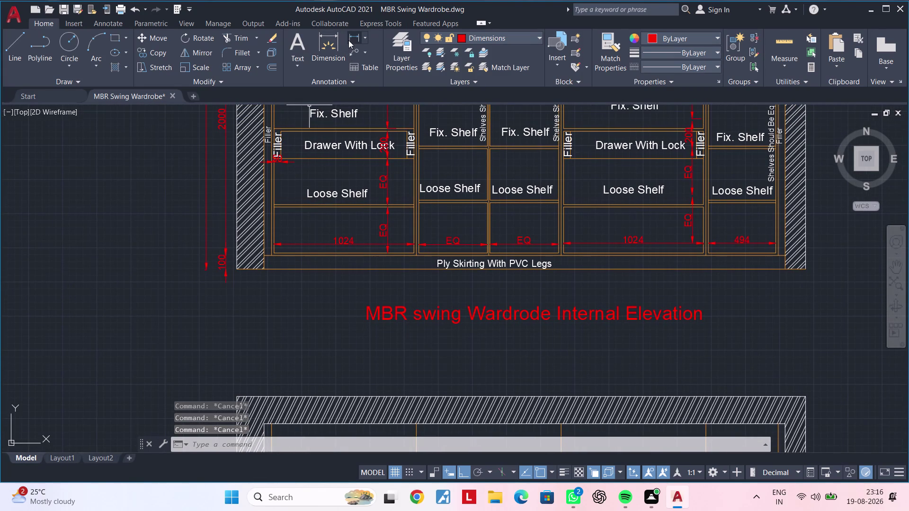
Dimension the 55 span from the hatched wall edge to the panel edge, below the skirting.
click(337, 40)
scroll(up, 3)
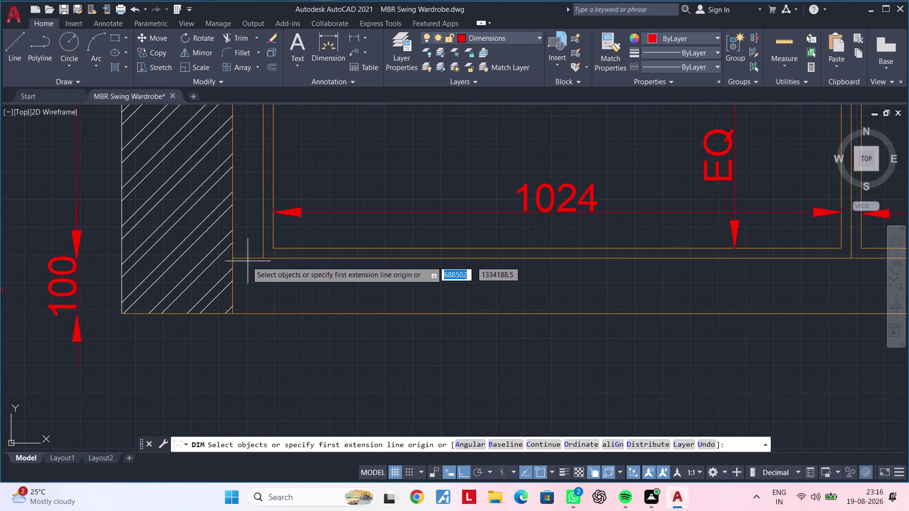
scroll(up, 3)
click(226, 257)
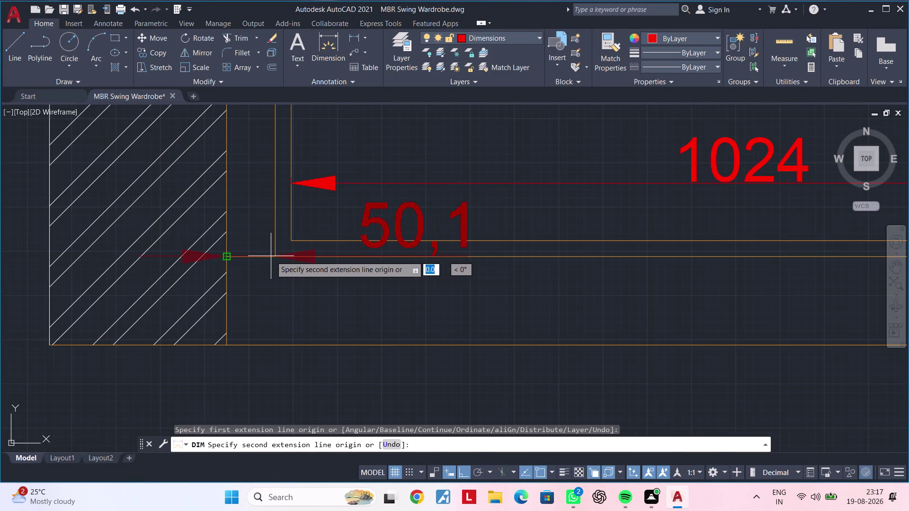
click(273, 254)
scroll(down, 3)
middle_drag(277, 340, 282, 234)
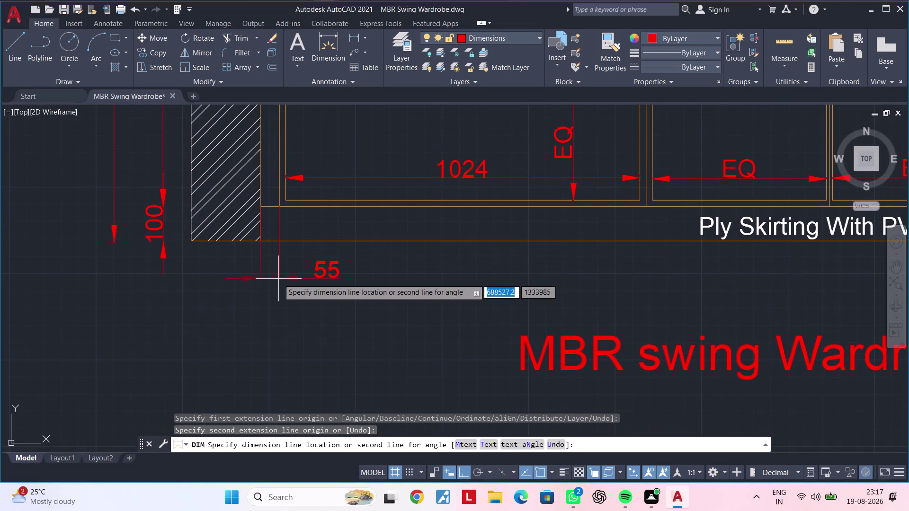
click(278, 282)
key(space)
key(space)
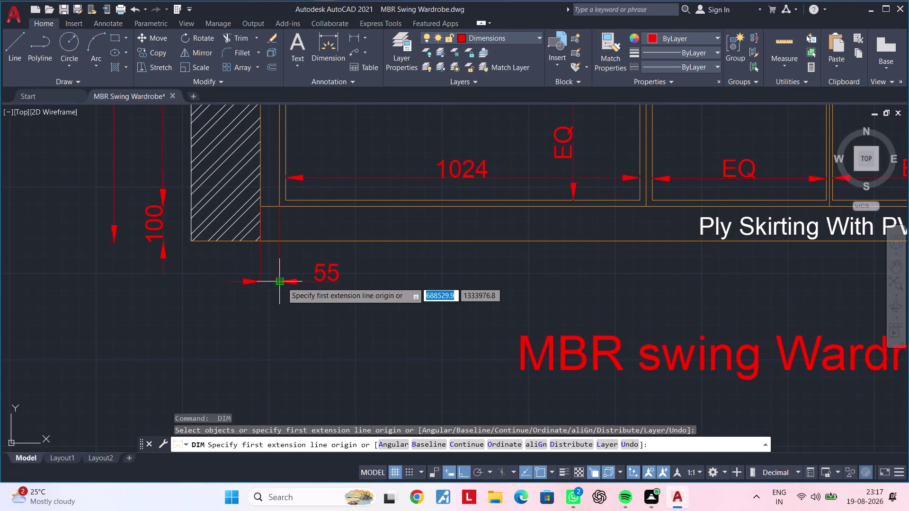
Chain the first 1060 dimension from the end of the 55 dimension.
click(281, 282)
middle_drag(454, 281, 347, 282)
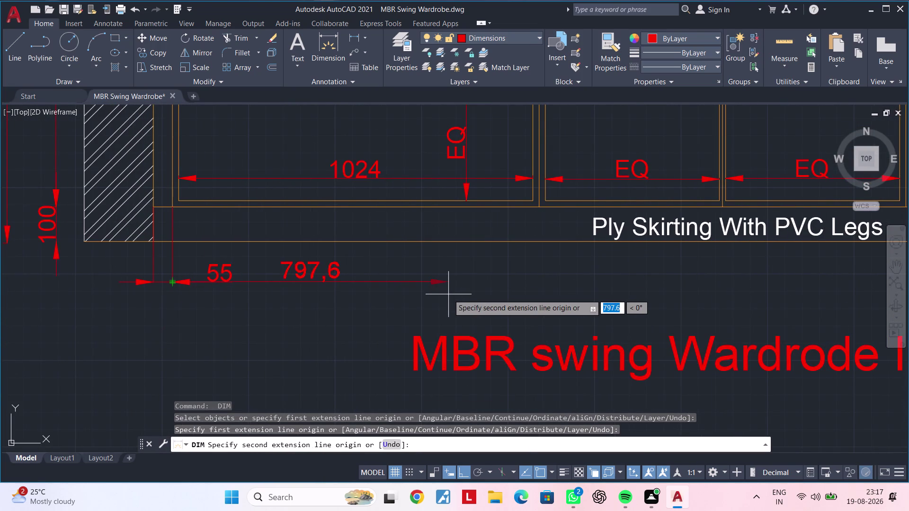
text(1060)
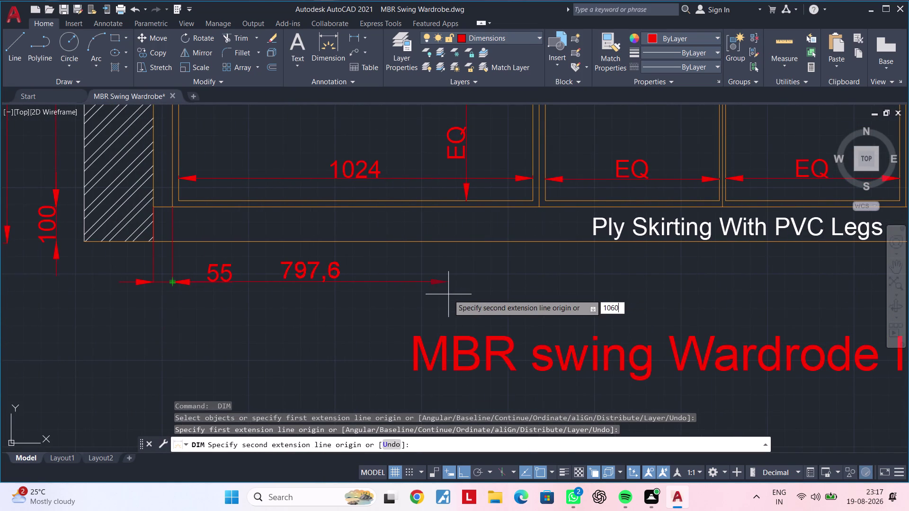
key(Return)
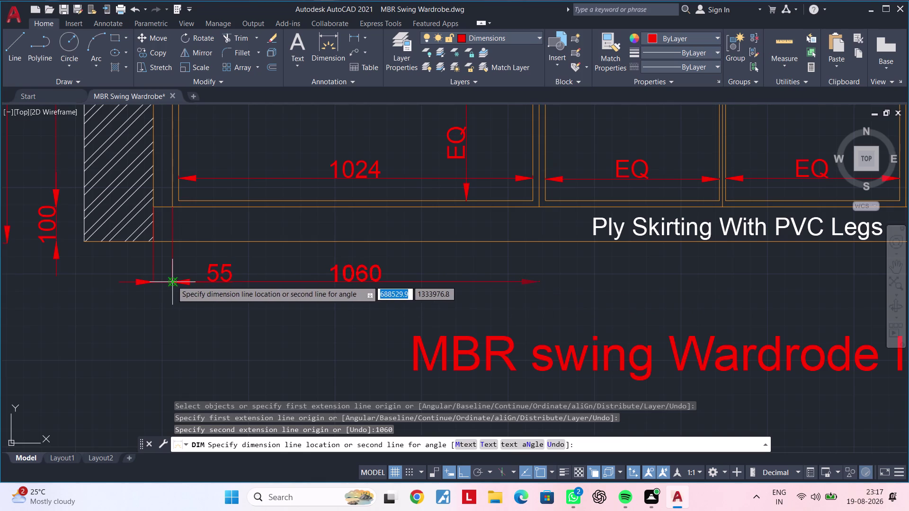
click(172, 280)
middle_drag(494, 286, 136, 285)
key(space)
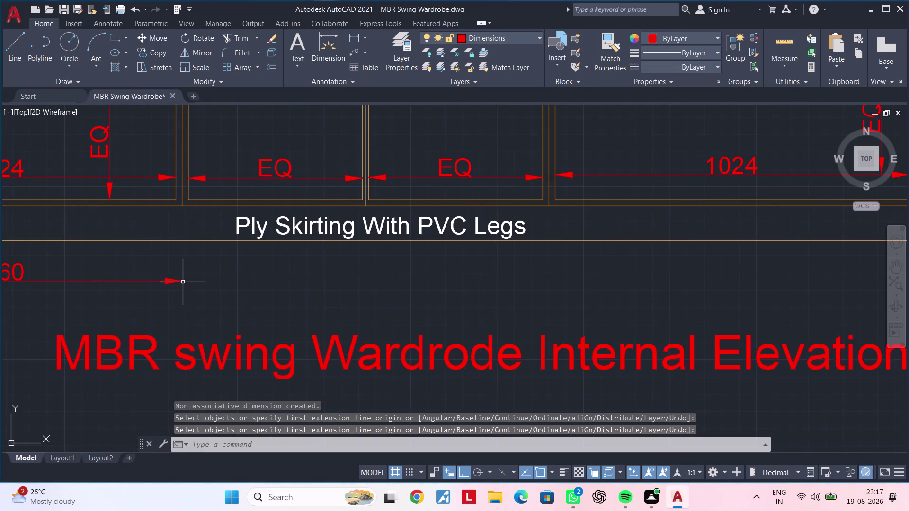
key(space)
Add the second and third 1060 spans to the dimension chain.
click(184, 281)
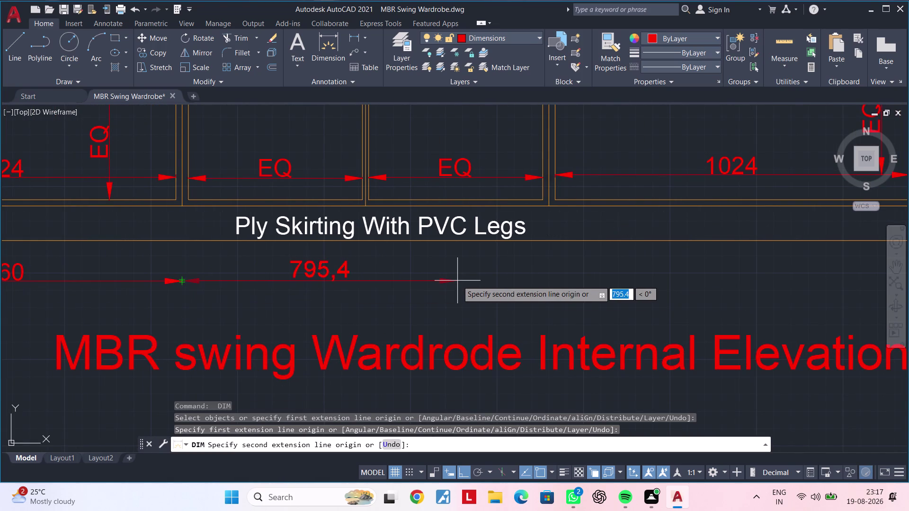
text(10)
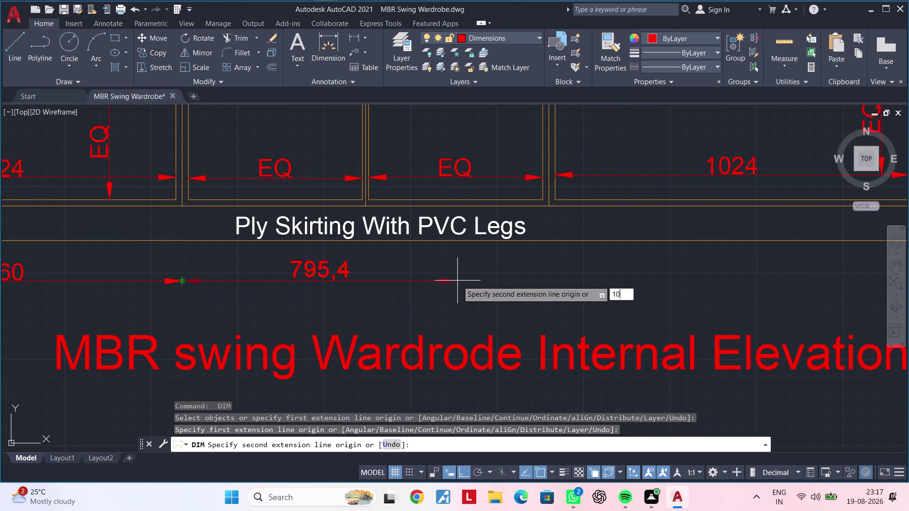
text(60)
key(Return)
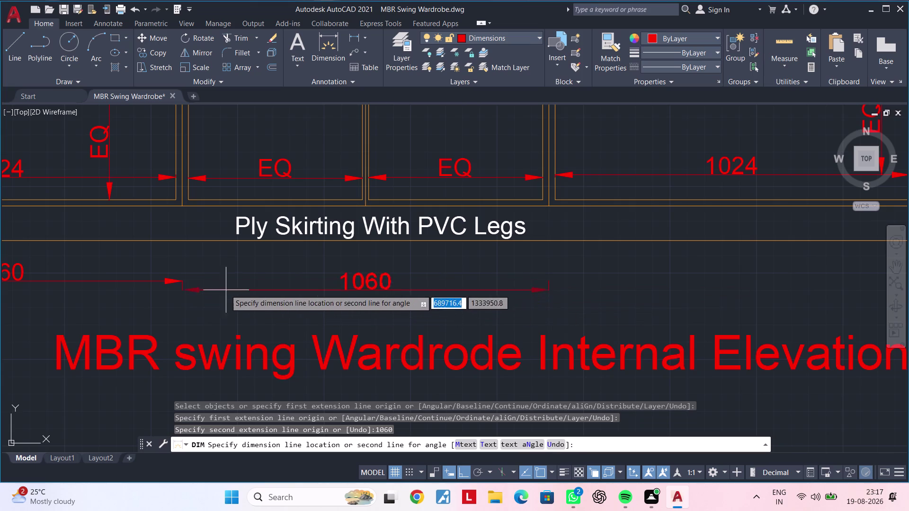
click(182, 280)
middle_drag(711, 280, 546, 279)
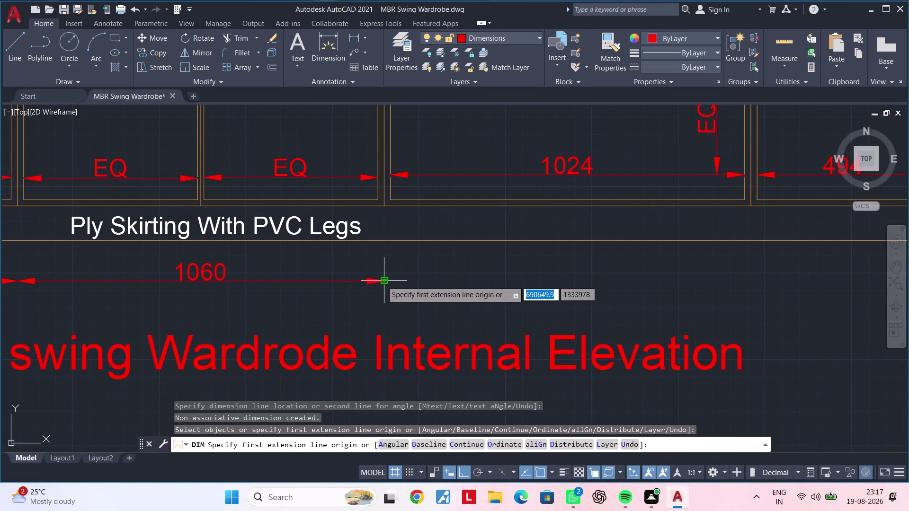
click(382, 281)
middle_drag(682, 286, 514, 291)
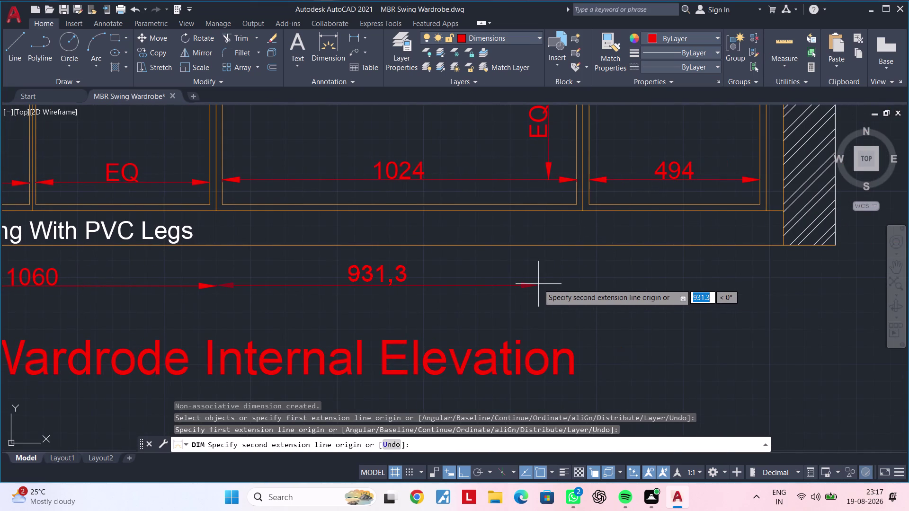
text(10)
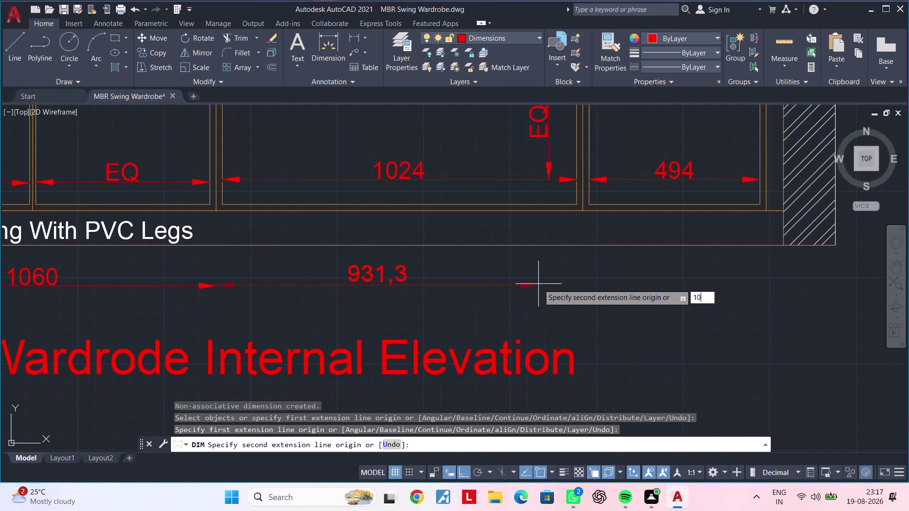
text(60)
key(Return)
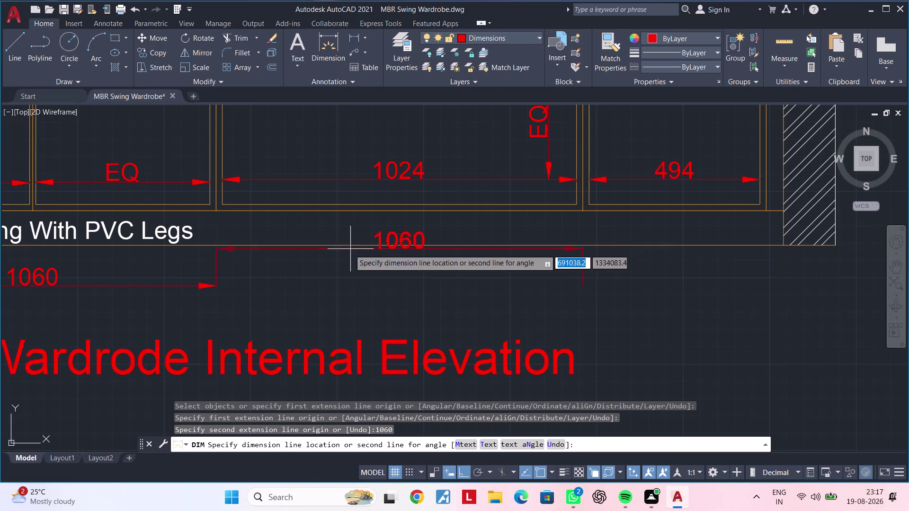
click(214, 286)
Finish the chain with 530 and 50 spans at the right wall.
middle_drag(659, 289, 509, 275)
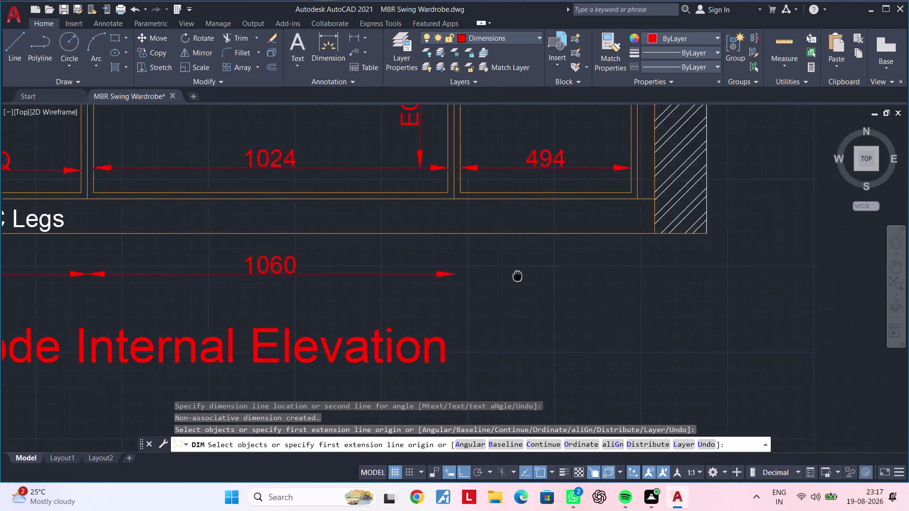
middle_drag(509, 275, 483, 274)
click(405, 269)
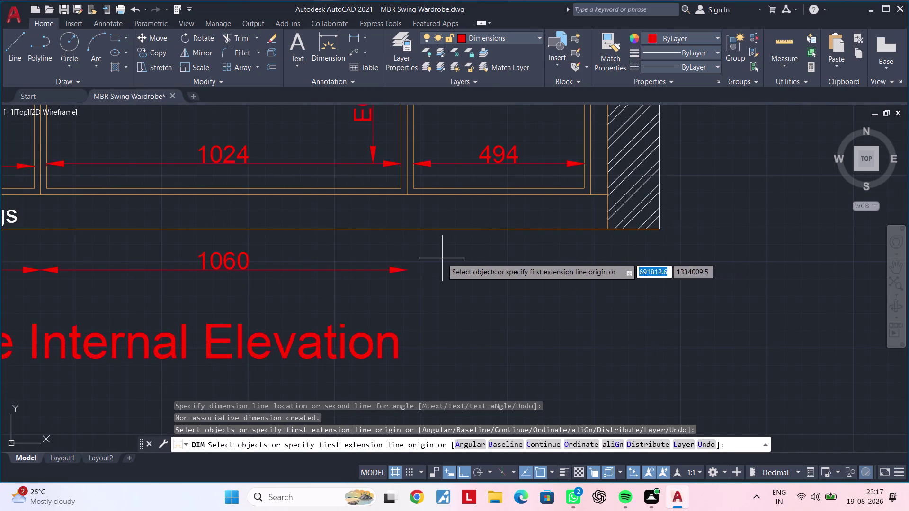
click(405, 271)
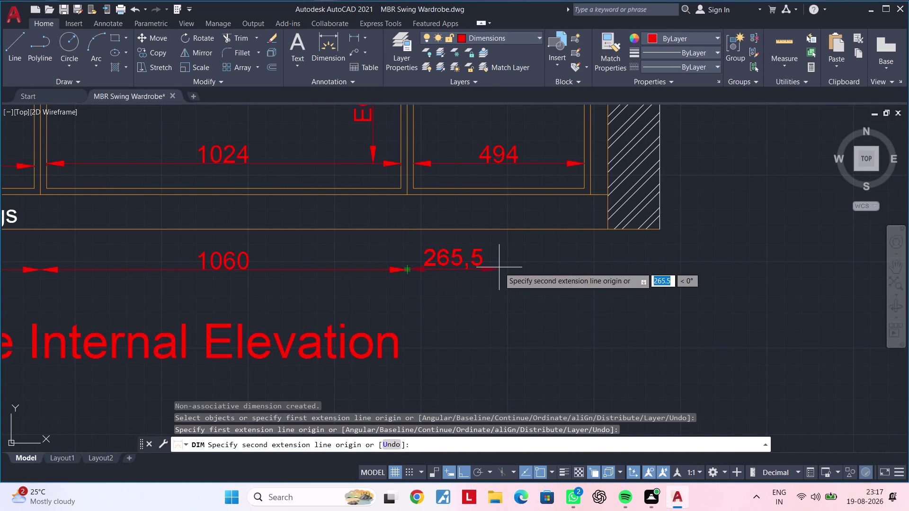
text(530)
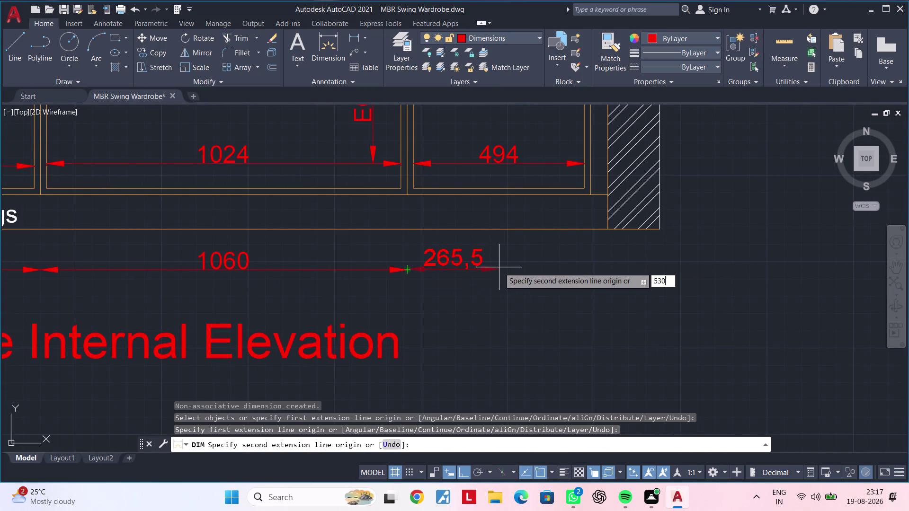
key(Return)
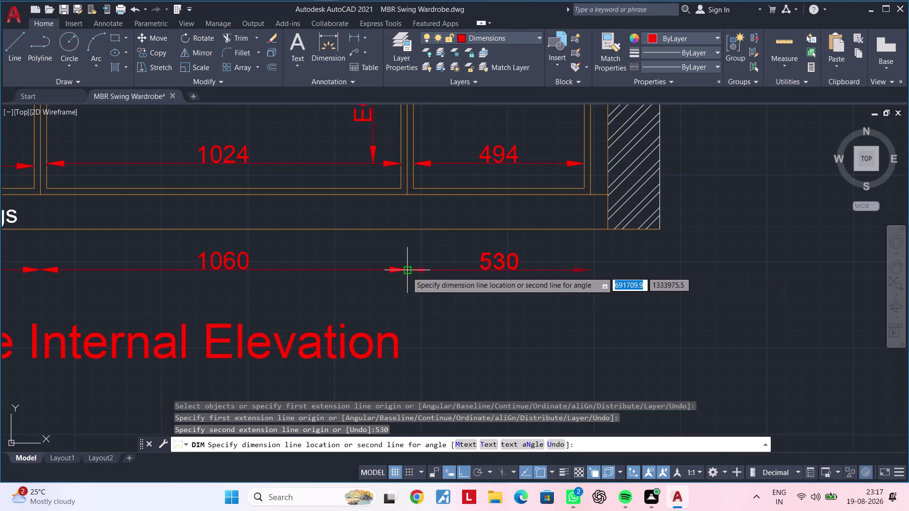
click(406, 272)
middle_drag(657, 270, 549, 264)
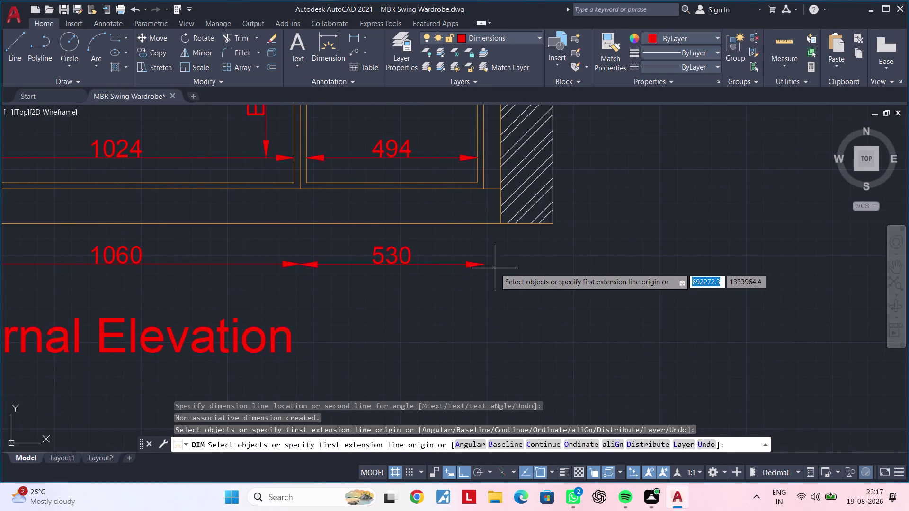
click(484, 266)
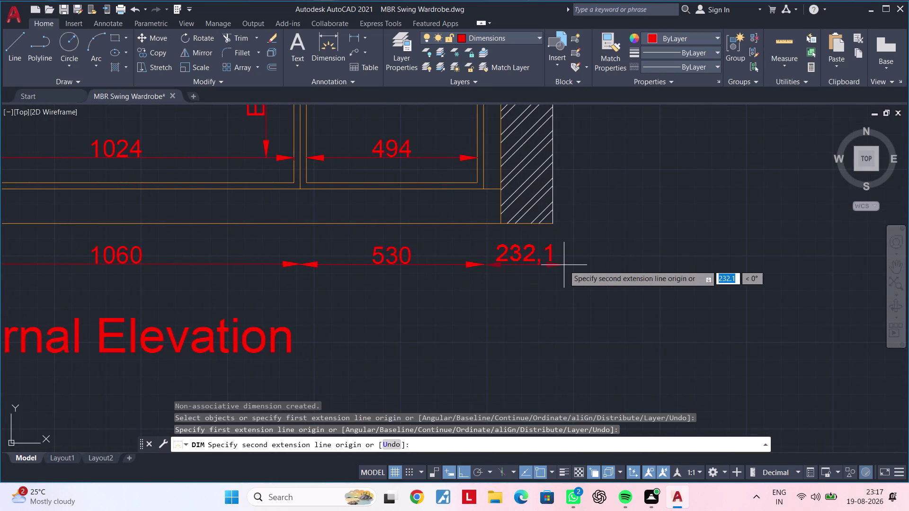
text(50)
key(Return)
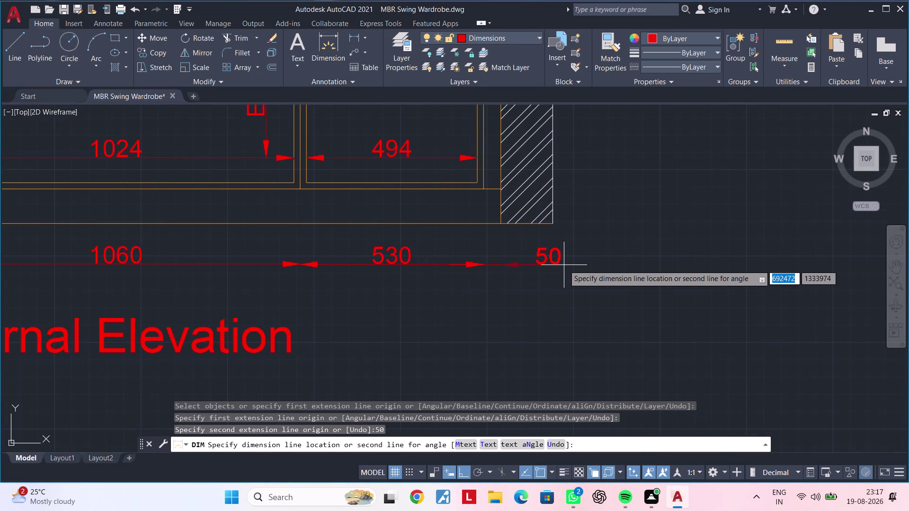
click(483, 266)
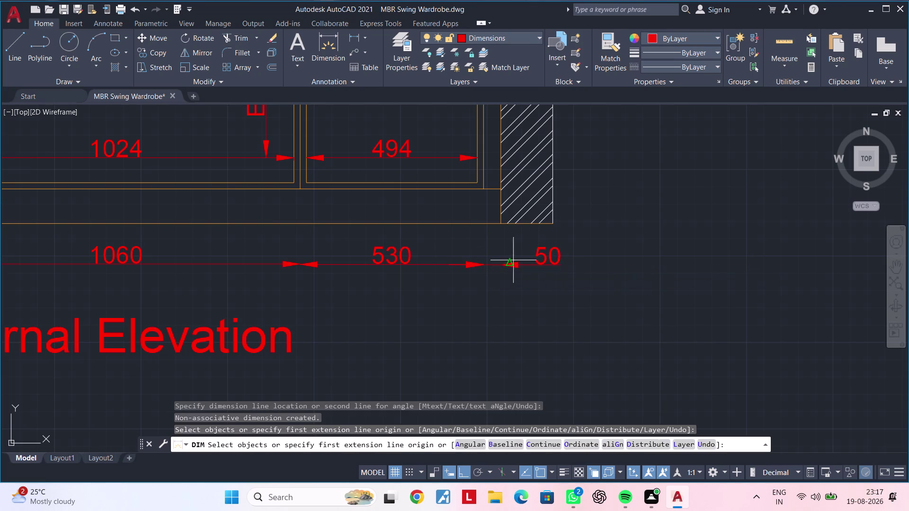
Move the 50 dimension's label clear of its arrows.
key(Escape)
click(539, 258)
click(548, 258)
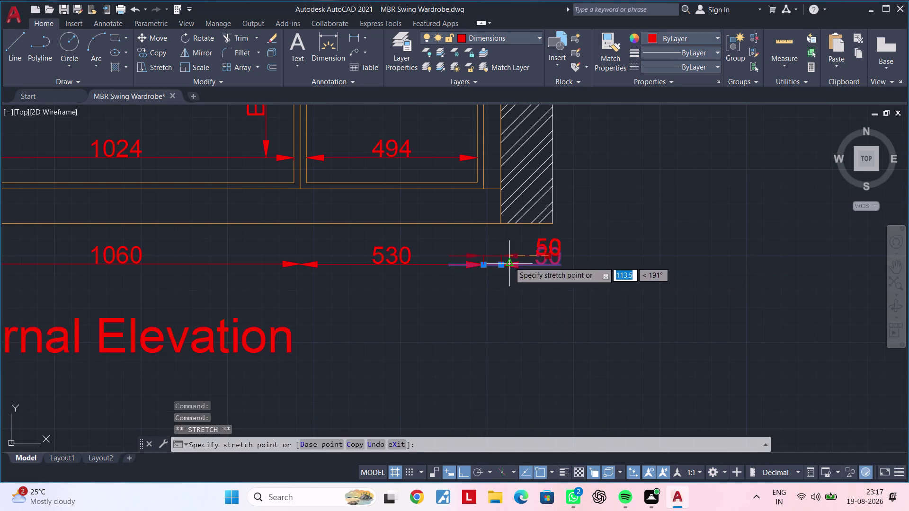
scroll(up, 3)
click(485, 257)
scroll(down, 3)
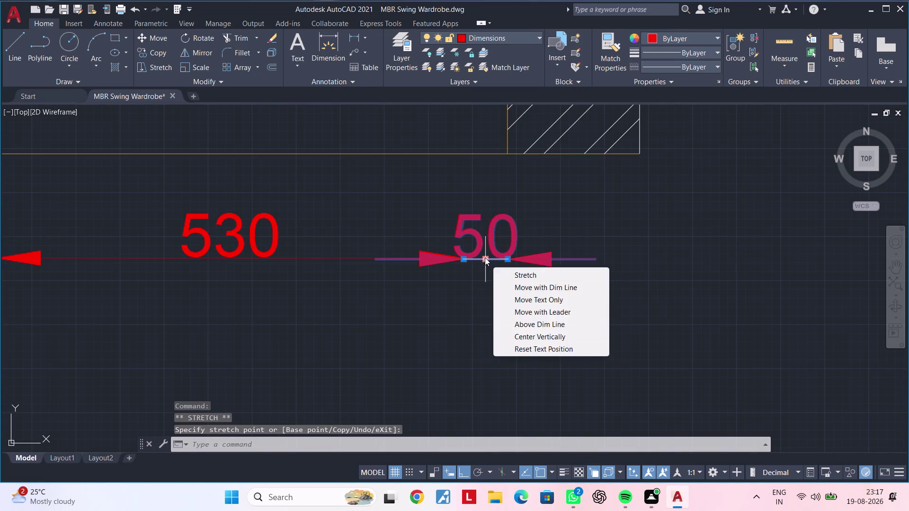
scroll(down, 3)
Move the 55 dimension's label to a clear spot.
middle_drag(336, 262, 537, 245)
scroll(up, 3)
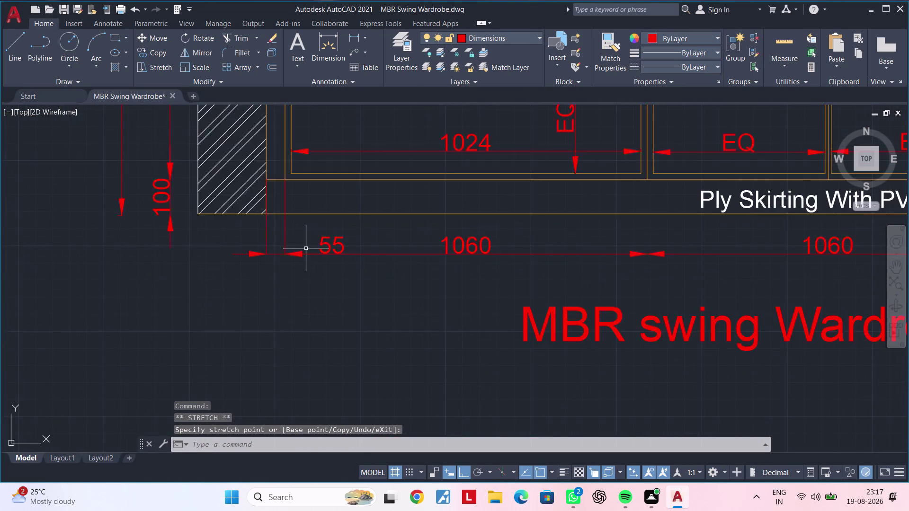
scroll(up, 3)
click(348, 239)
click(354, 245)
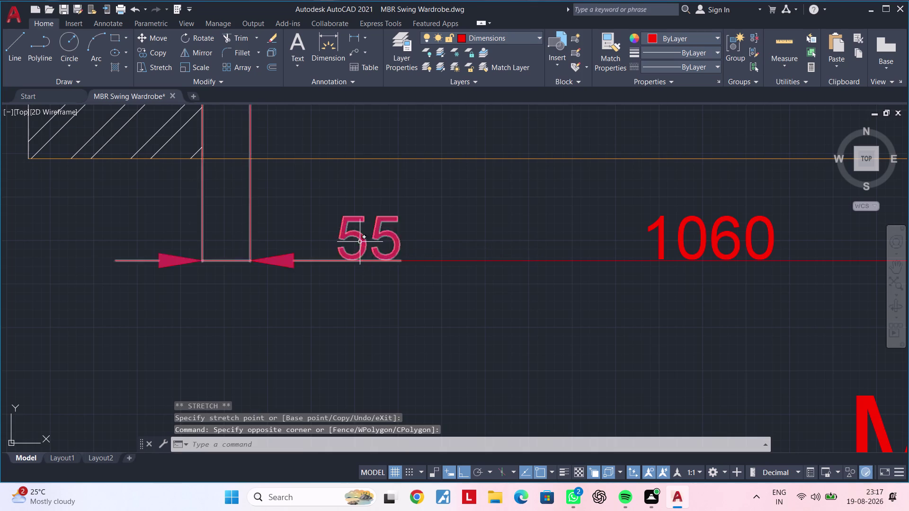
click(360, 242)
click(371, 239)
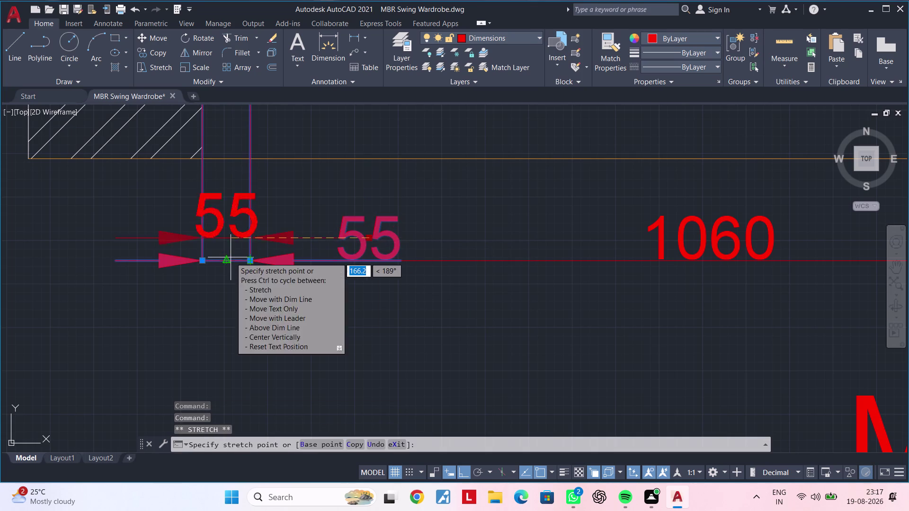
click(230, 258)
scroll(down, 3)
key(Escape)
scroll(down, 3)
Zoom out to the whole elevation and deselect the edited dimensions.
middle_drag(403, 266, 240, 225)
scroll(up, 3)
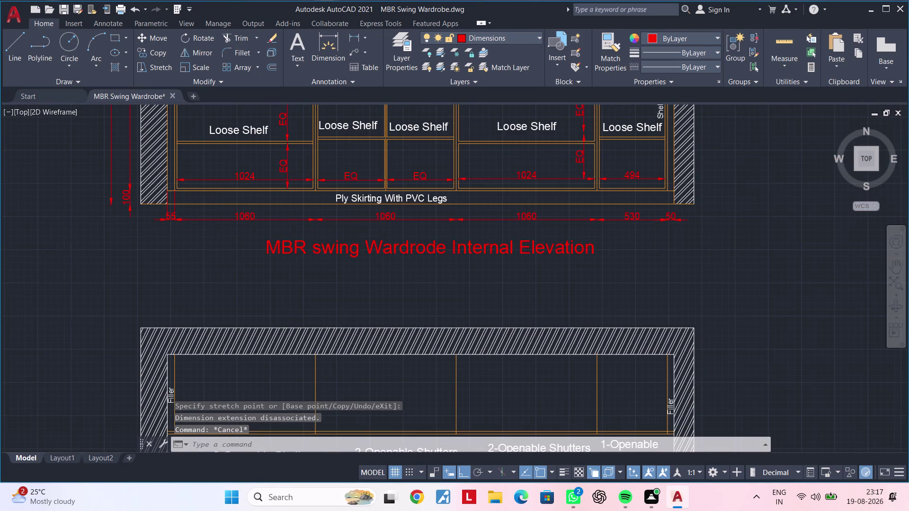
key(Escape)
scroll(down, 3)
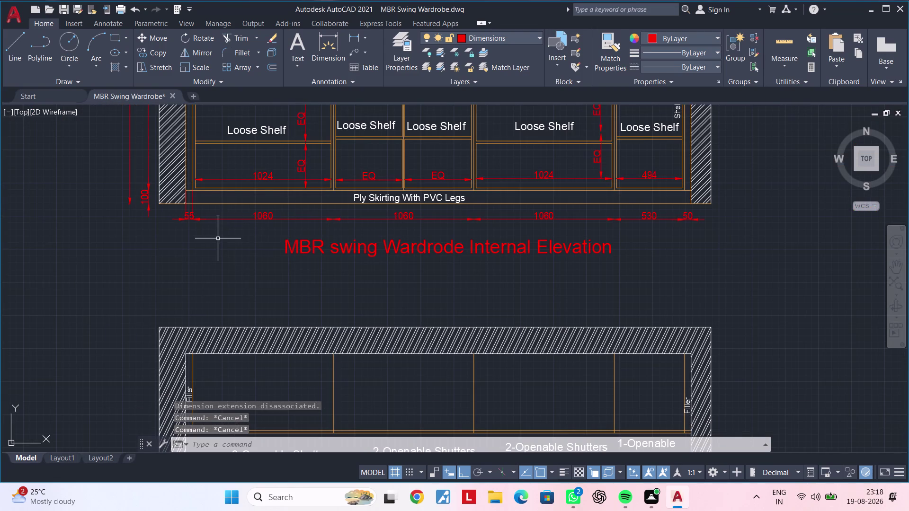
click(328, 45)
Add a 3815 overall width dimension from the 55 end, below the chain.
scroll(up, 3)
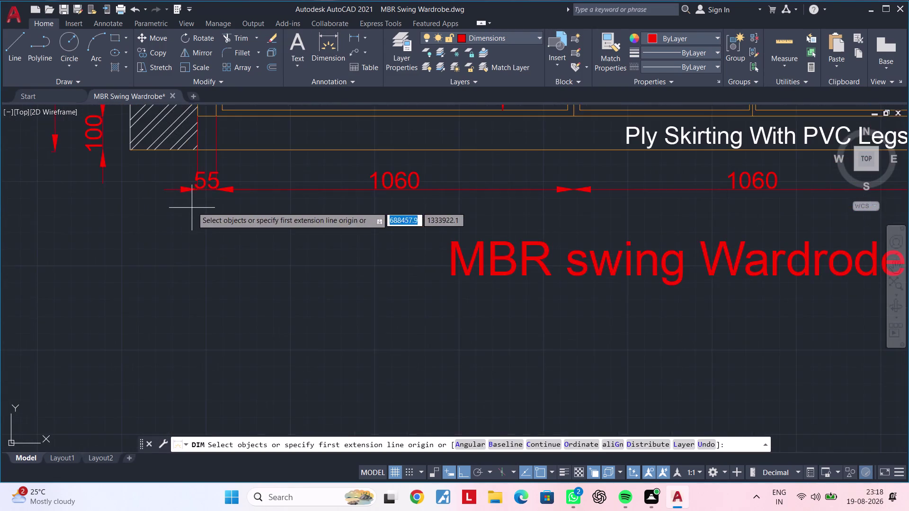
scroll(up, 3)
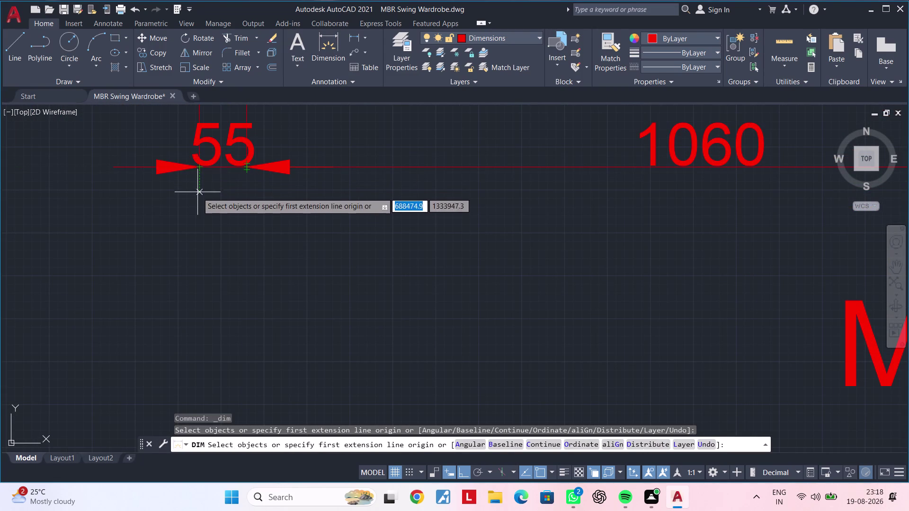
click(198, 205)
scroll(down, 3)
middle_drag(530, 240, 44, 227)
scroll(down, 3)
middle_drag(631, 230, 484, 233)
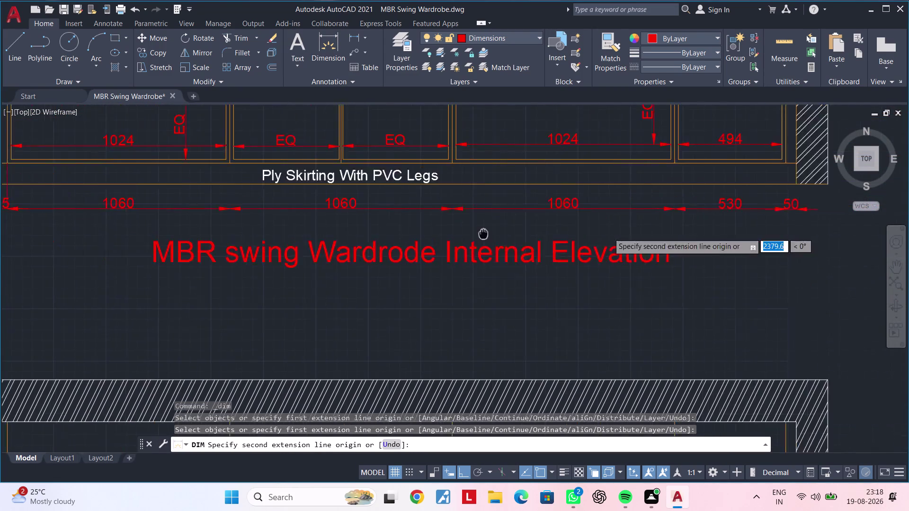
middle_drag(483, 232, 301, 232)
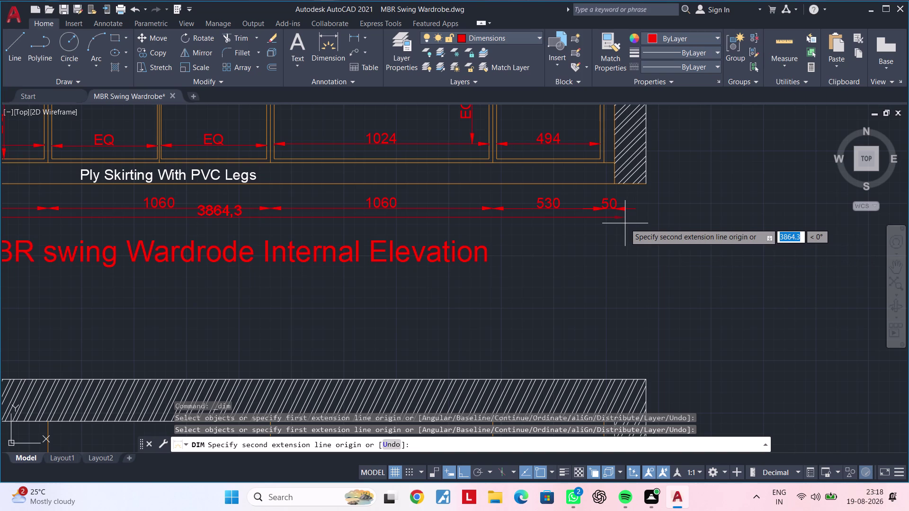
text(38)
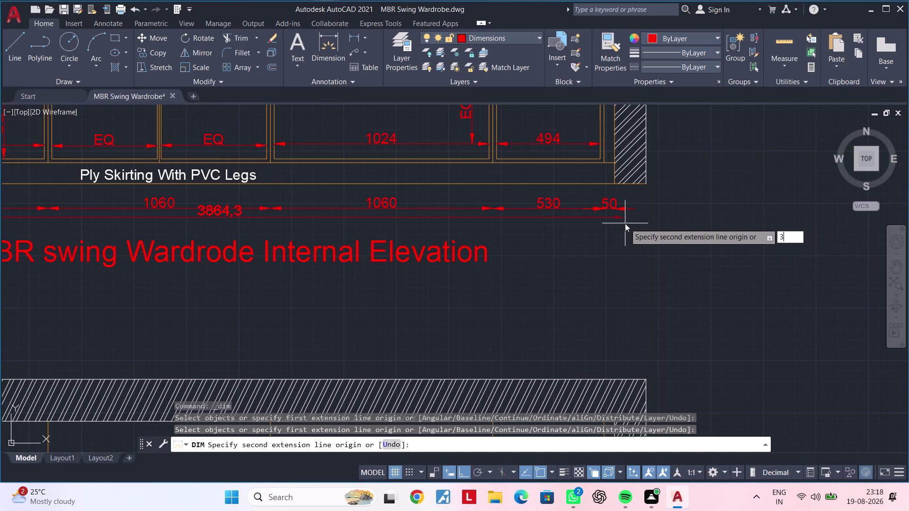
text(15)
key(Return)
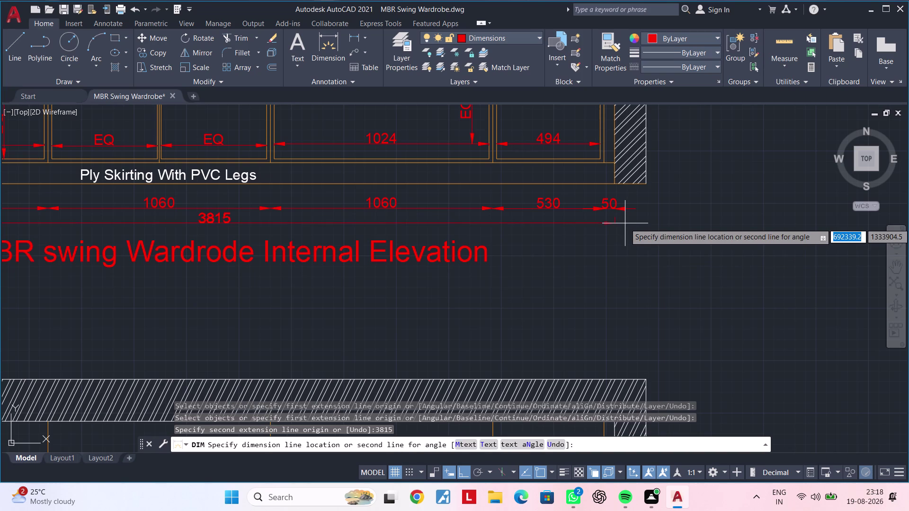
click(624, 227)
Review the dimension chain and cancel leftover commands.
scroll(down, 3)
middle_drag(625, 248, 670, 247)
key(Escape)
key(Escape)
middle_drag(690, 255, 642, 212)
key(Escape)
key(Escape)
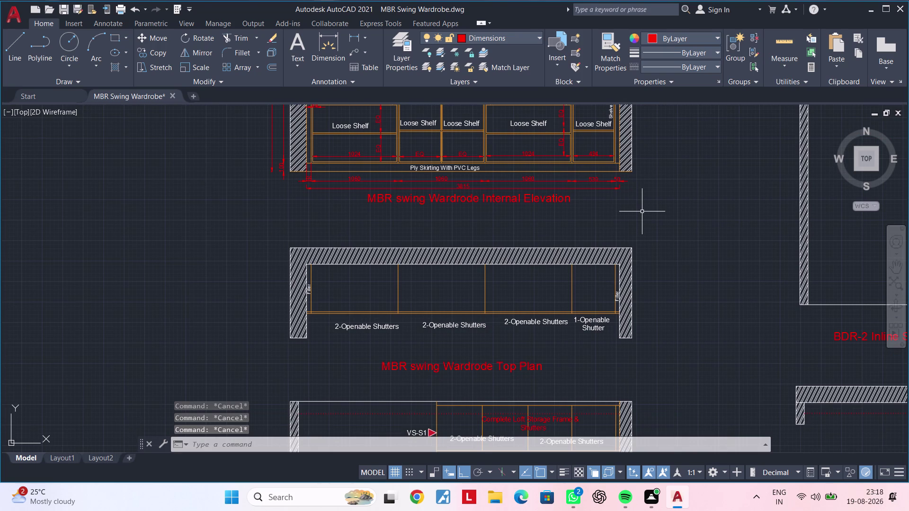
key(Escape)
scroll(up, 3)
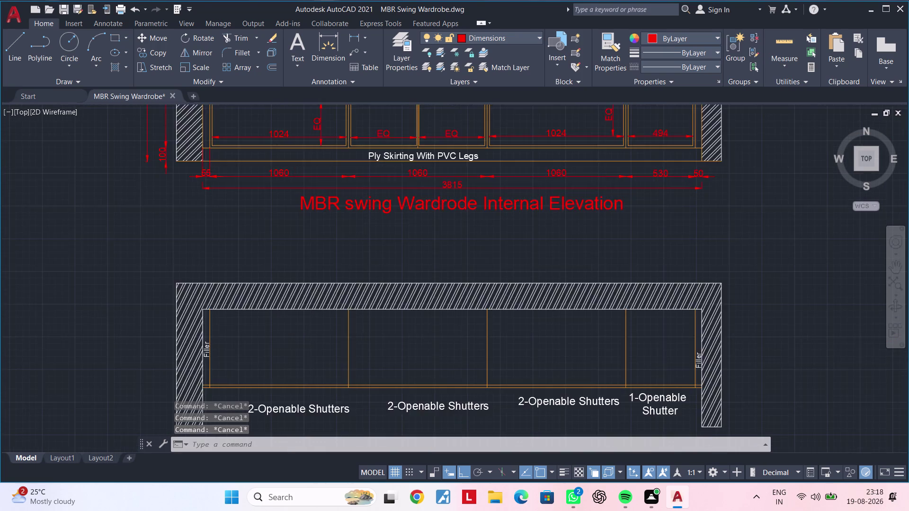
Move the 3815 dimension below the elevation title with MOVE.
click(477, 188)
text(M)
key(space)
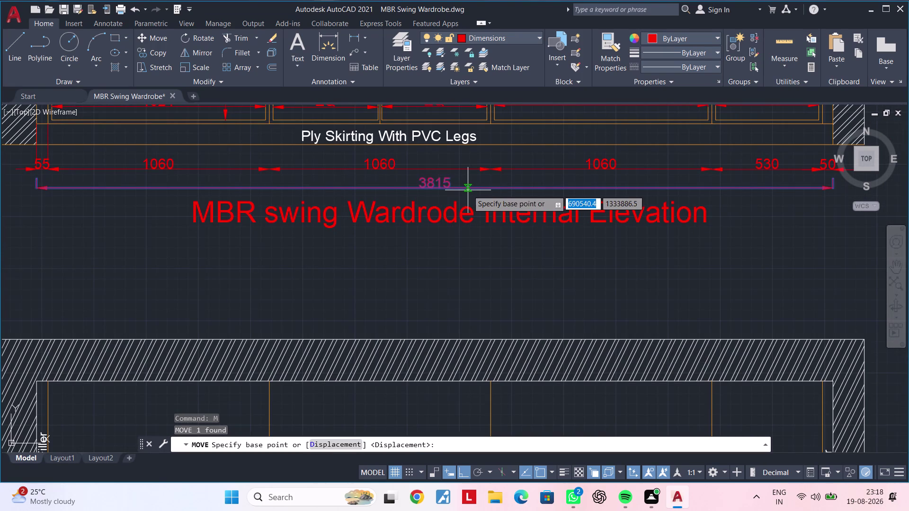
click(468, 191)
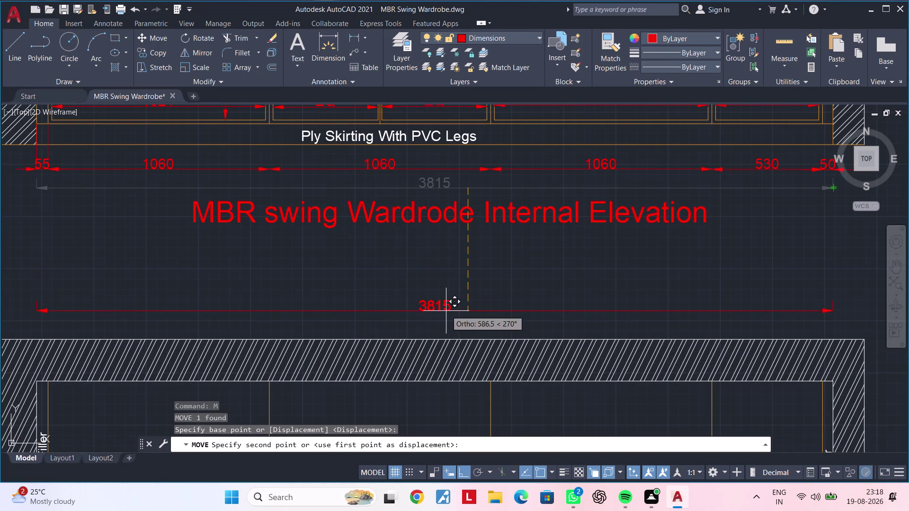
click(445, 299)
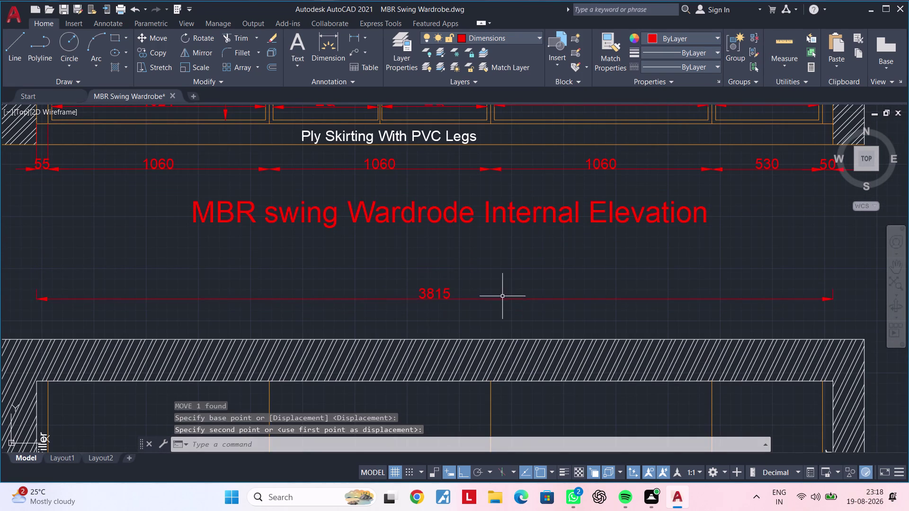
key(Escape)
scroll(up, 3)
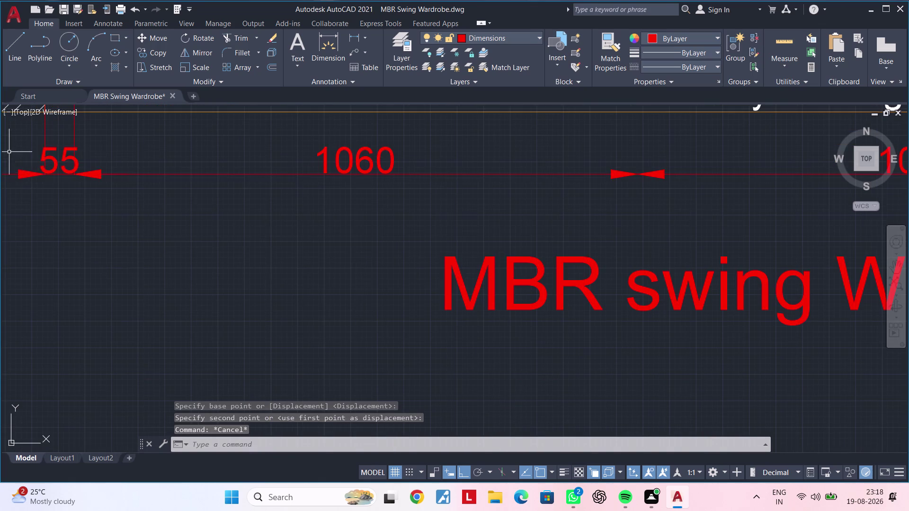
click(9, 152)
scroll(down, 3)
middle_click(315, 204)
key(Escape)
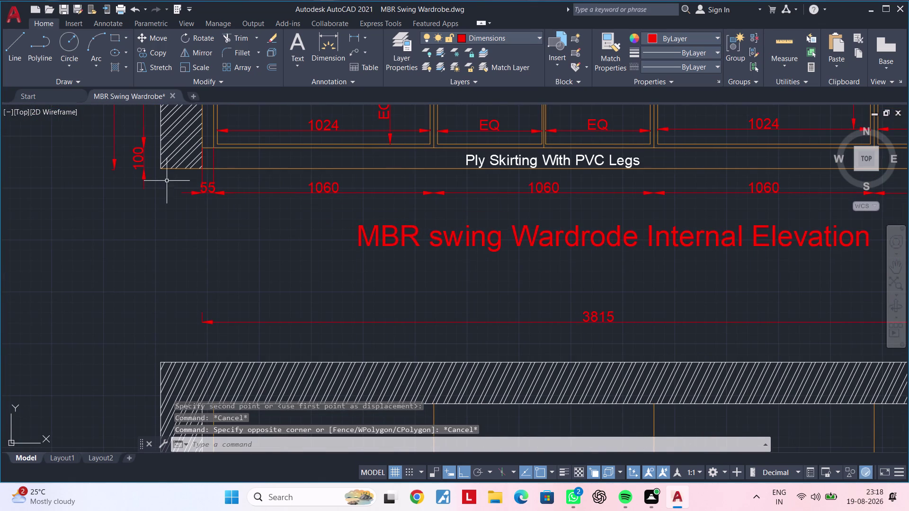
Window-select the elevation's width dimension chain and start a move, then abandon it.
click(166, 181)
middle_drag(567, 217, 357, 216)
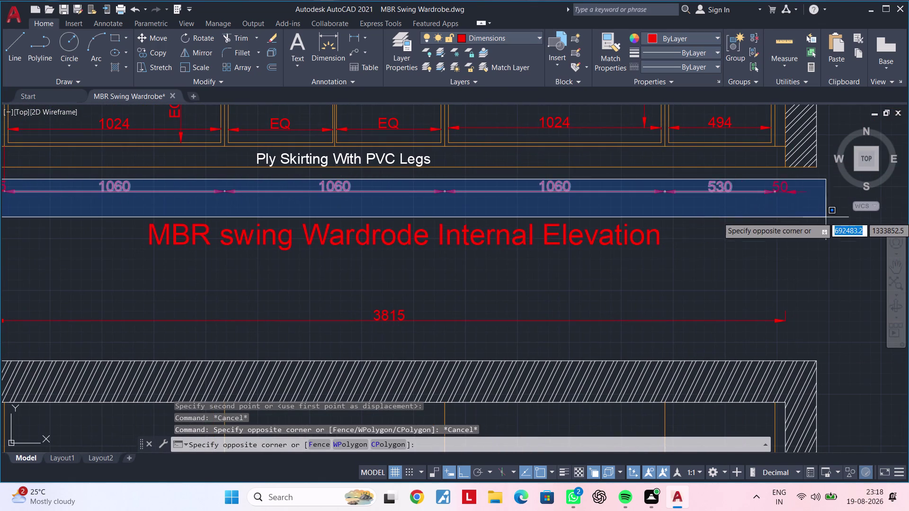
click(828, 217)
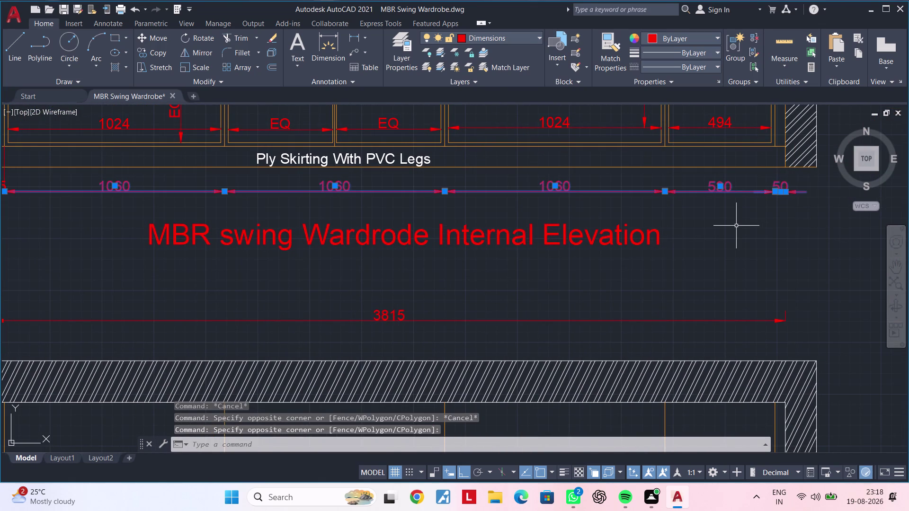
text(M)
key(space)
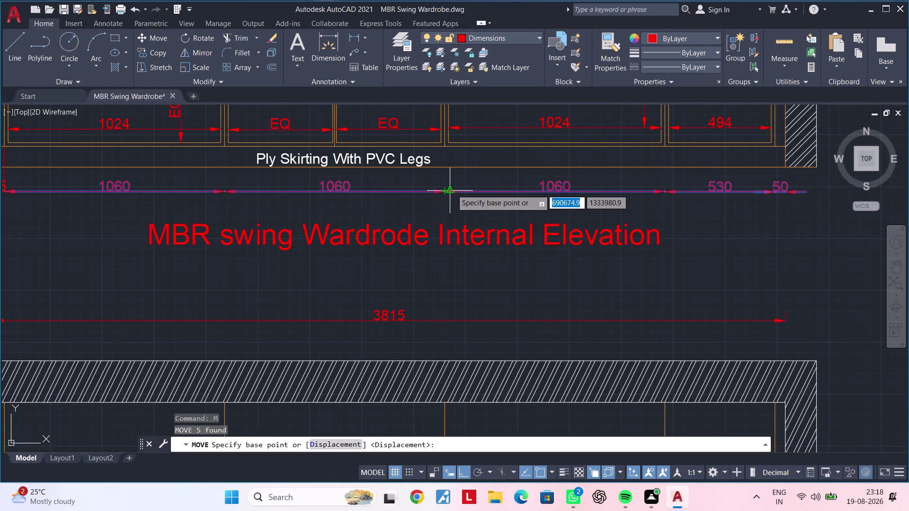
key(Escape)
scroll(down, 3)
scroll(up, 3)
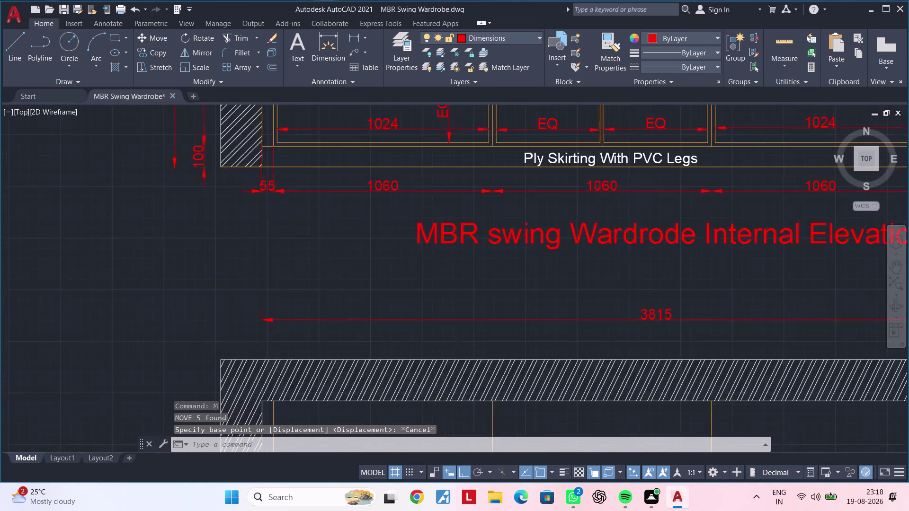
Reselect the width dimension chain, adding the small 55 end dimension.
click(227, 172)
middle_drag(570, 213, 249, 213)
scroll(down, 3)
middle_drag(596, 217, 582, 217)
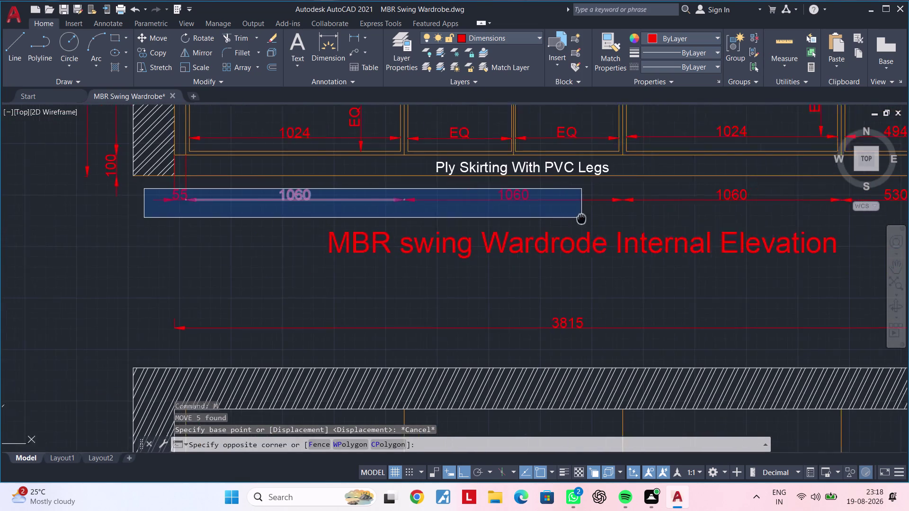
middle_drag(582, 218, 368, 218)
click(820, 233)
middle_drag(708, 230, 898, 233)
scroll(up, 3)
click(138, 194)
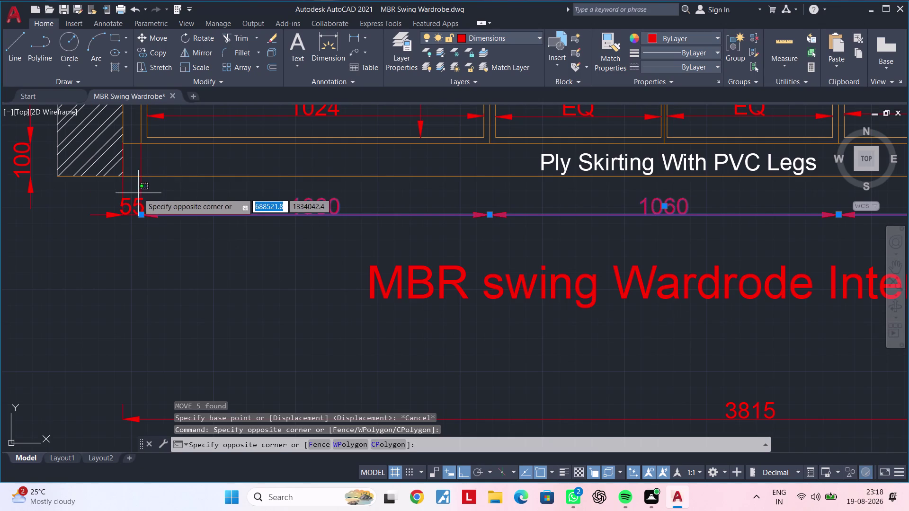
click(132, 203)
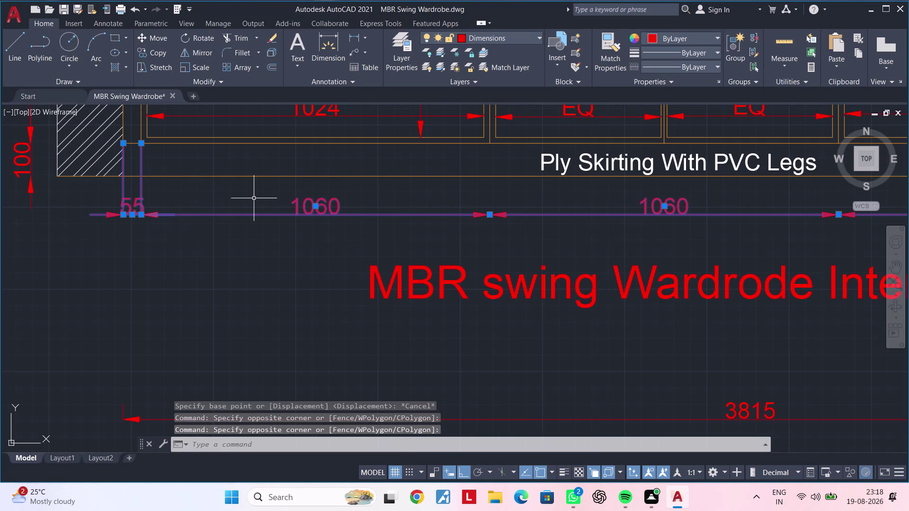
Copy (CO) the selected width chain to sit above the MBR top plan.
key(c)
key(o)
key(space)
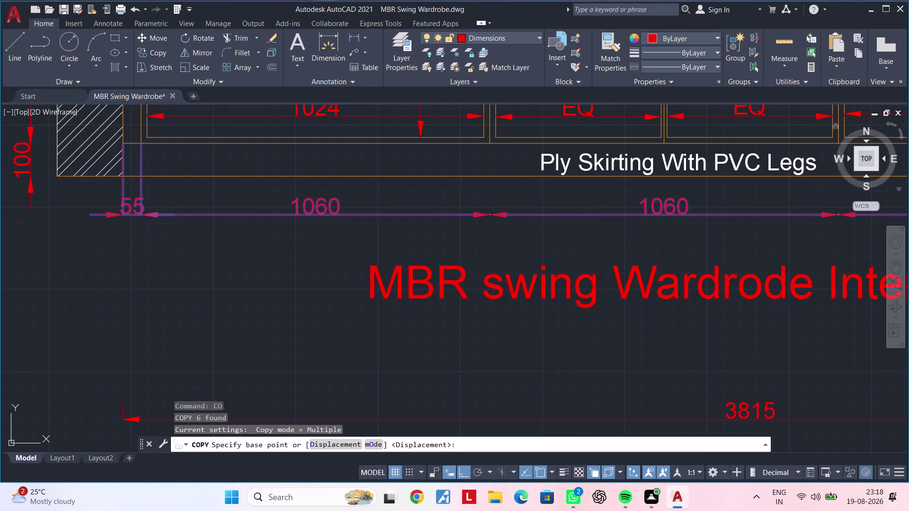
click(621, 203)
middle_drag(614, 258, 613, 168)
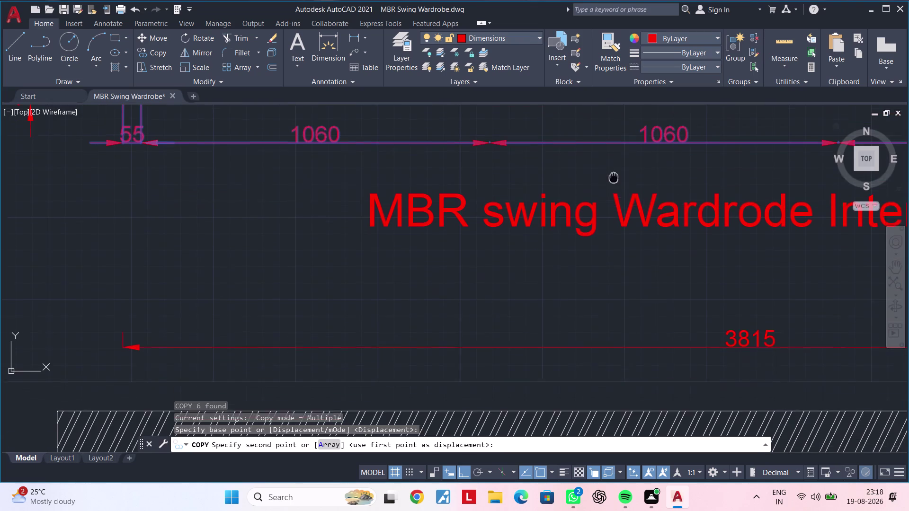
middle_drag(614, 168, 613, 151)
middle_drag(609, 268, 602, 174)
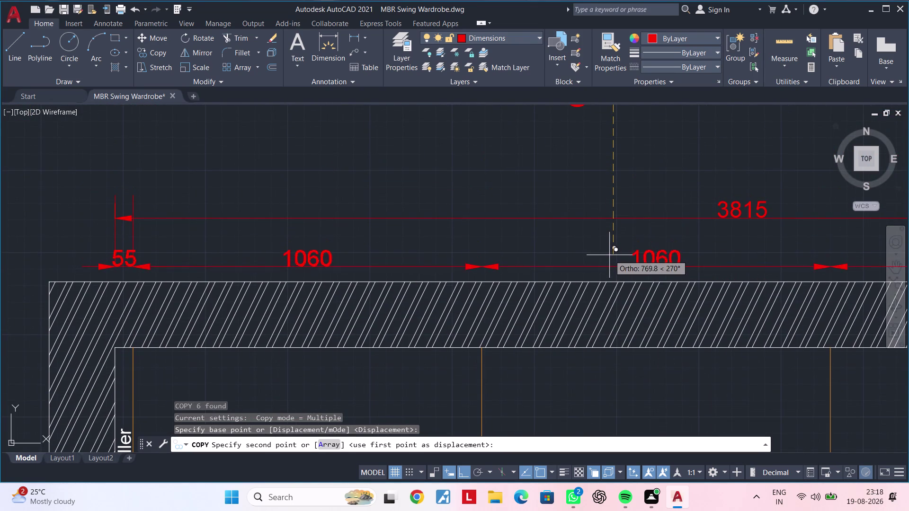
click(606, 256)
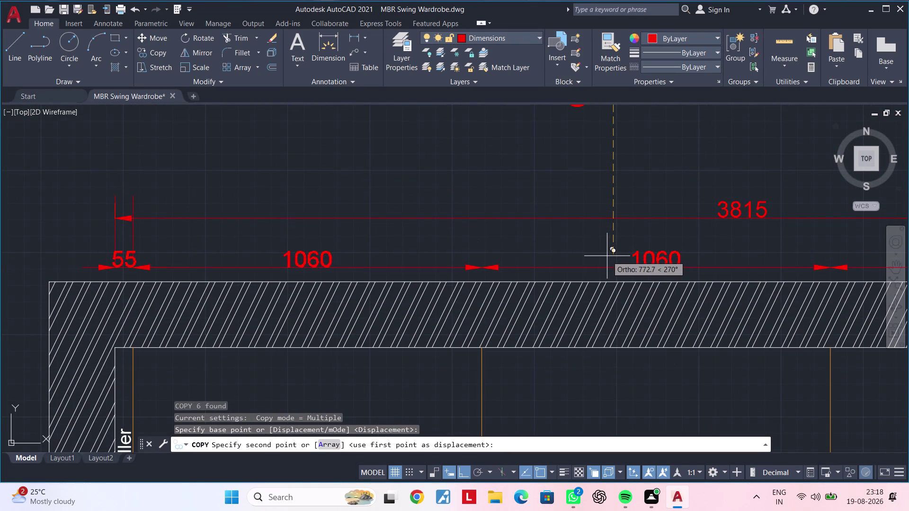
middle_drag(746, 237, 294, 284)
key(Escape)
key(Escape)
Copy the 3815 overall dimension onto the MBR top plan.
middle_drag(291, 273, 382, 273)
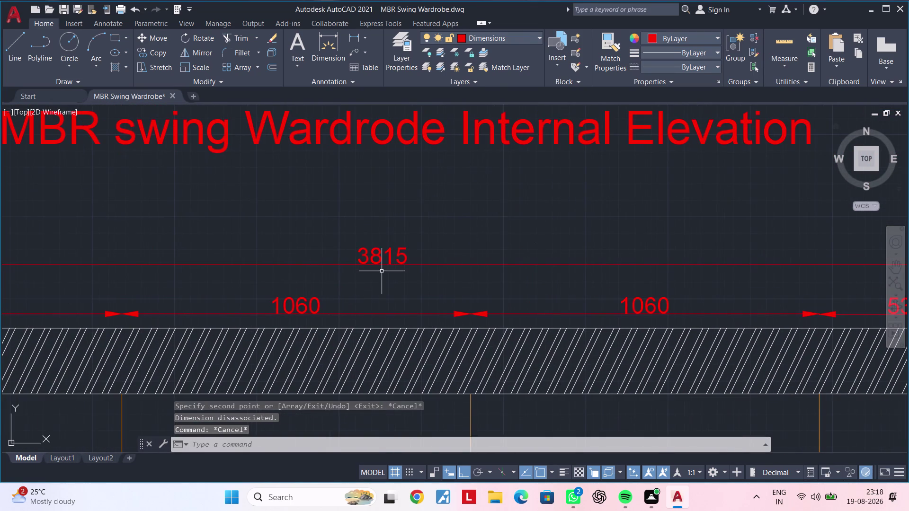
click(382, 264)
key(c)
key(o)
key(space)
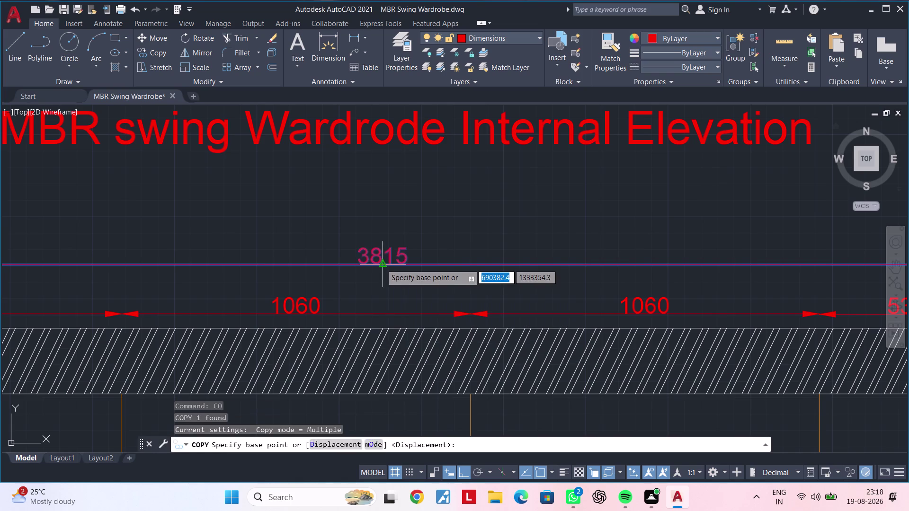
click(382, 264)
middle_drag(395, 192, 380, 319)
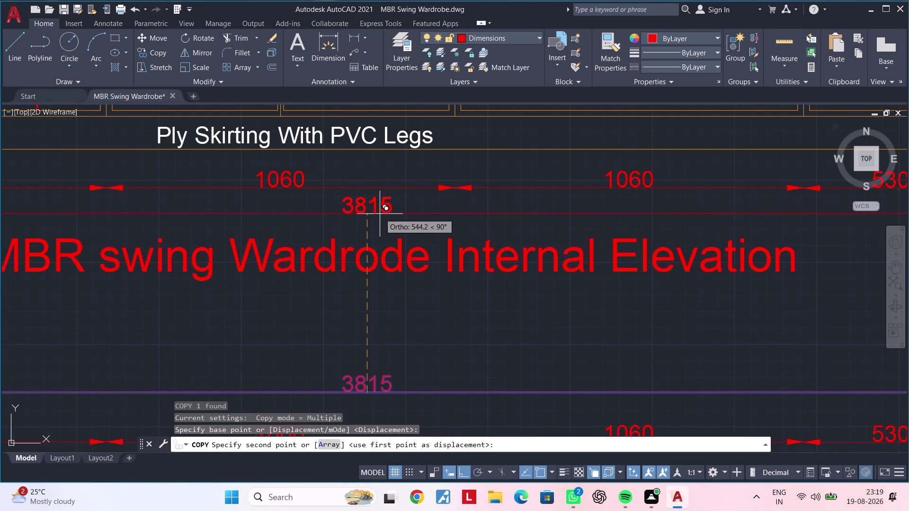
click(380, 214)
scroll(down, 3)
middle_drag(407, 252, 422, 183)
key(Escape)
key(Escape)
Cancel any leftover command with repeated Esc.
middle_drag(441, 278, 465, 218)
key(Escape)
key(Escape)
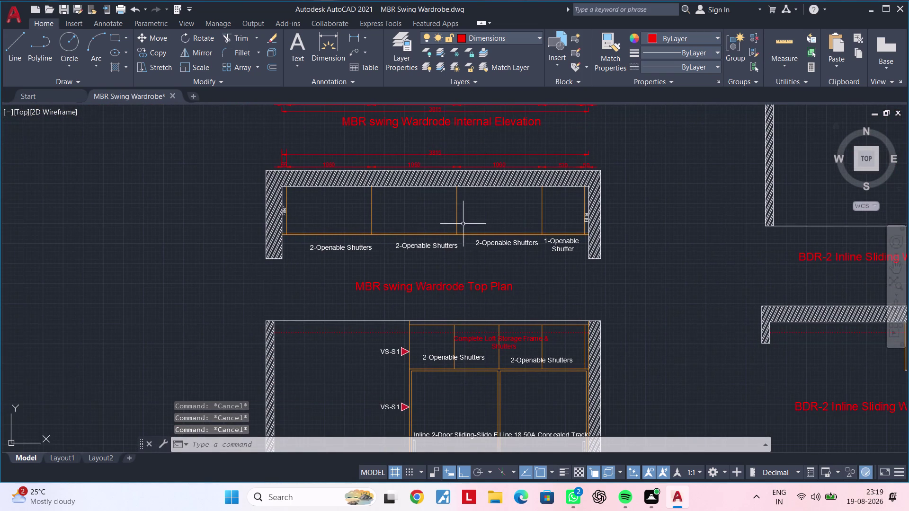
key(Escape)
key(Escape)
key(Escape)
key(Escape)
scroll(up, 3)
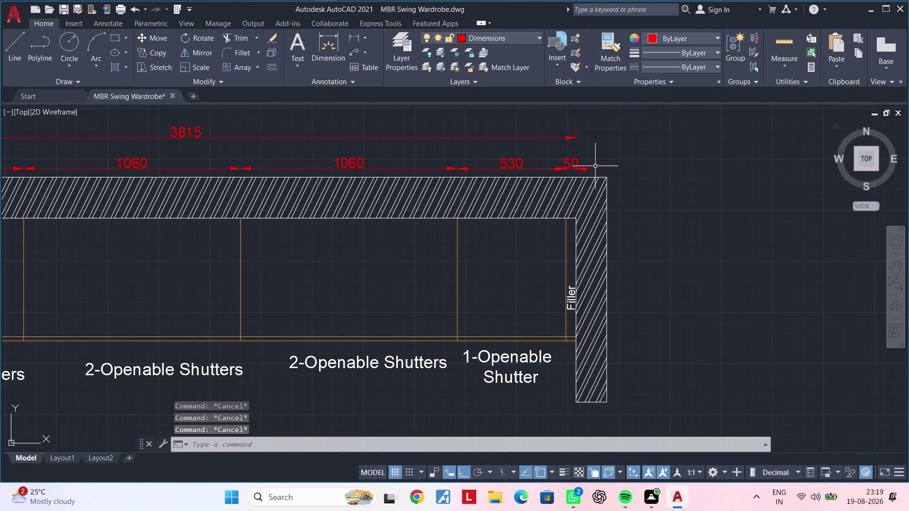
Select the top plan's copied dimension chain, including the 55 dimension.
scroll(down, 3)
scroll(up, 3)
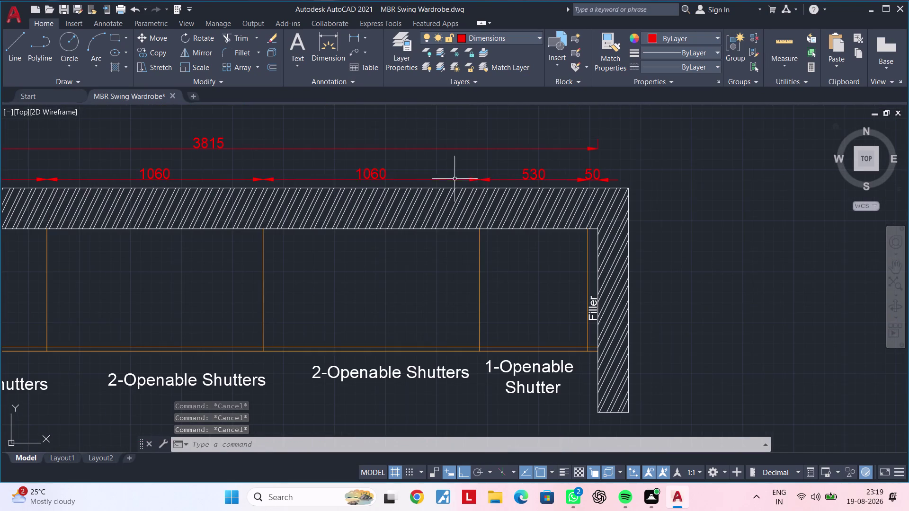
scroll(down, 3)
scroll(up, 3)
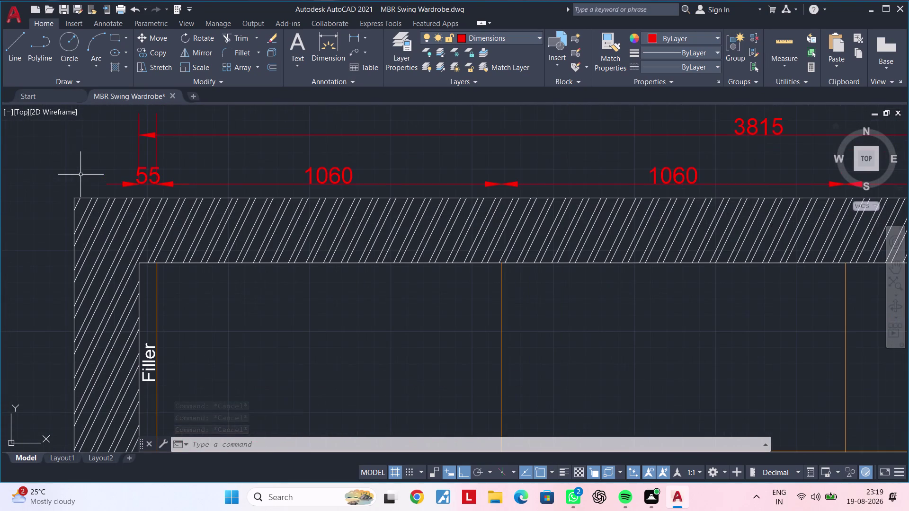
drag(82, 165, 119, 183)
middle_drag(596, 193, 273, 182)
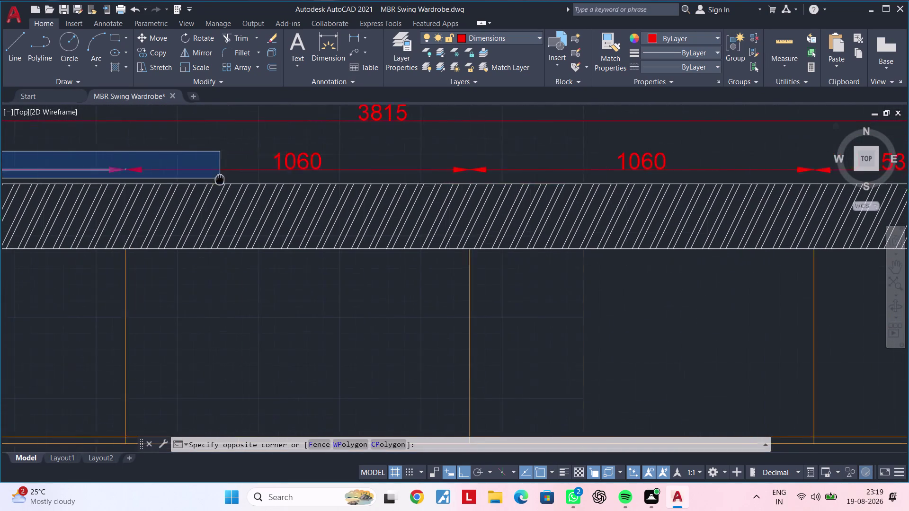
middle_drag(273, 182, 147, 178)
middle_drag(750, 215, 376, 254)
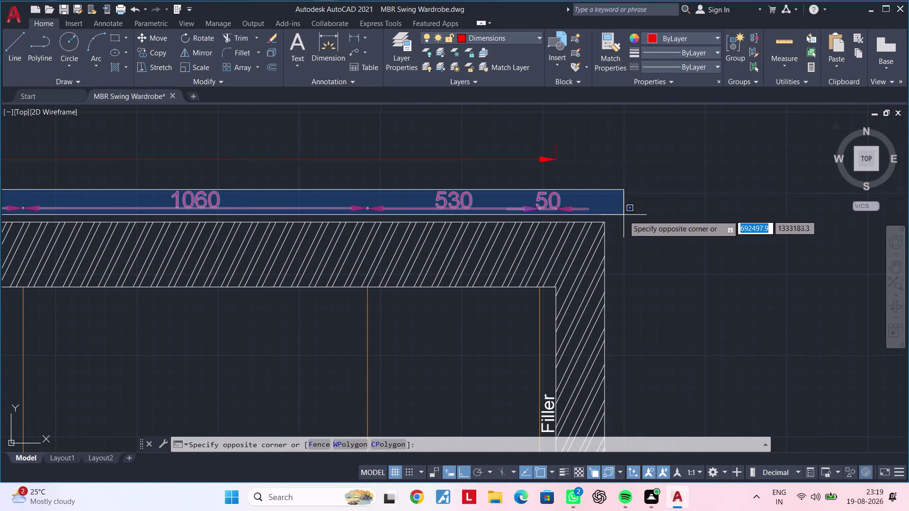
click(622, 217)
scroll(down, 3)
scroll(up, 3)
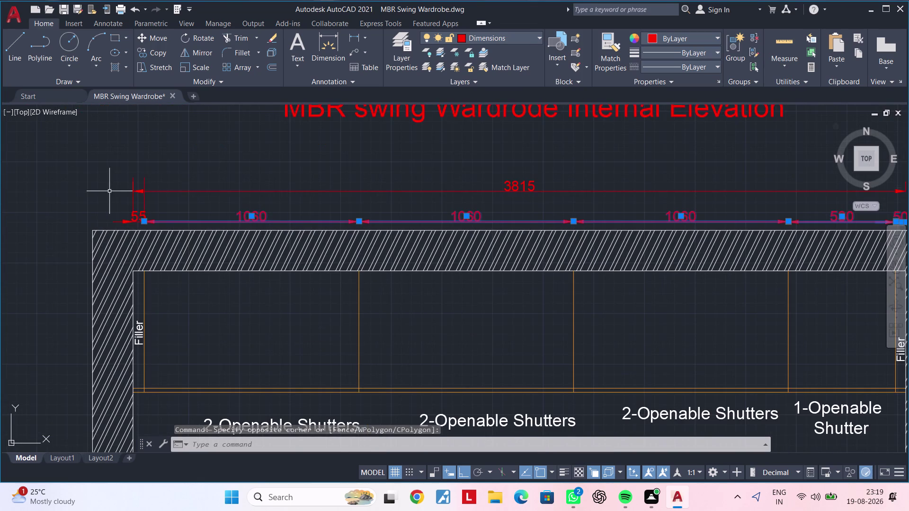
click(134, 198)
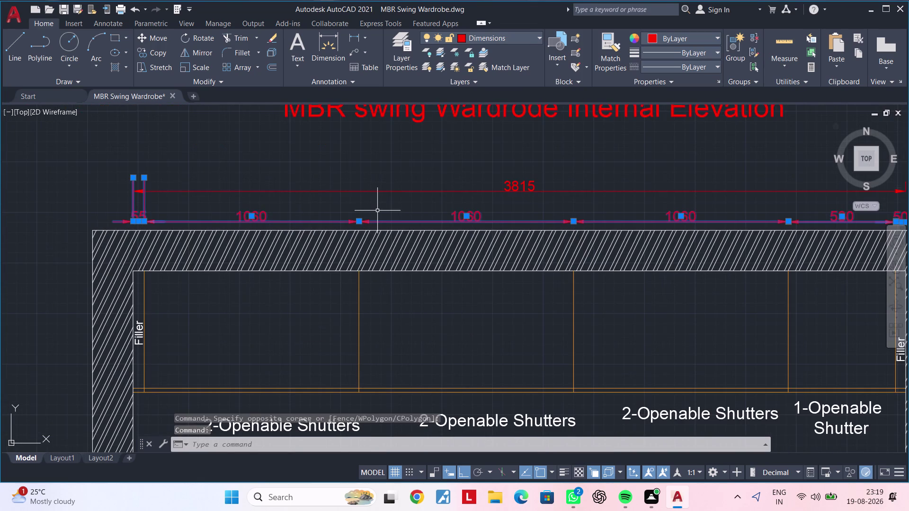
Start moving the selected dimensions, then cancel the move.
text(M)
key(space)
click(407, 216)
click(407, 210)
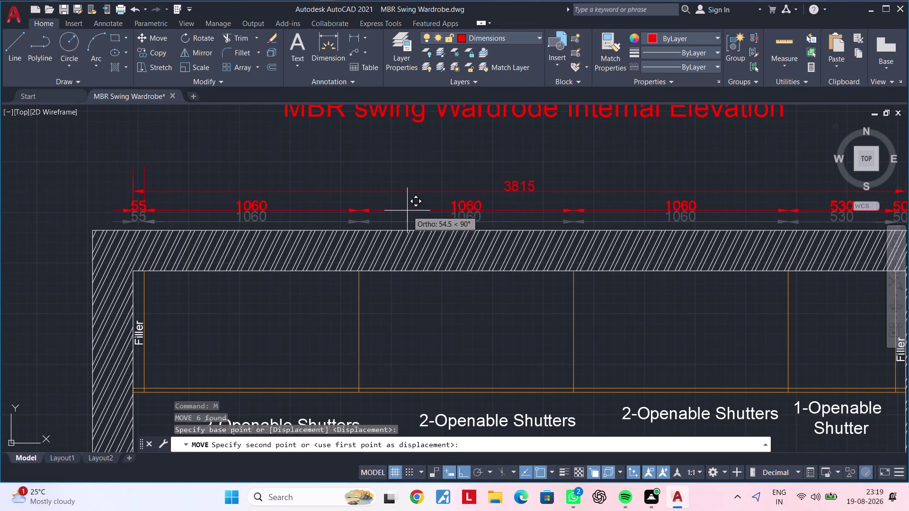
middle_drag(439, 212, 432, 218)
key(Escape)
Stretch the 55 dimension's grips to reposition its text.
scroll(up, 3)
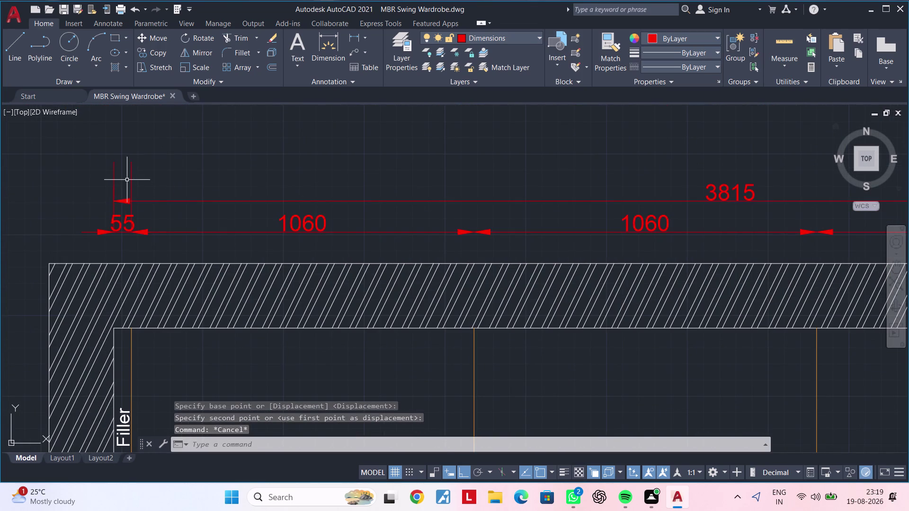
click(130, 177)
click(132, 162)
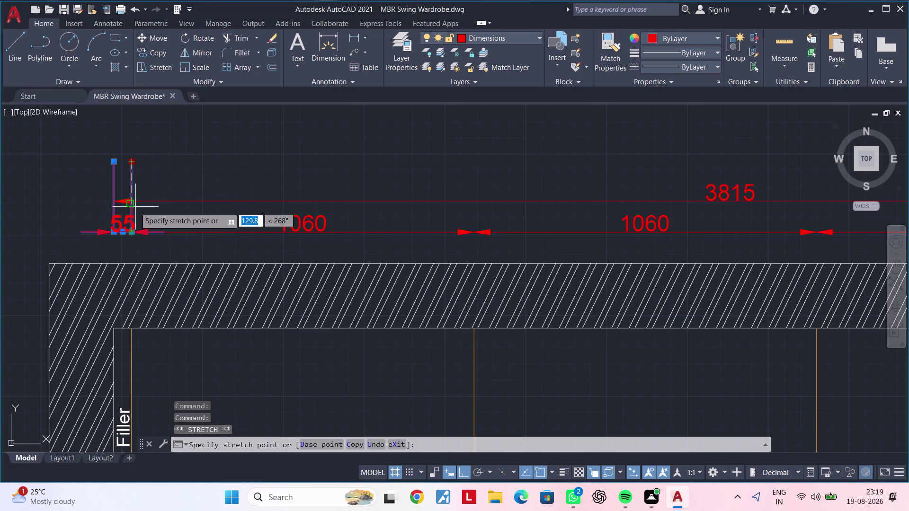
click(131, 212)
click(115, 160)
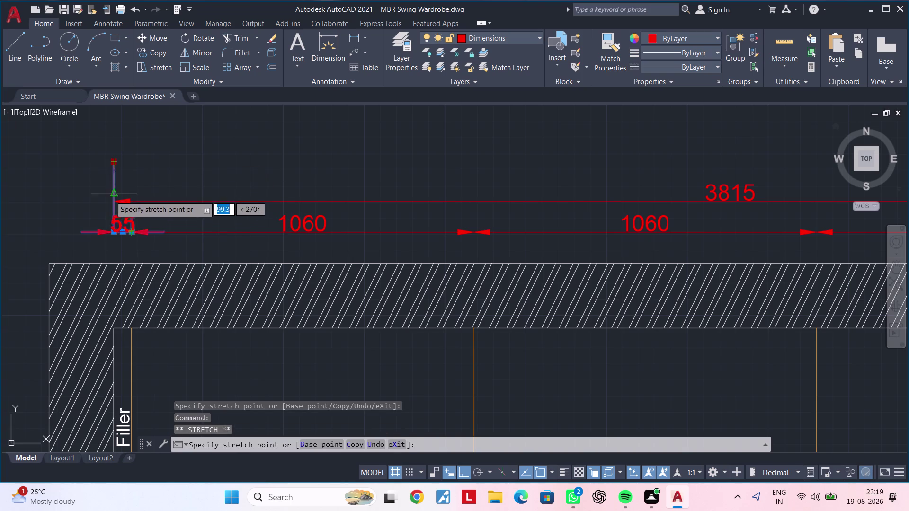
click(112, 212)
key(Escape)
Zoom out to show the MBR and BDR-2 drawings and clear the selection.
scroll(down, 3)
middle_drag(536, 252, 524, 249)
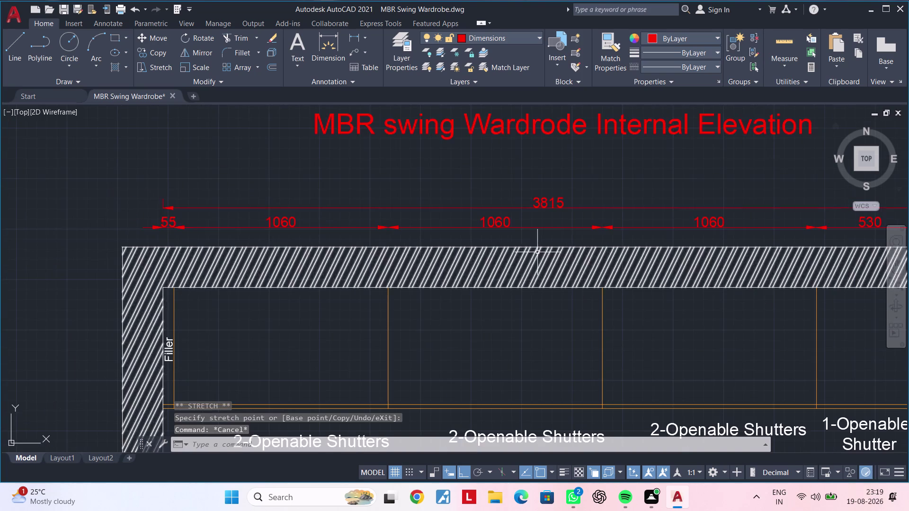
middle_drag(524, 249, 188, 168)
scroll(down, 3)
middle_drag(318, 198, 412, 174)
middle_drag(437, 234, 449, 208)
middle_drag(550, 195, 485, 247)
key(Escape)
key(Escape)
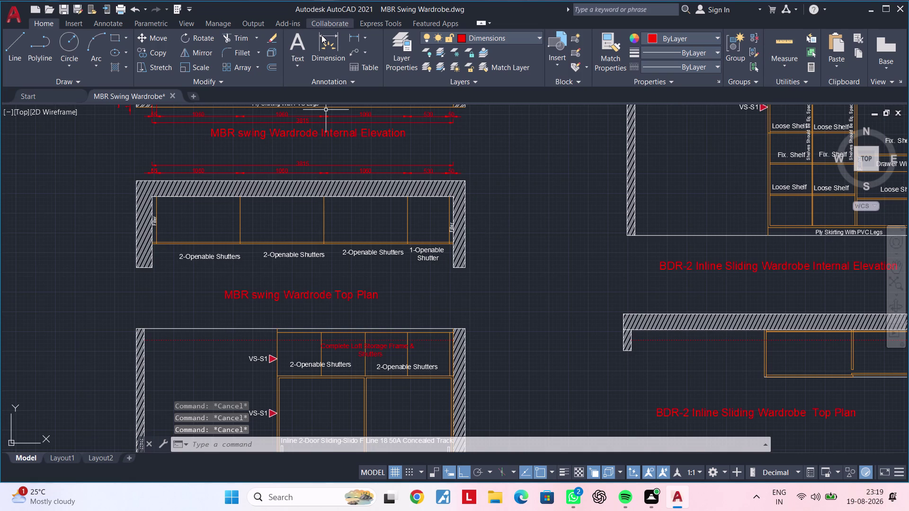
Add a 600 linear dimension between the right filler's top and bottom corners.
click(352, 38)
scroll(up, 3)
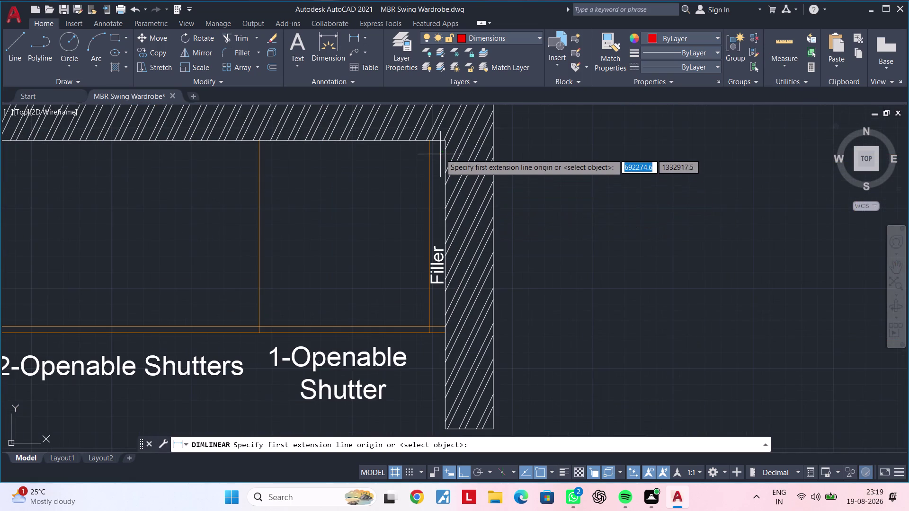
click(442, 140)
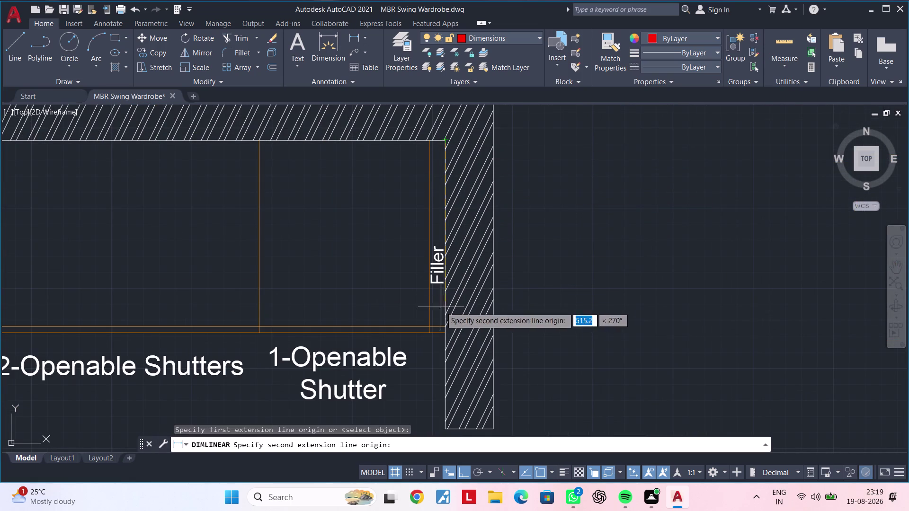
click(442, 335)
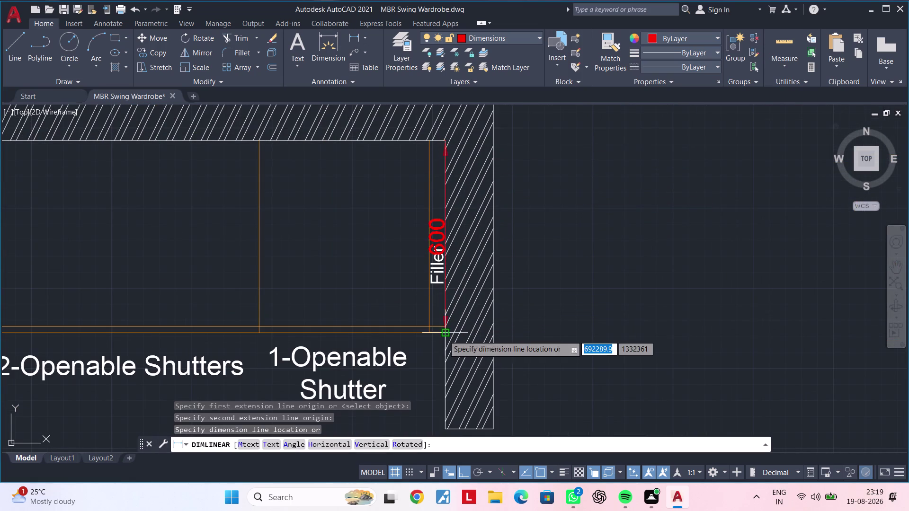
click(555, 337)
scroll(down, 3)
middle_drag(626, 317, 563, 250)
key(Escape)
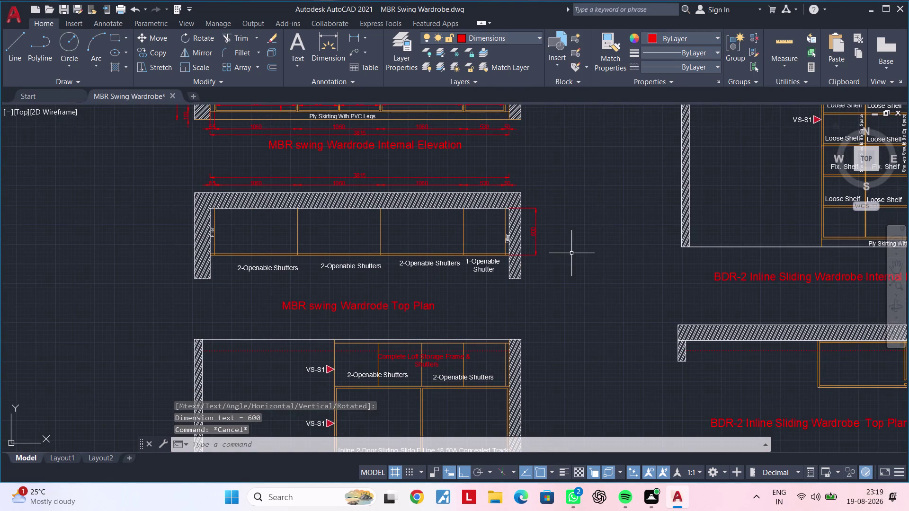
key(Escape)
key(Escape)
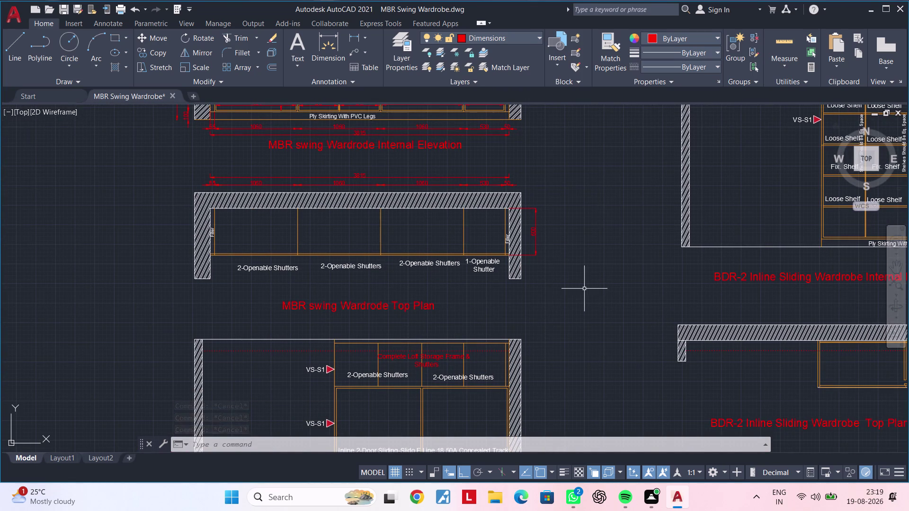
scroll(down, 3)
middle_drag(599, 294, 434, 369)
middle_drag(510, 184, 442, 394)
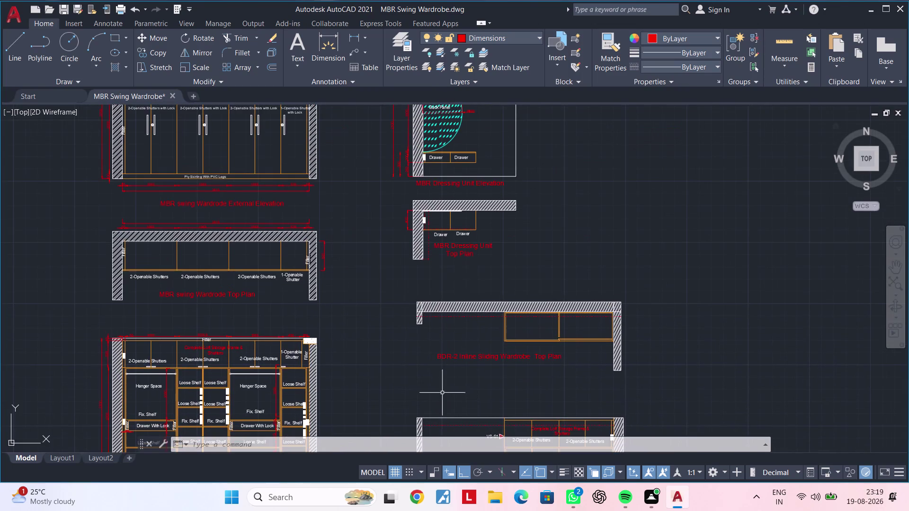
middle_drag(455, 273, 553, 181)
middle_drag(519, 338, 524, 276)
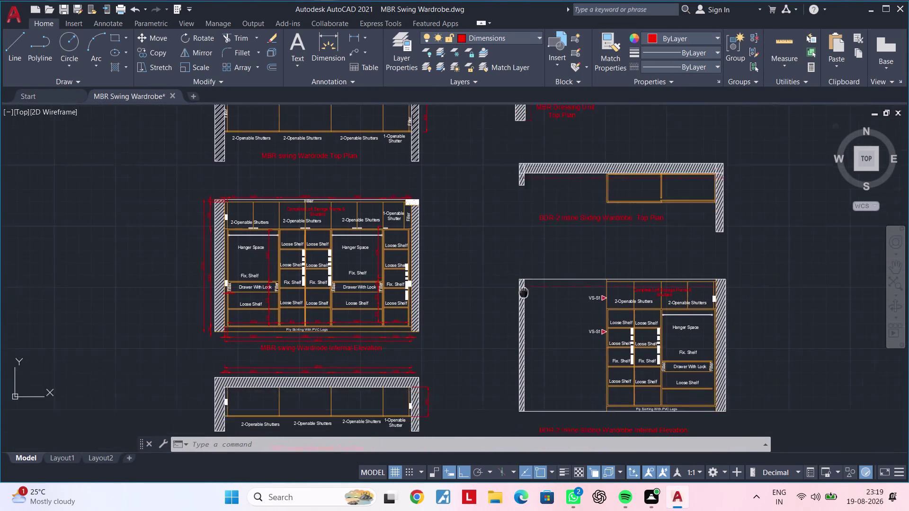
middle_drag(524, 276, 556, 174)
middle_drag(520, 378, 542, 272)
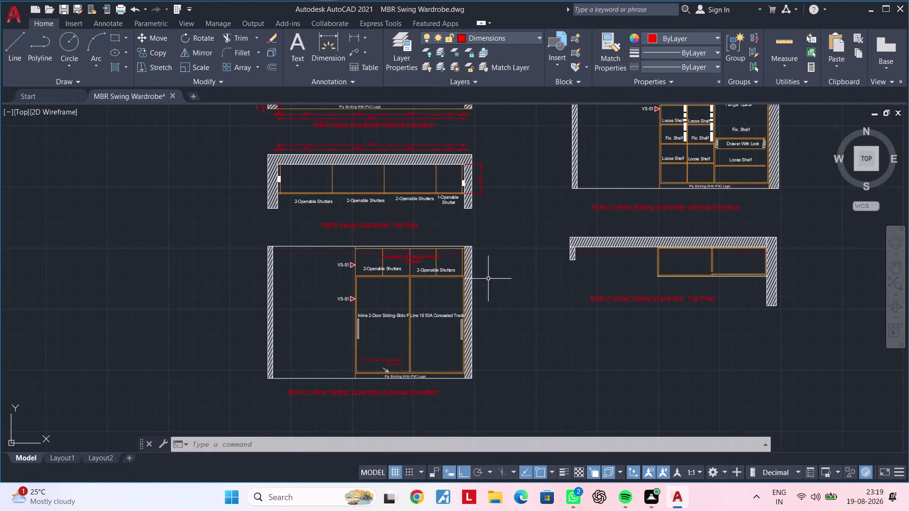
middle_drag(507, 260, 555, 263)
scroll(down, 3)
middle_drag(555, 294, 540, 364)
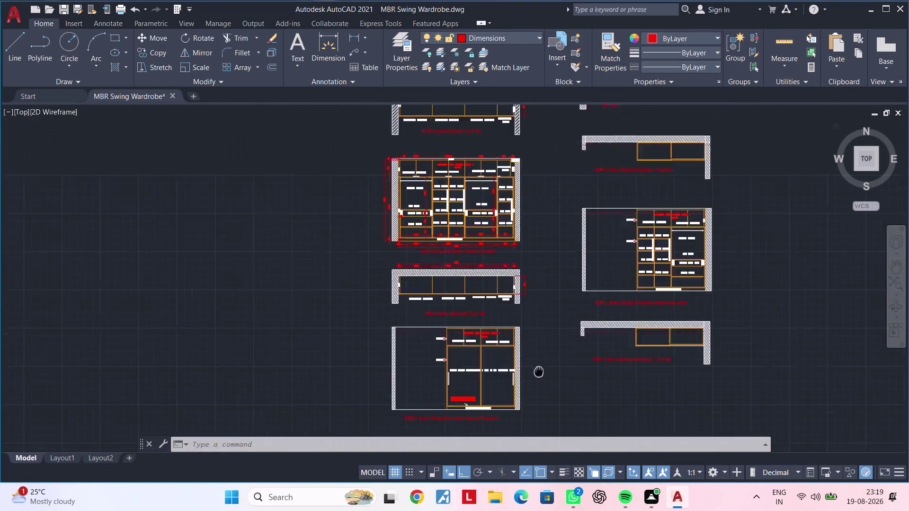
middle_drag(541, 365, 517, 401)
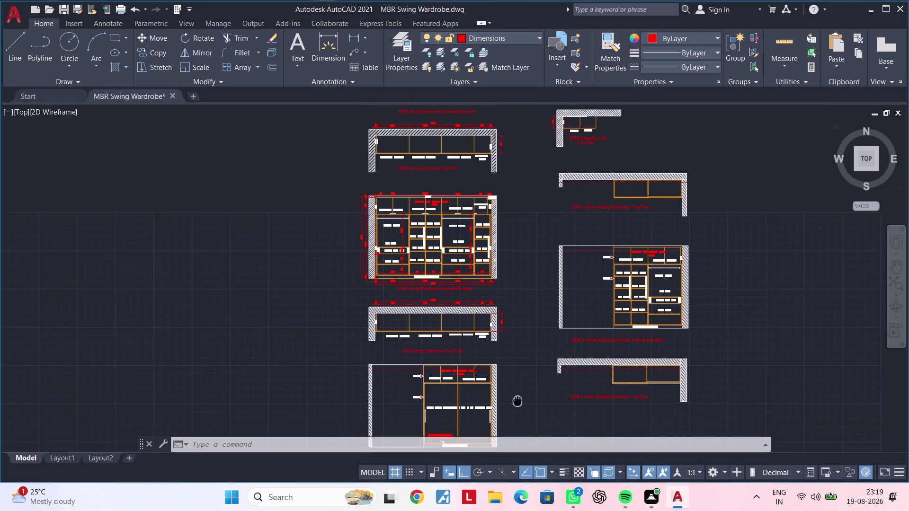
middle_drag(517, 401, 521, 370)
middle_drag(548, 403, 498, 507)
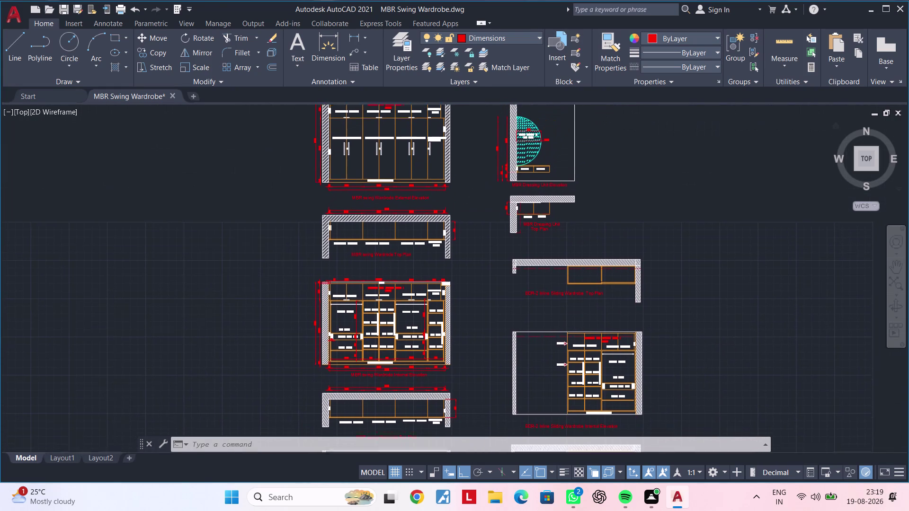
middle_drag(498, 507, 527, 374)
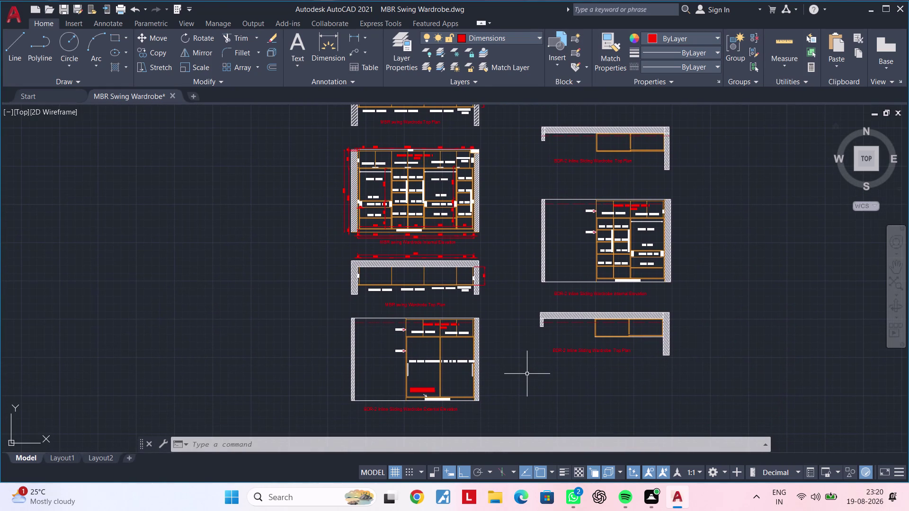
middle_drag(527, 374, 468, 416)
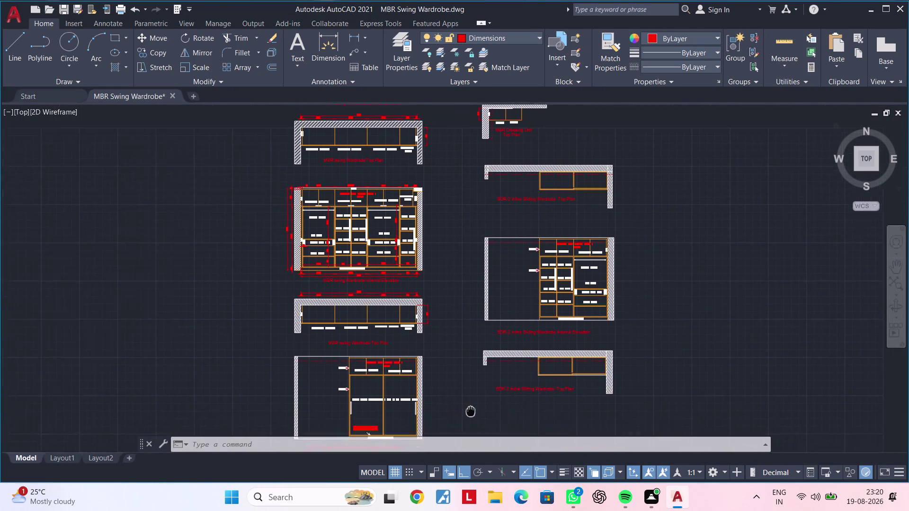
middle_drag(469, 416, 481, 500)
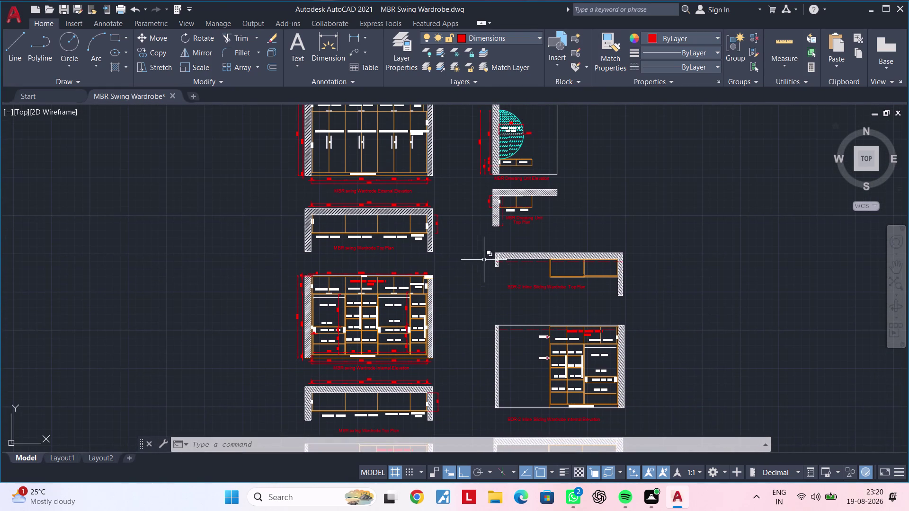
Window-select the BDR-2 top plan and start a move from a base point.
click(476, 243)
click(653, 303)
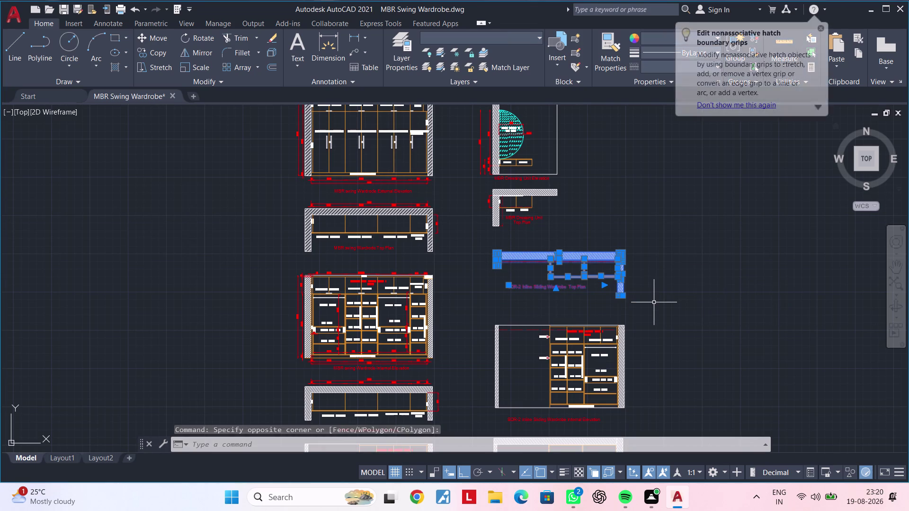
text(M)
key(space)
drag(654, 294, 656, 308)
Turn Ortho off, pick a spot below the BDR-2 external elevation, then cancel.
scroll(down, 3)
middle_drag(660, 392, 681, 318)
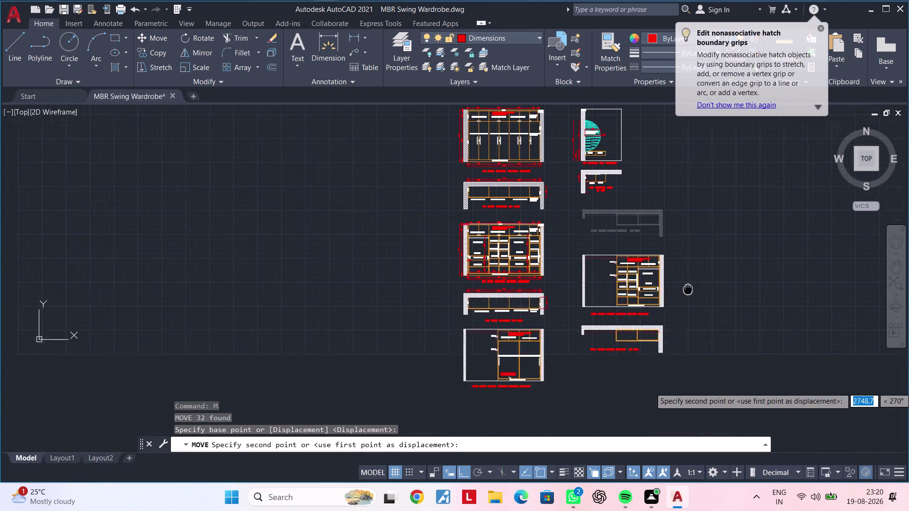
middle_drag(680, 318, 710, 209)
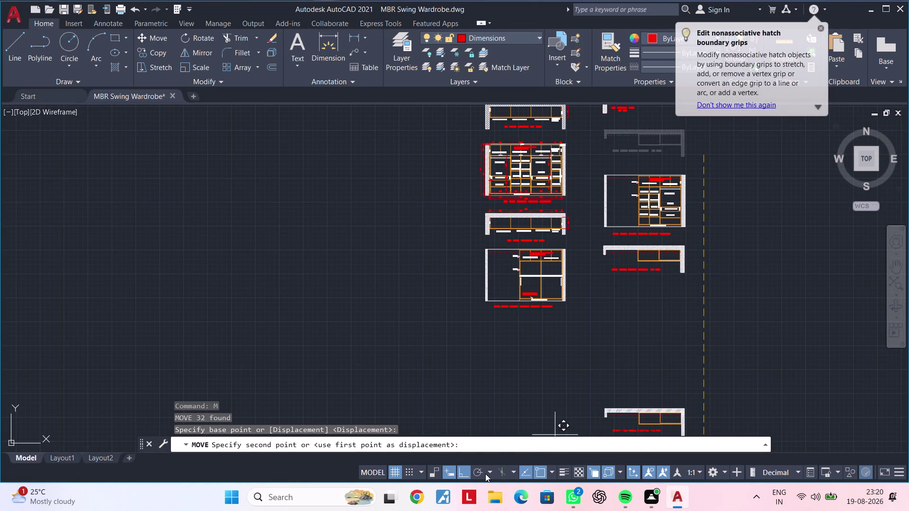
click(461, 474)
scroll(up, 3)
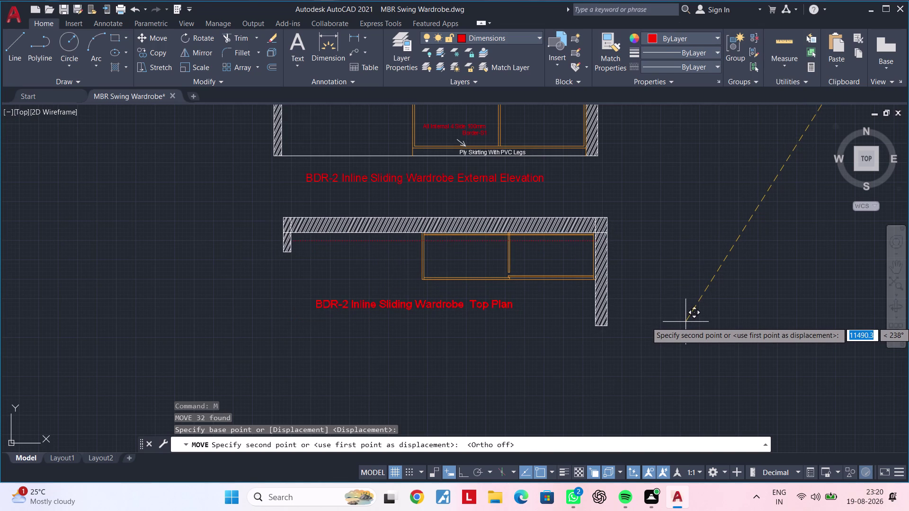
click(682, 322)
key(Escape)
scroll(down, 3)
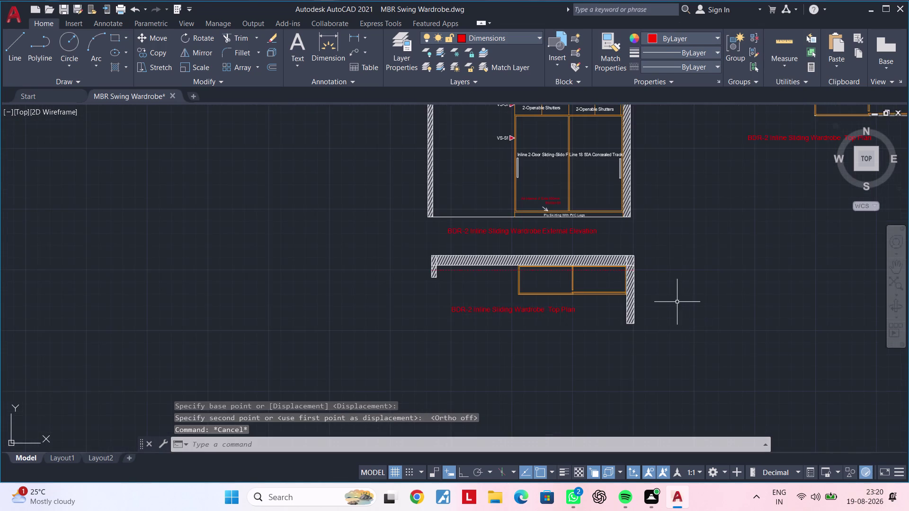
middle_drag(680, 306, 680, 403)
middle_drag(665, 350, 660, 440)
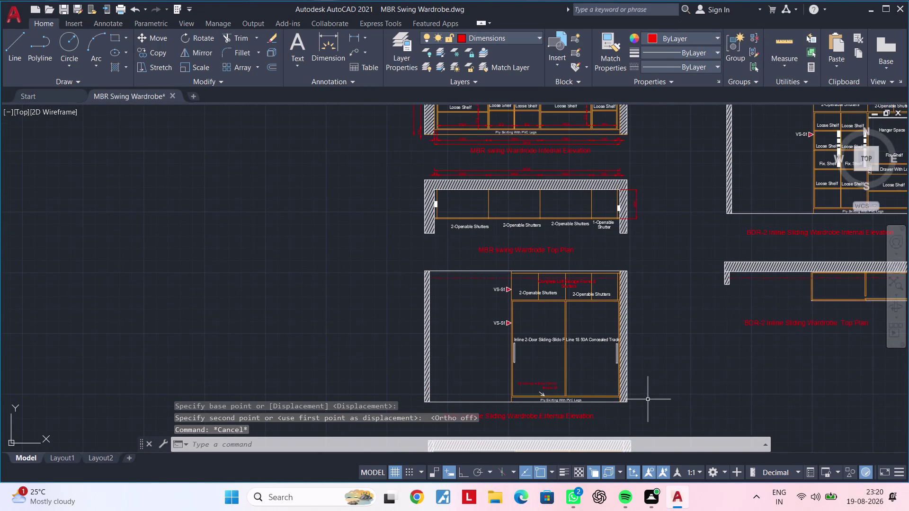
scroll(up, 3)
middle_drag(622, 386, 655, 365)
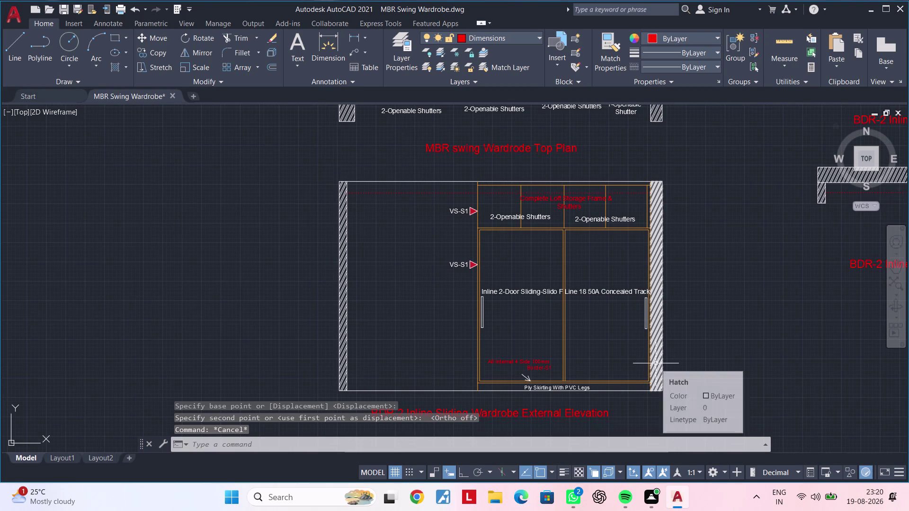
key(Escape)
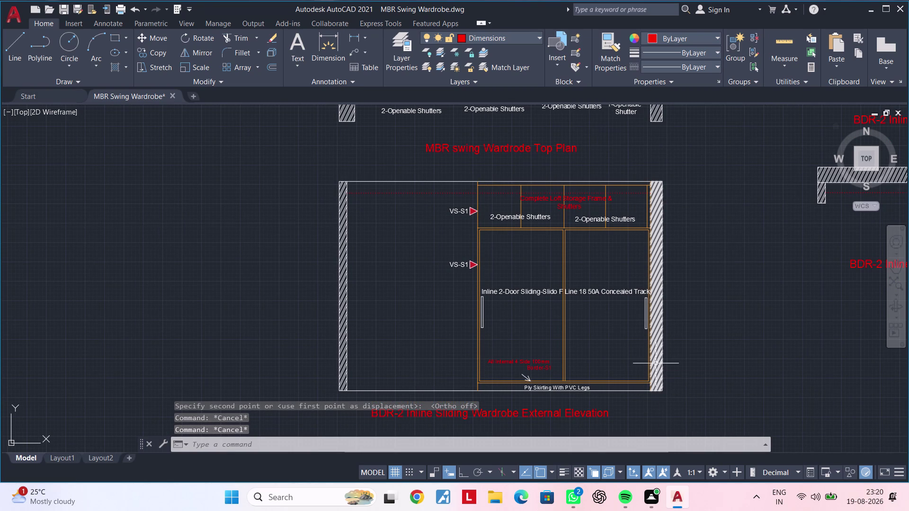
key(Escape)
key(Escape)
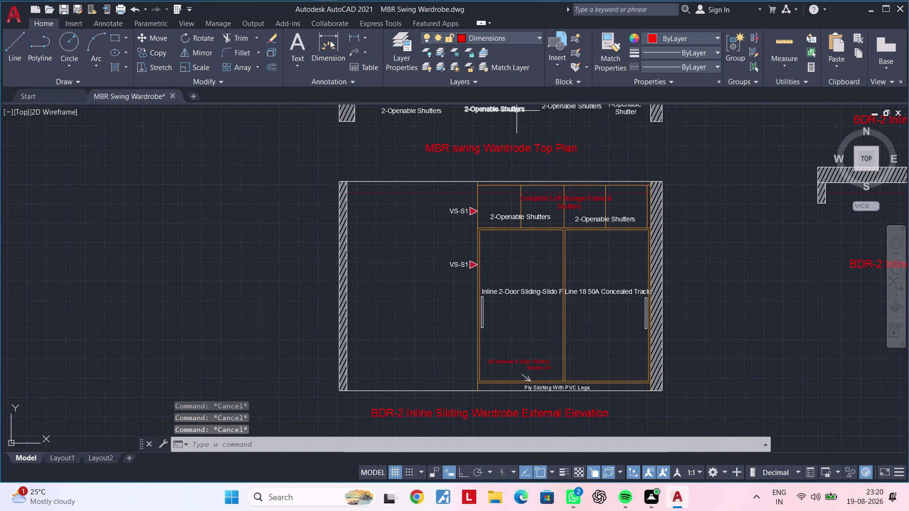
click(330, 40)
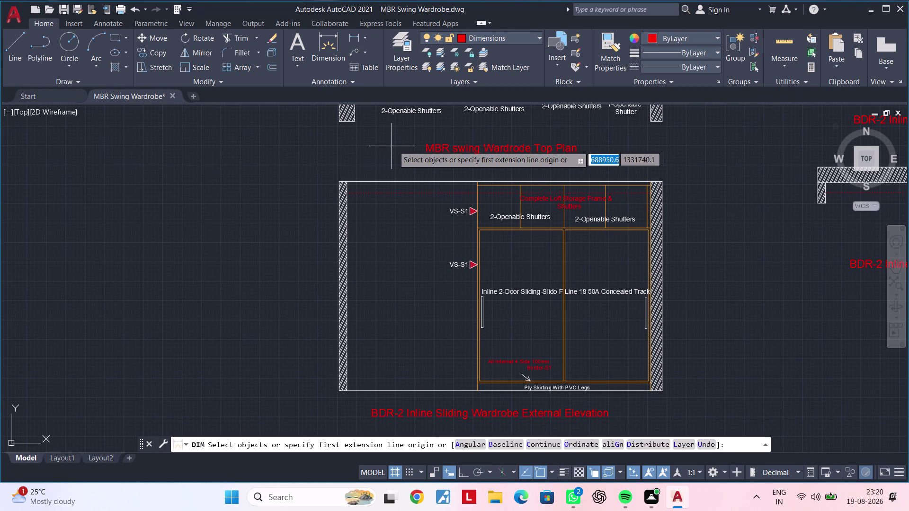
Dimension the first 1115 width along the loft's top edge.
scroll(up, 3)
click(479, 202)
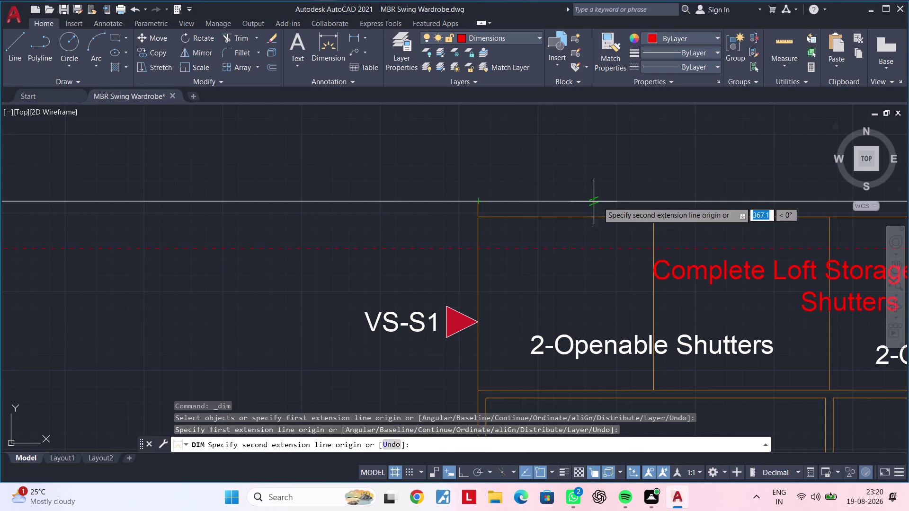
middle_drag(539, 201, 460, 201)
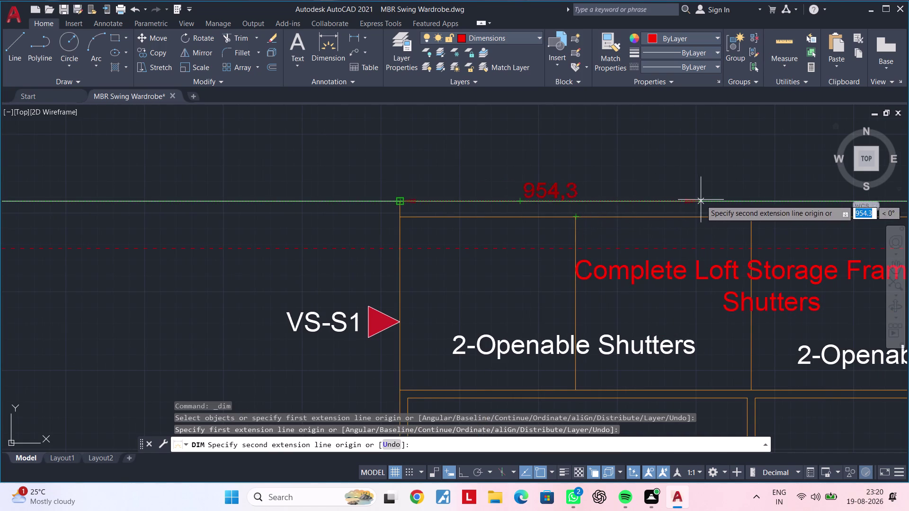
middle_drag(701, 200, 560, 201)
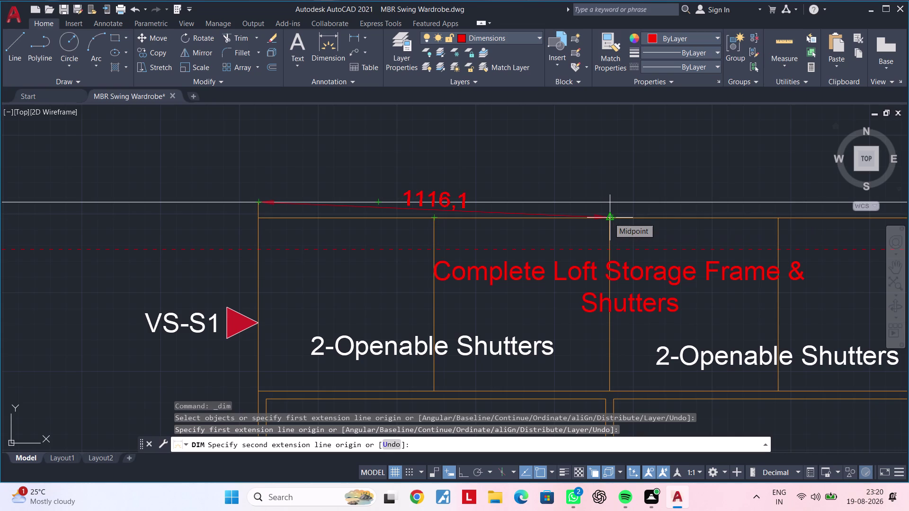
key(Escape)
key(space)
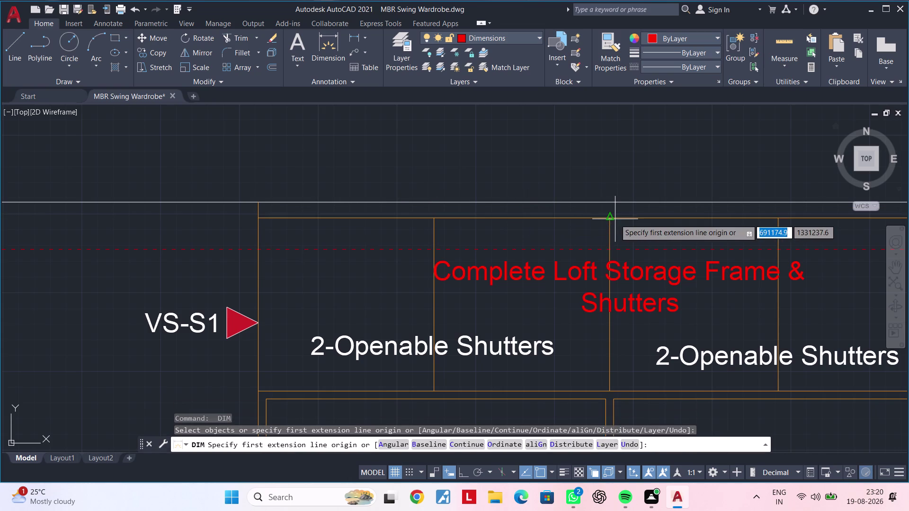
click(608, 218)
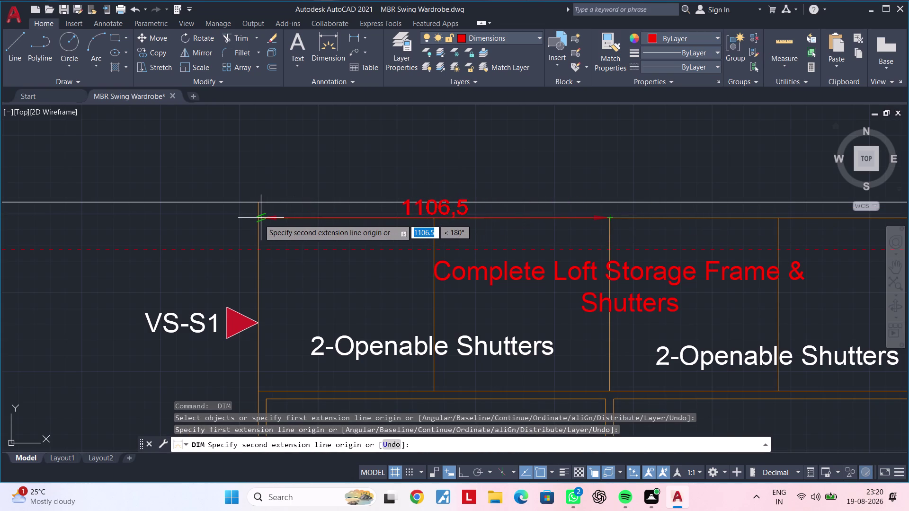
click(258, 219)
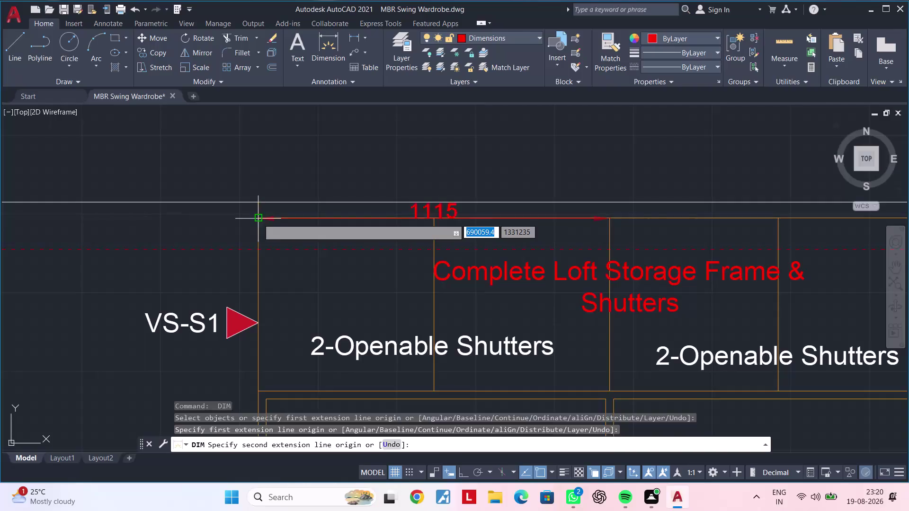
click(268, 173)
key(Escape)
Chain a 1070 width from the end of 1115, placed in line with it.
middle_drag(401, 184, 304, 194)
key(Escape)
key(Escape)
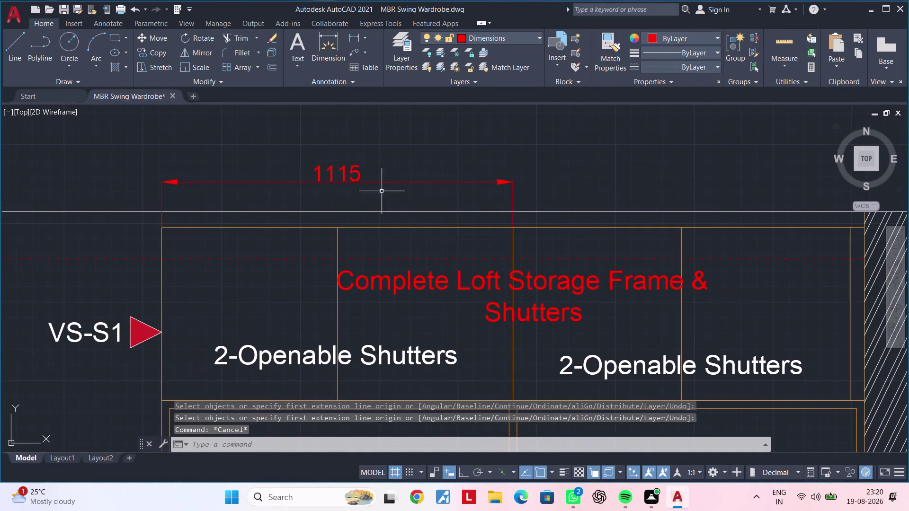
middle_drag(440, 192, 364, 193)
key(space)
click(435, 182)
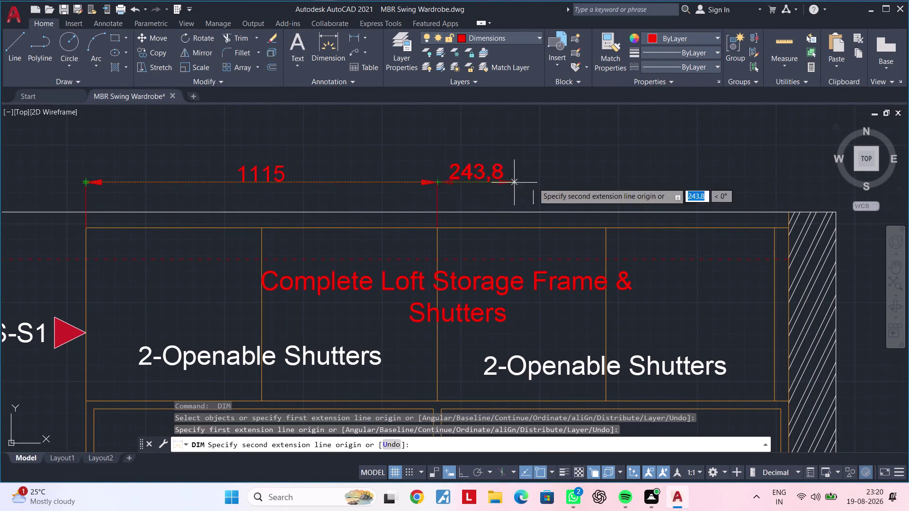
middle_drag(558, 183, 449, 183)
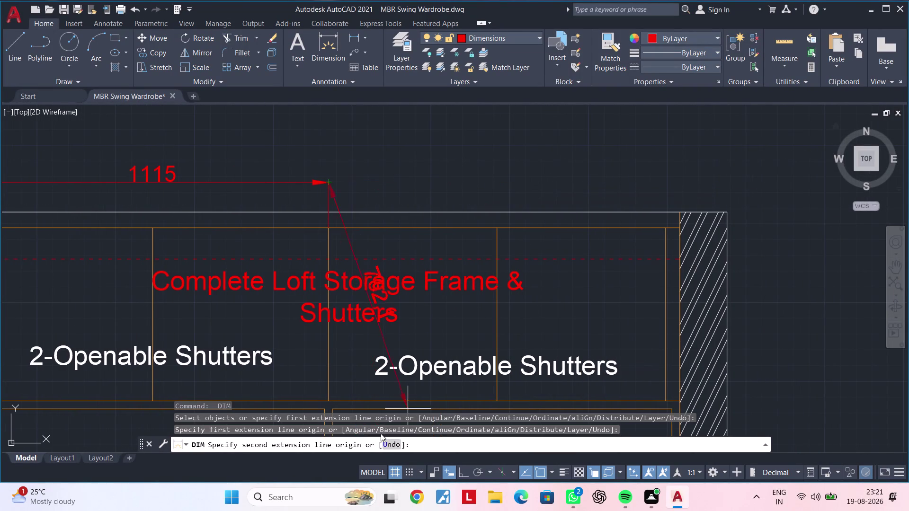
click(460, 469)
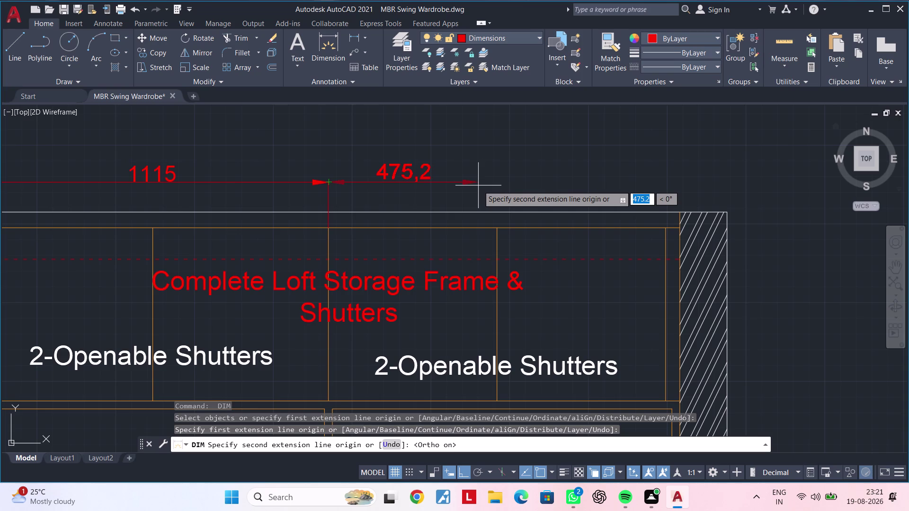
text(1070)
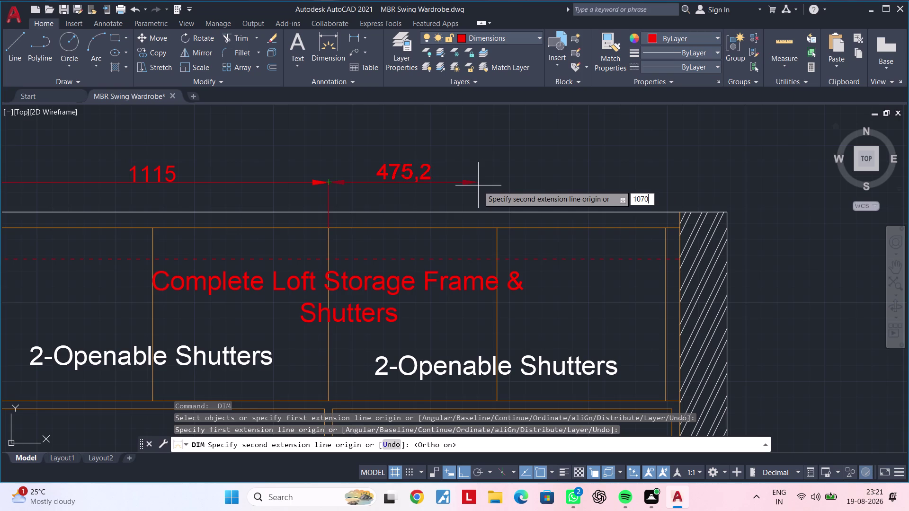
key(Return)
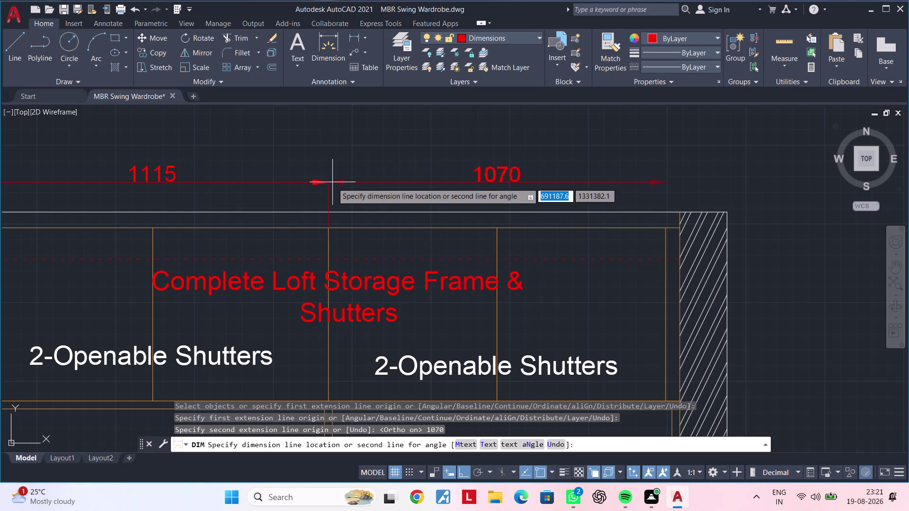
click(328, 184)
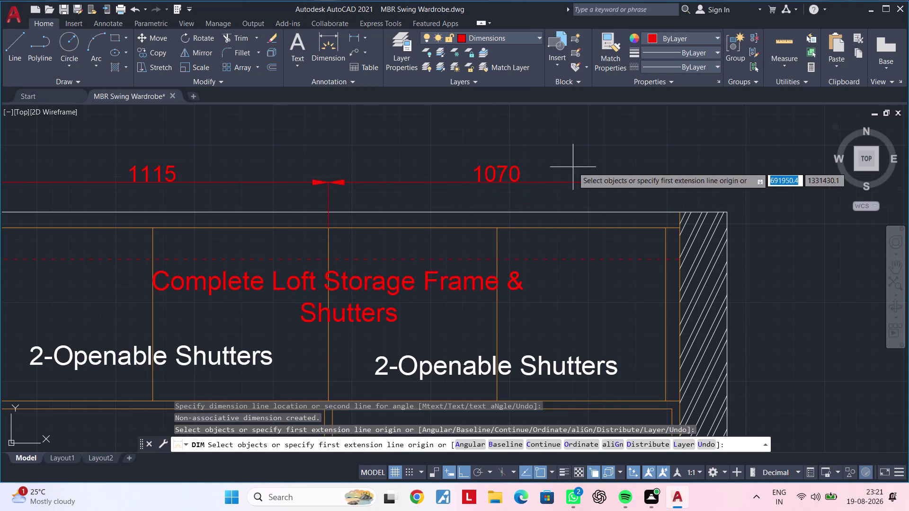
middle_drag(573, 167, 520, 172)
middle_drag(385, 174, 377, 176)
Add the 45 end width beside the 1070 dimension.
key(space)
key(space)
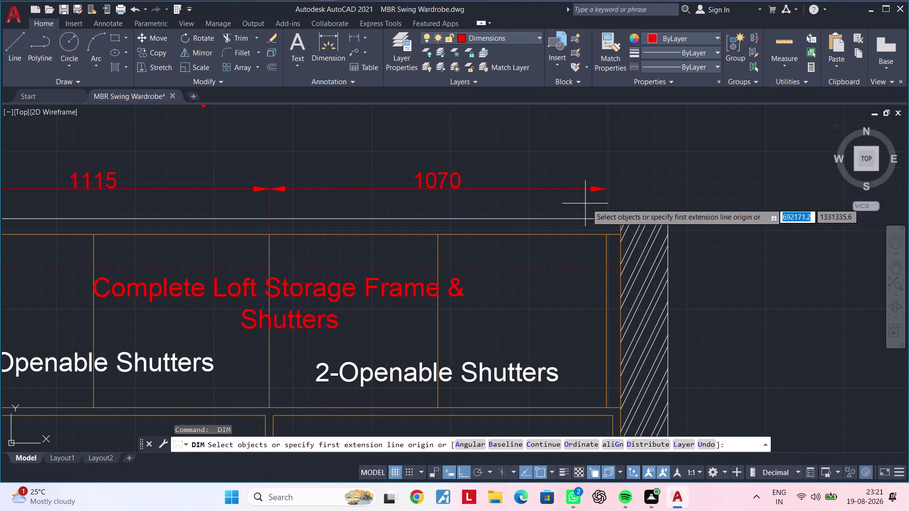
key(space)
key(space)
click(609, 188)
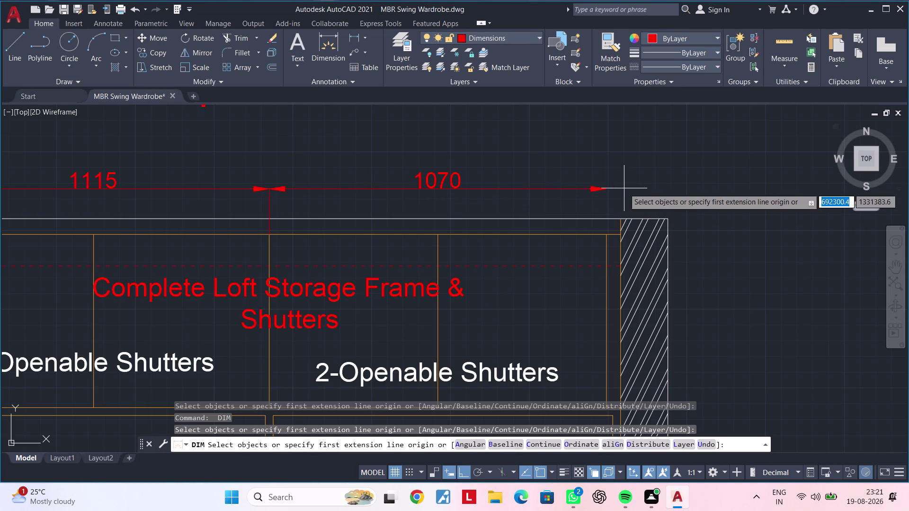
click(606, 187)
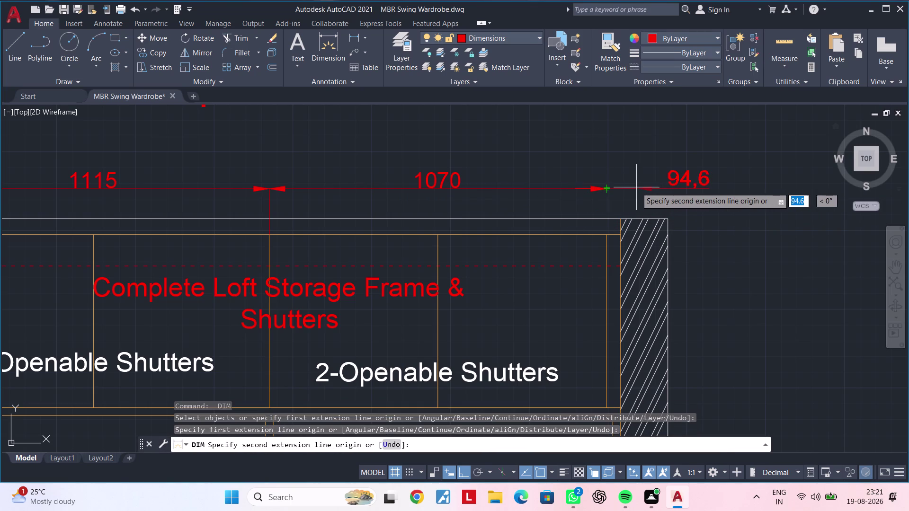
text(45)
key(Return)
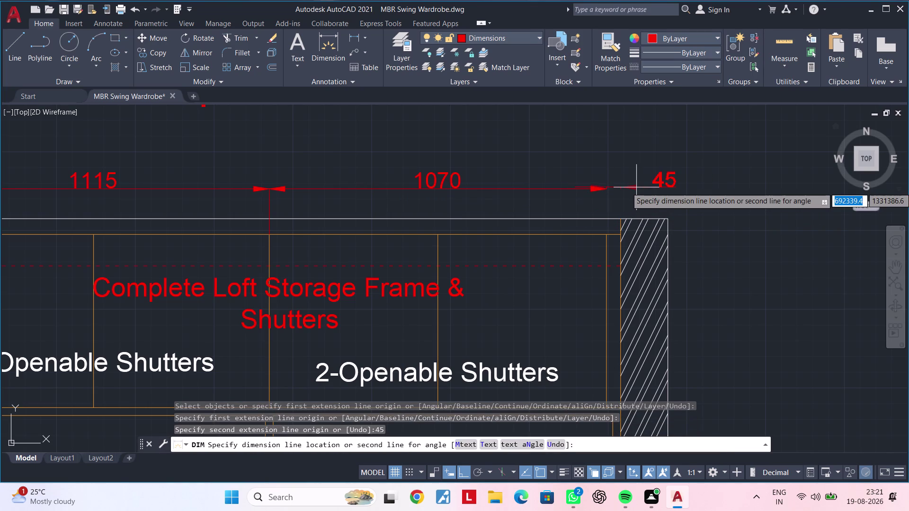
scroll(up, 3)
click(605, 180)
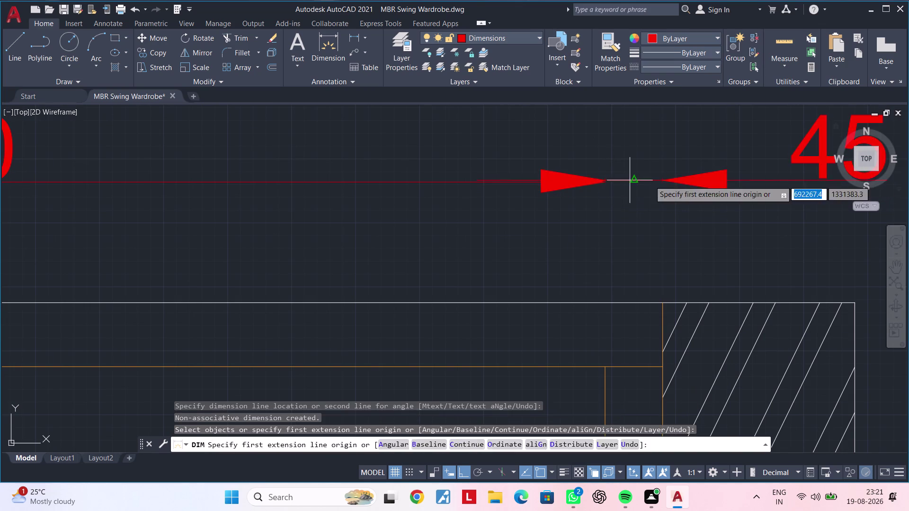
scroll(down, 3)
middle_drag(684, 185, 677, 183)
middle_click(564, 147)
scroll(down, 3)
middle_drag(650, 218, 582, 186)
scroll(down, 3)
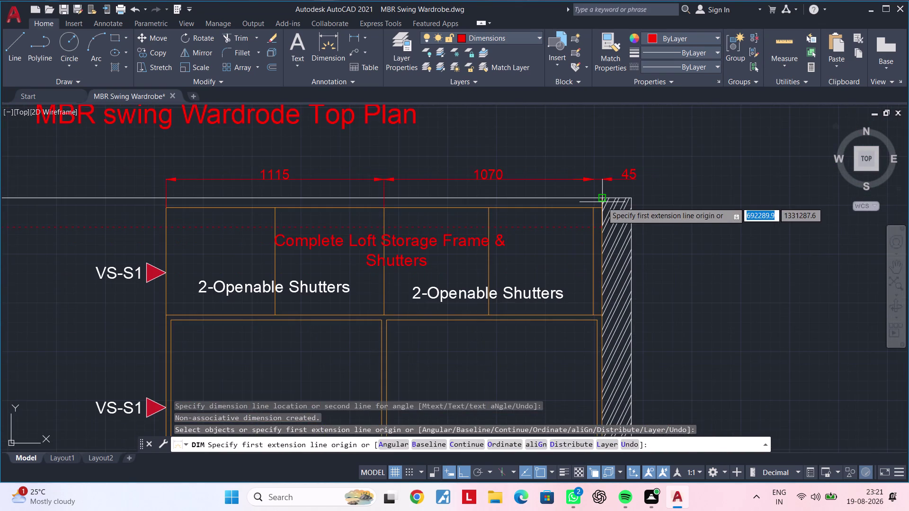
middle_drag(635, 222, 574, 211)
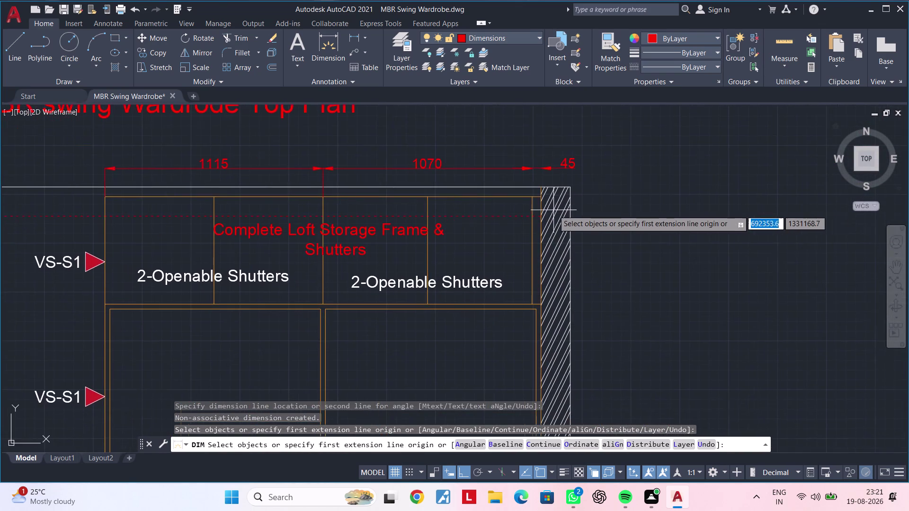
scroll(up, 3)
key(space)
Dimension the 50 height at the loft's top-right corner.
key(space)
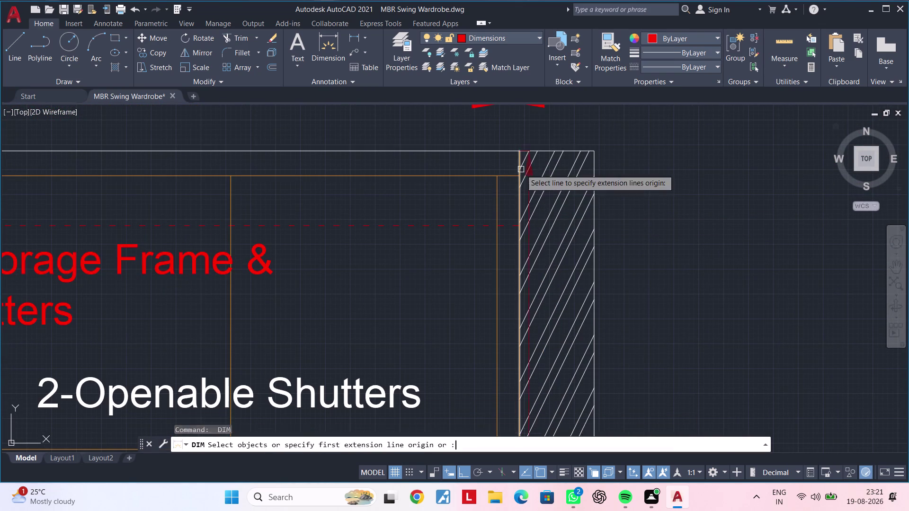
click(519, 152)
click(520, 178)
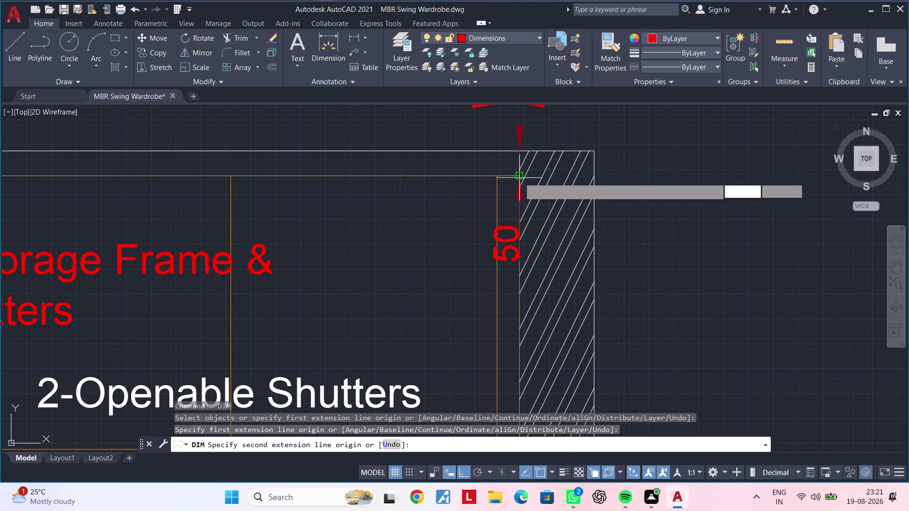
click(631, 178)
middle_drag(675, 197, 659, 179)
Add a 550 vertical height below the 50 dimension.
key(space)
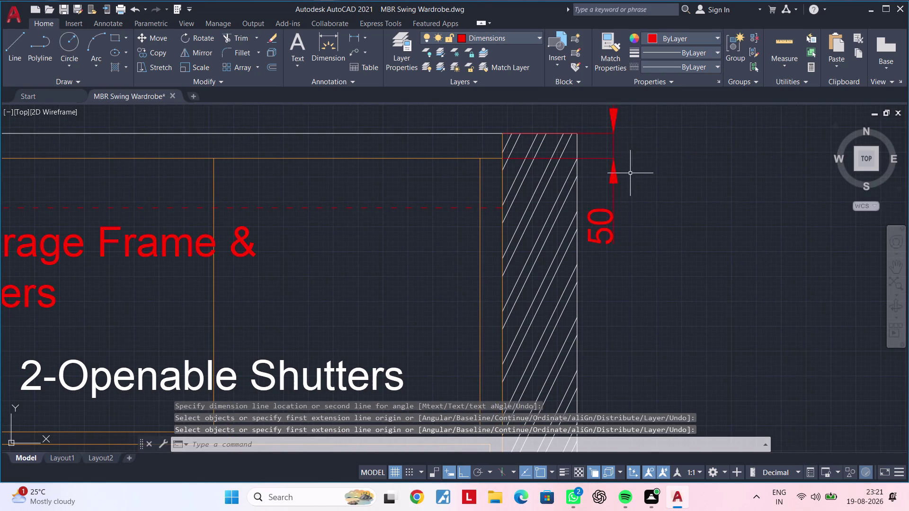
key(space)
click(615, 160)
scroll(down, 3)
middle_drag(633, 257, 623, 167)
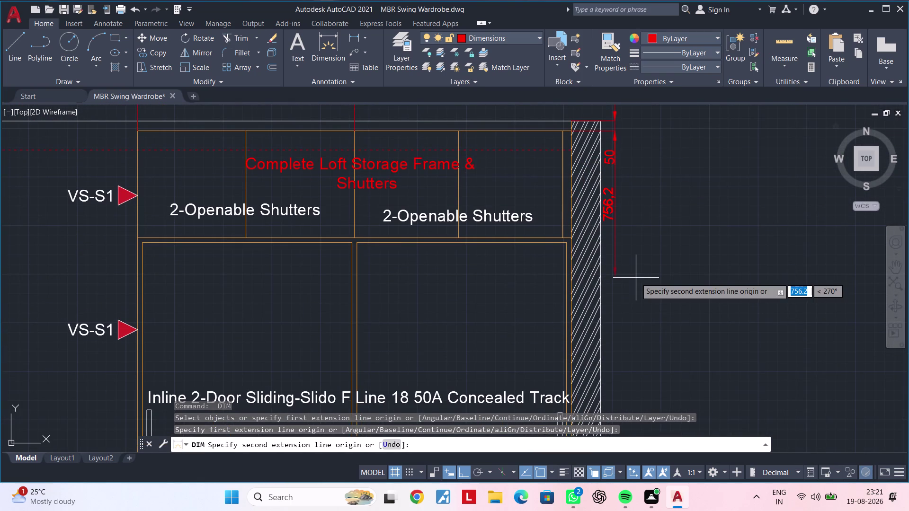
text(550)
key(Return)
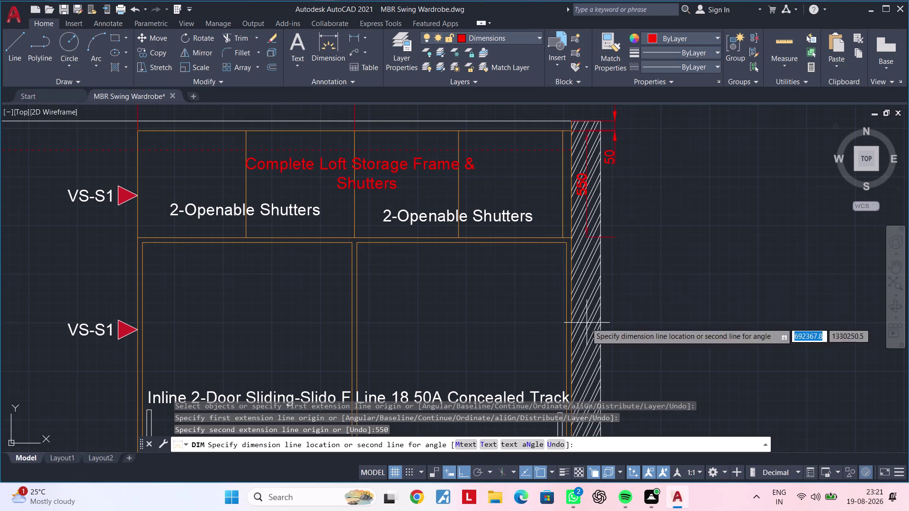
scroll(up, 3)
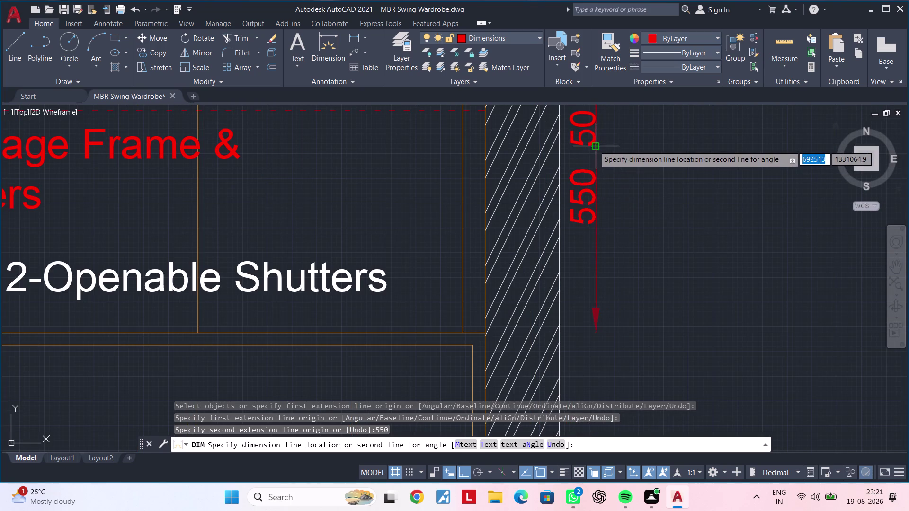
click(594, 146)
scroll(down, 3)
middle_drag(639, 208, 613, 183)
Add a 2000 vertical height beside the sliding doors.
key(space)
key(space)
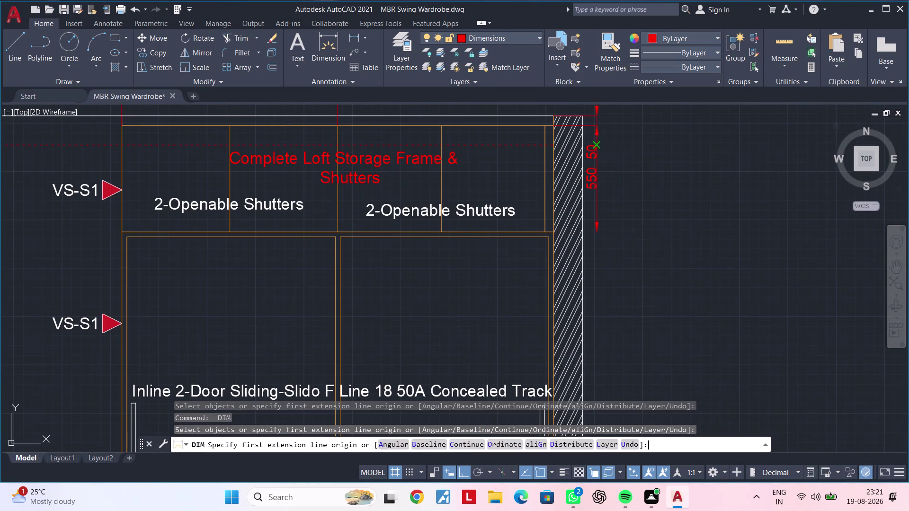
drag(594, 234, 595, 240)
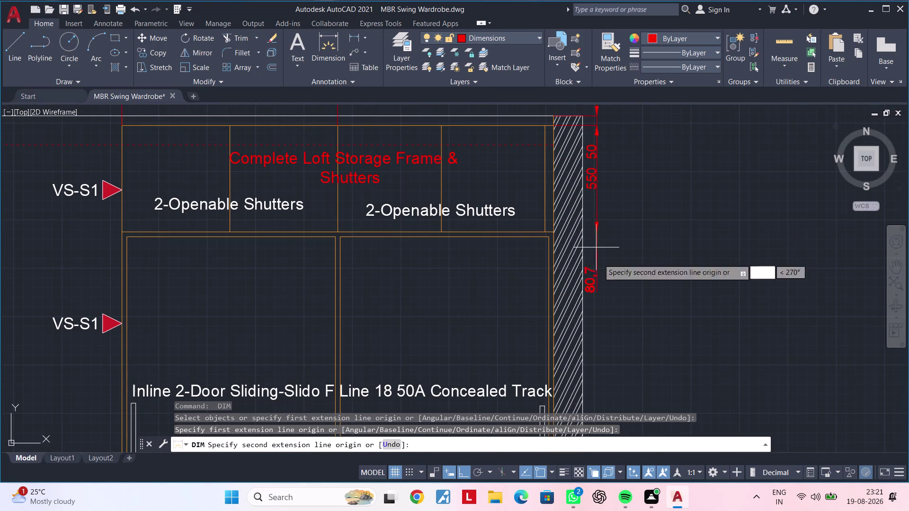
middle_drag(601, 311, 595, 191)
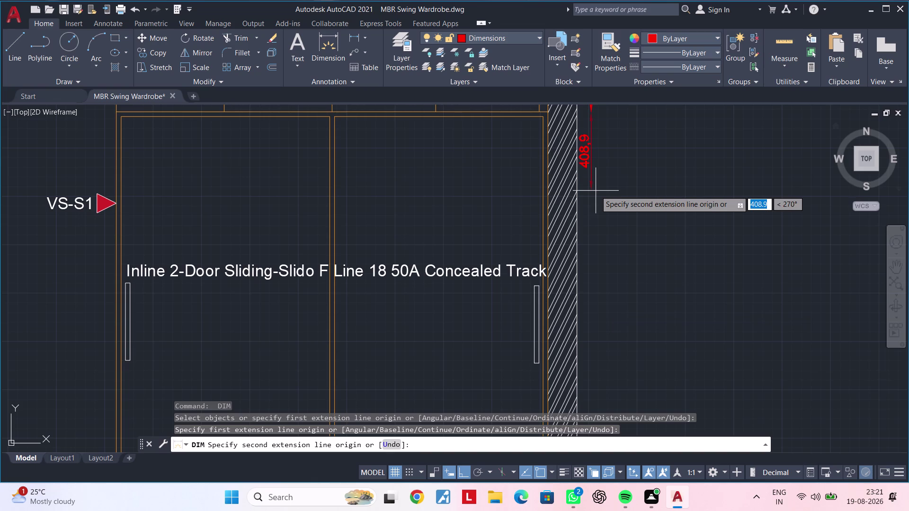
text(2000)
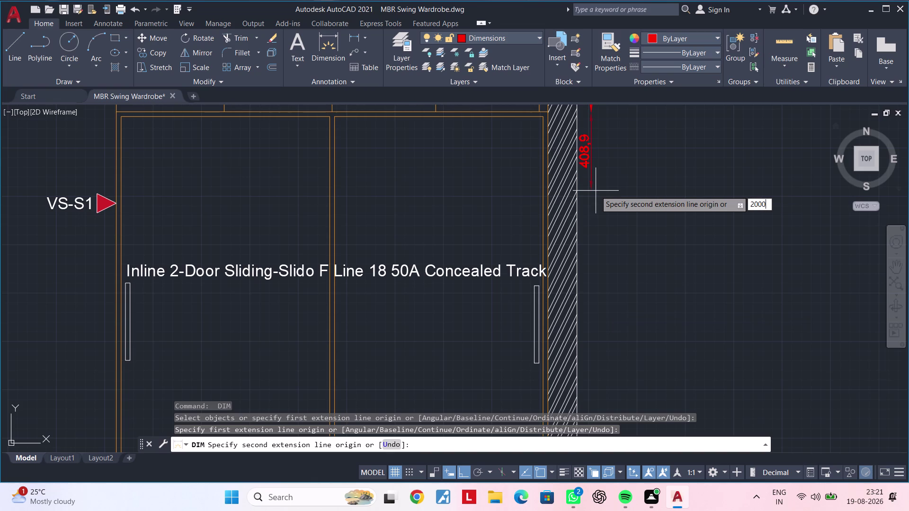
key(Return)
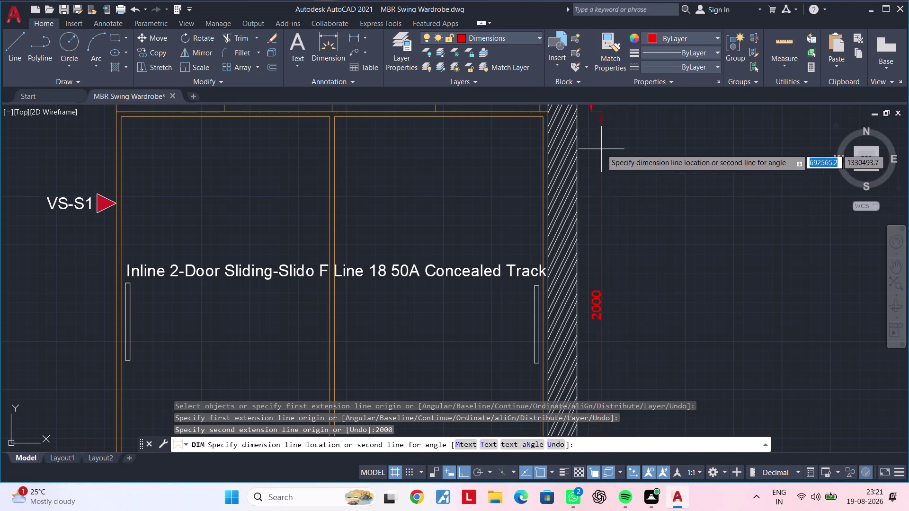
middle_drag(602, 149, 587, 227)
click(574, 192)
Dimension the 100 skirting height at the wardrobe bottom.
middle_drag(611, 264, 584, 140)
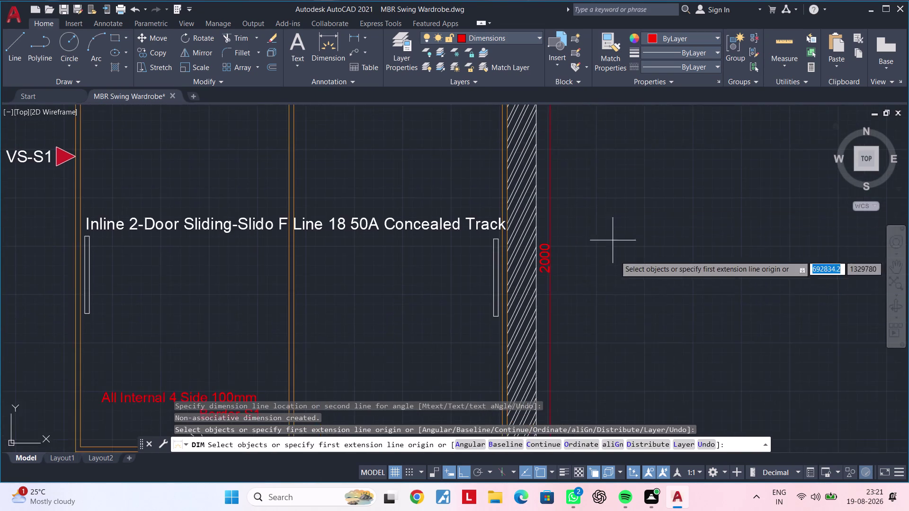
middle_drag(612, 282, 615, 153)
middle_drag(620, 273, 629, 245)
scroll(up, 3)
click(552, 294)
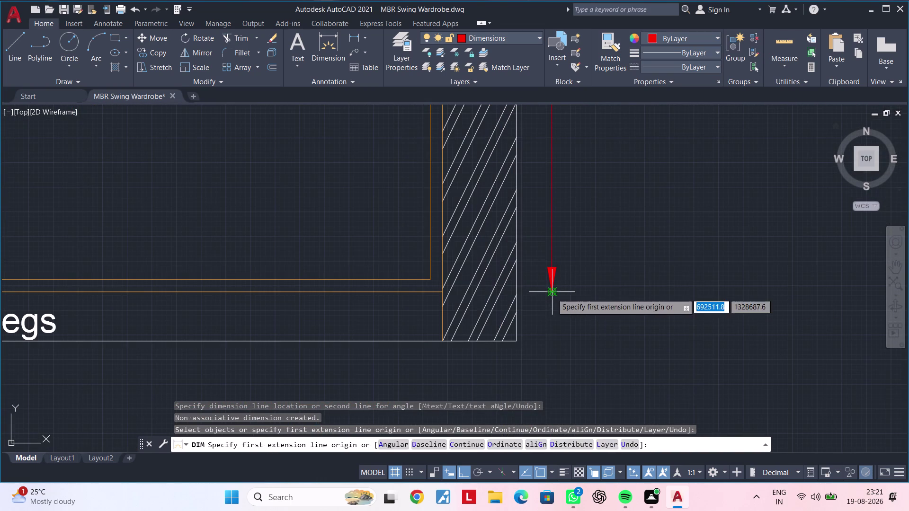
text(100)
key(Return)
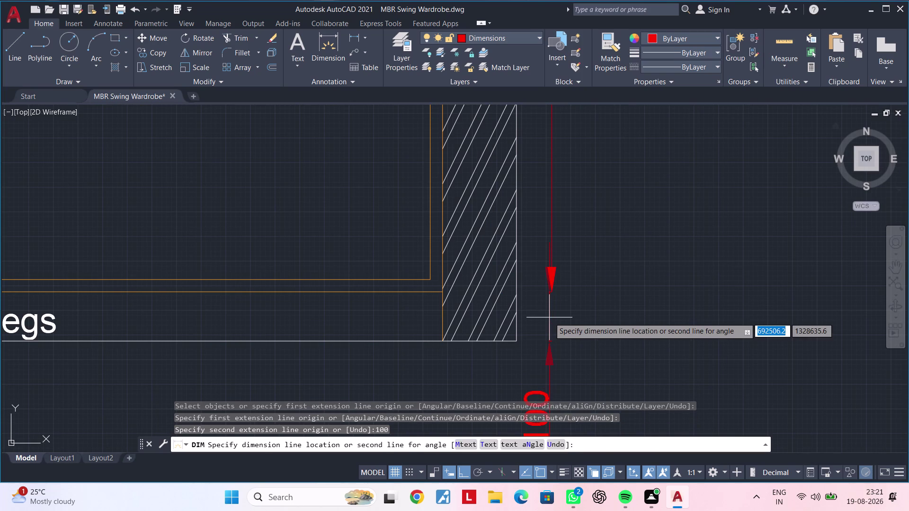
click(551, 290)
scroll(down, 3)
middle_drag(600, 327, 593, 238)
key(Escape)
key(Escape)
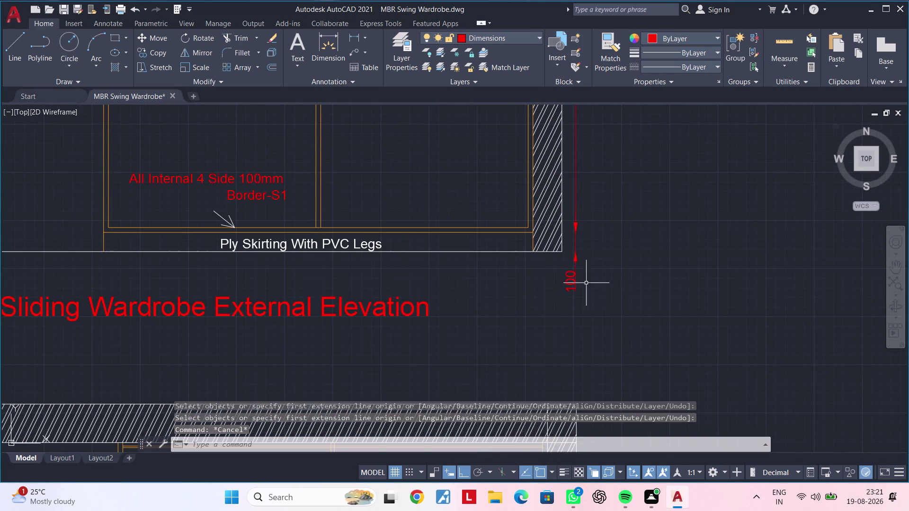
Reposition the 100 label beside the skirting.
click(567, 283)
click(569, 282)
scroll(up, 3)
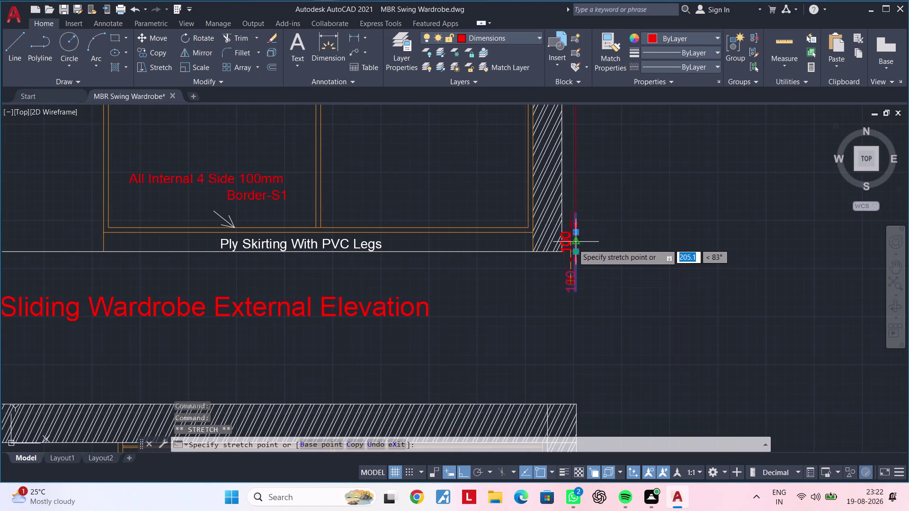
scroll(up, 3)
click(575, 242)
scroll(down, 3)
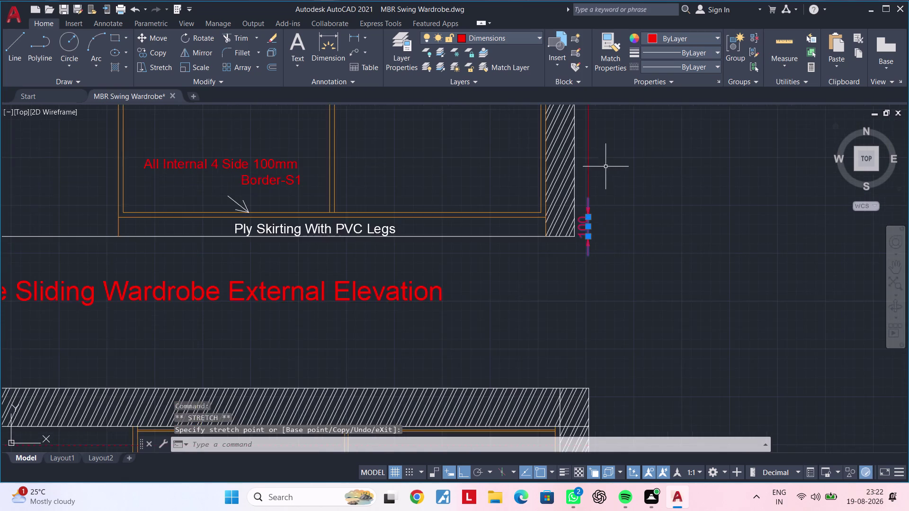
scroll(down, 3)
Move the top 50 label beside its dimension line.
middle_drag(607, 170, 601, 387)
middle_drag(616, 244, 612, 355)
scroll(up, 3)
scroll(up, 3)
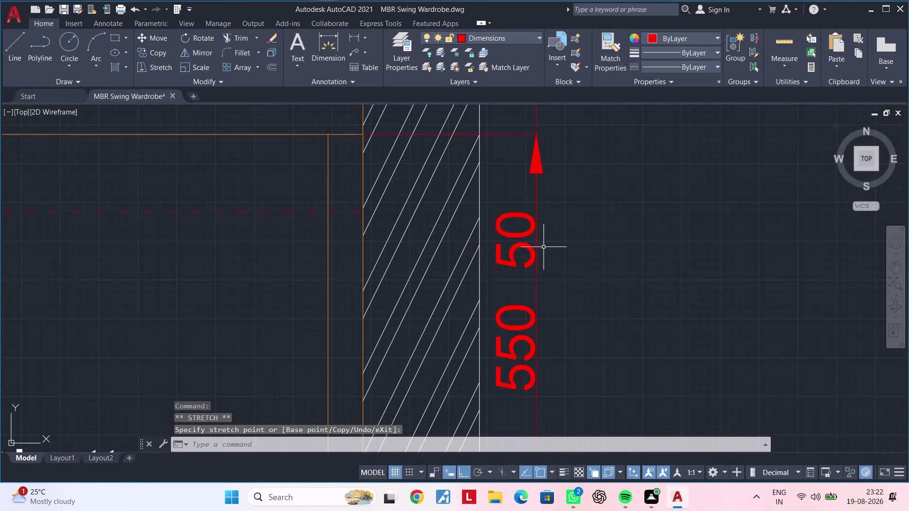
click(521, 243)
click(518, 242)
middle_drag(524, 190, 508, 284)
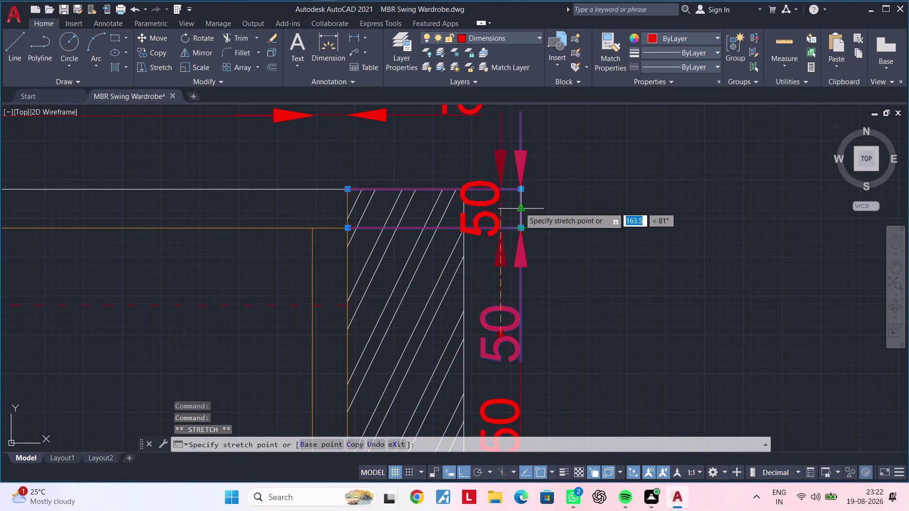
click(520, 208)
scroll(down, 3)
Centre the 45 label between its arrows, then view the top plan.
middle_drag(506, 219, 527, 284)
scroll(up, 3)
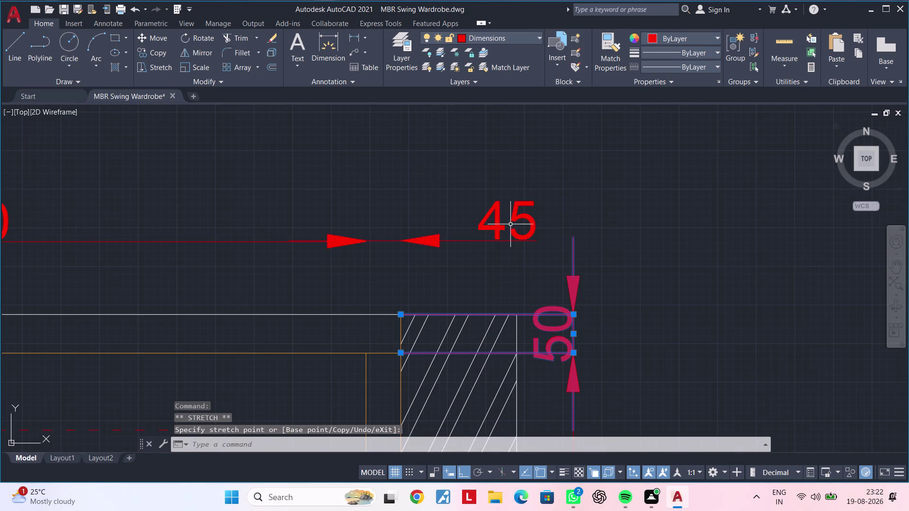
click(502, 224)
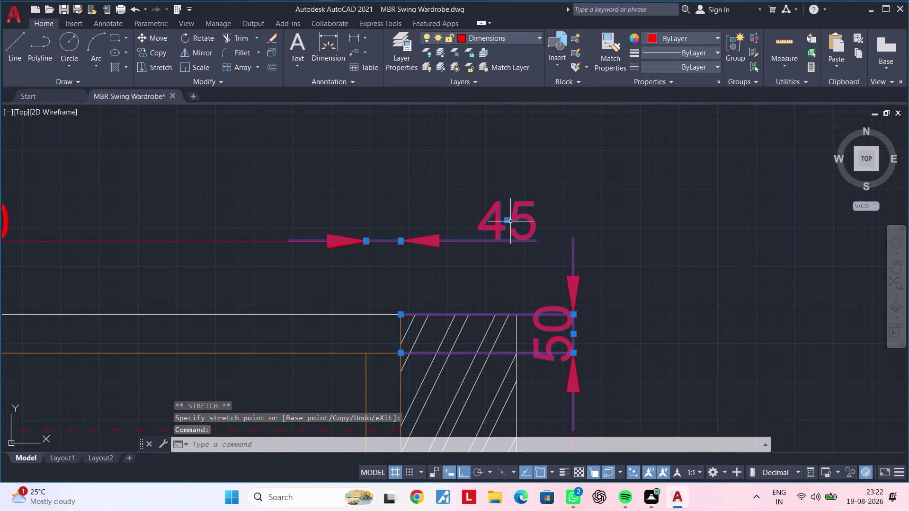
click(506, 221)
click(387, 238)
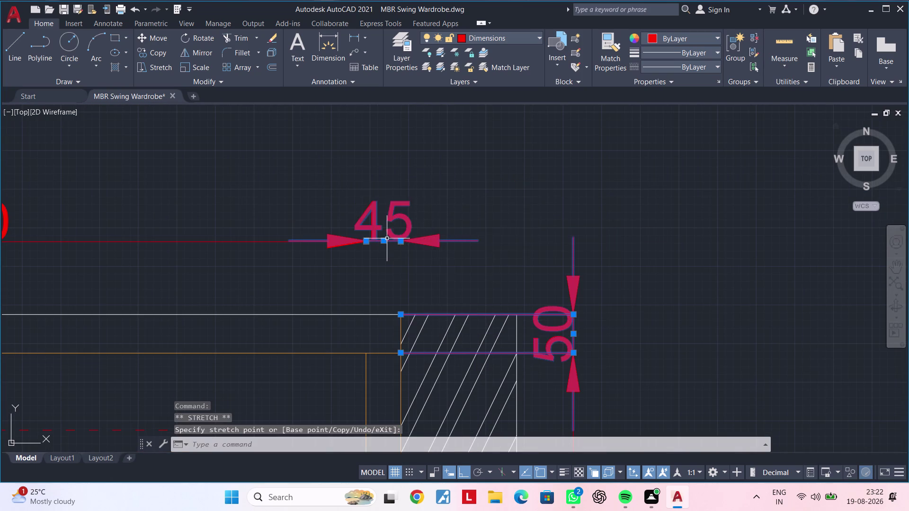
scroll(down, 3)
scroll(down, 3)
middle_drag(479, 266, 578, 212)
middle_drag(567, 243, 628, 204)
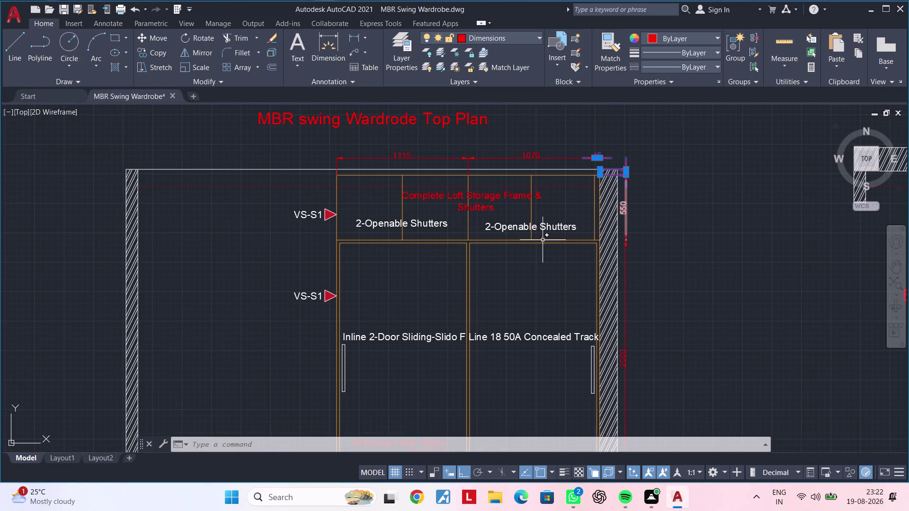
Dimension the 25 mm gap from the loft bottom to the door top.
click(356, 37)
scroll(up, 3)
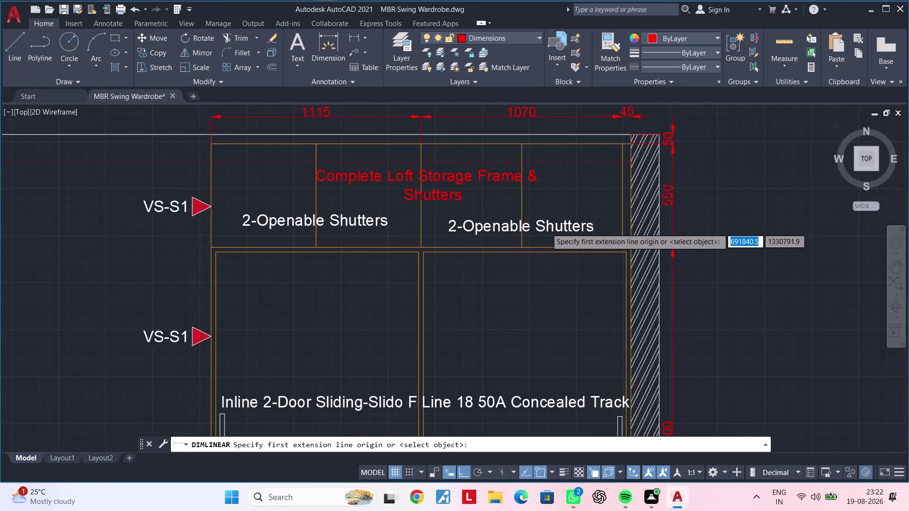
scroll(up, 3)
click(541, 255)
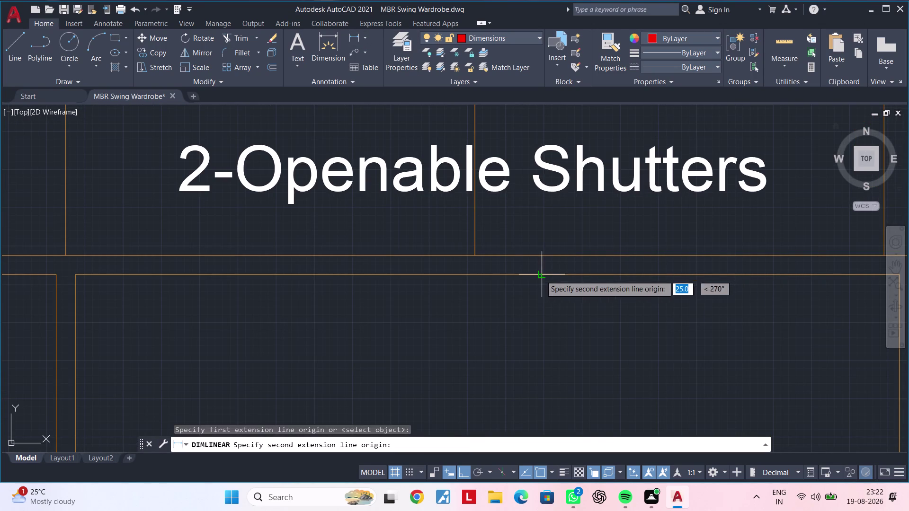
click(541, 275)
click(544, 276)
key(Escape)
Move the 25 label above the gap and check its position.
click(531, 373)
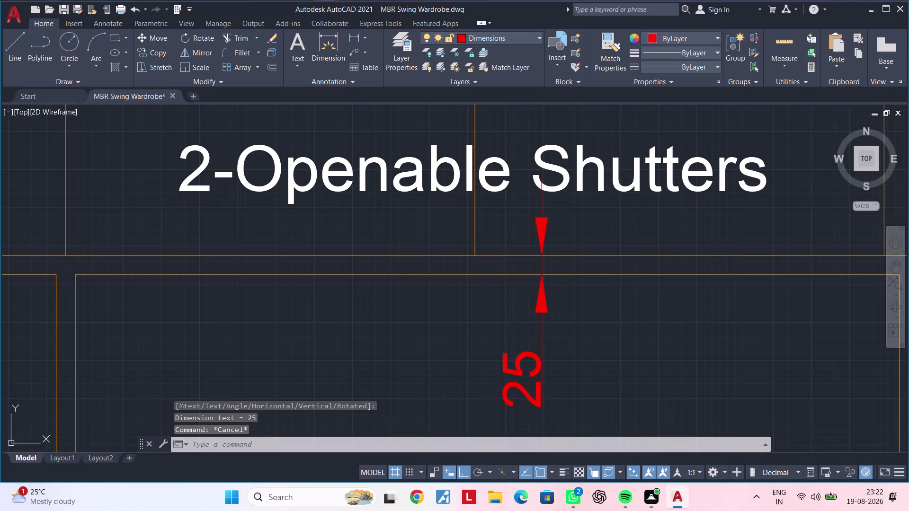
click(523, 380)
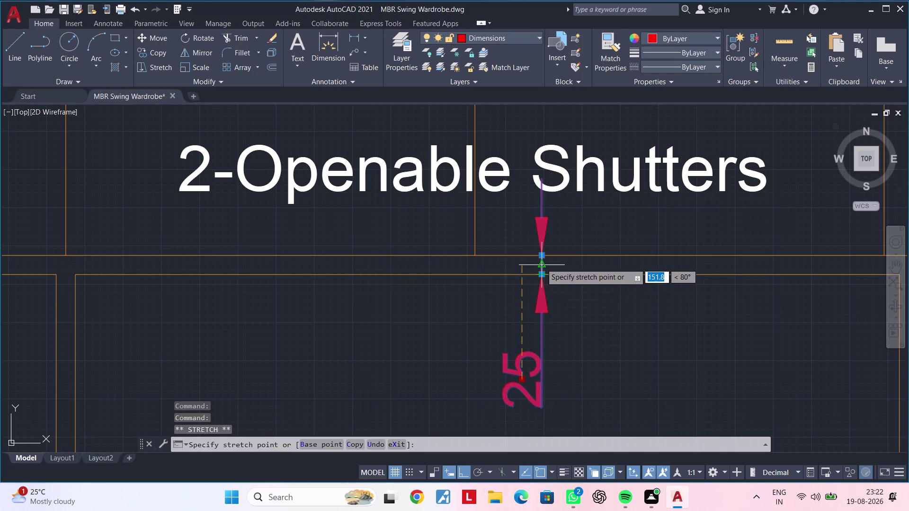
click(541, 263)
scroll(down, 3)
middle_drag(554, 322, 580, 237)
middle_drag(571, 280, 586, 231)
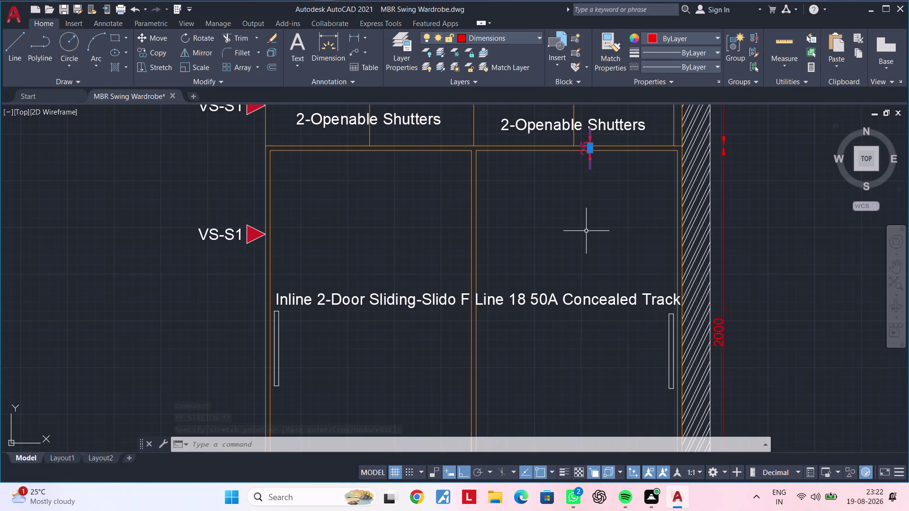
middle_drag(589, 231, 574, 164)
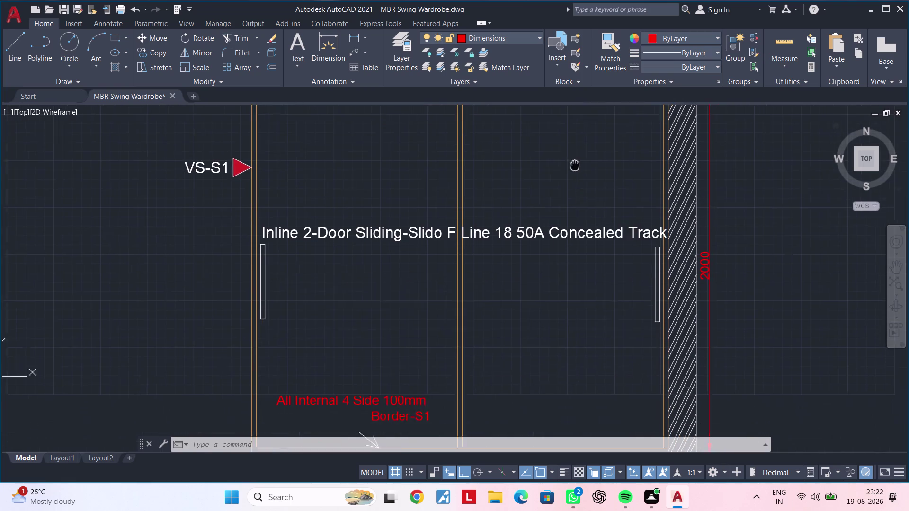
middle_drag(575, 164, 570, 146)
middle_drag(585, 281, 568, 229)
middle_drag(570, 244, 545, 335)
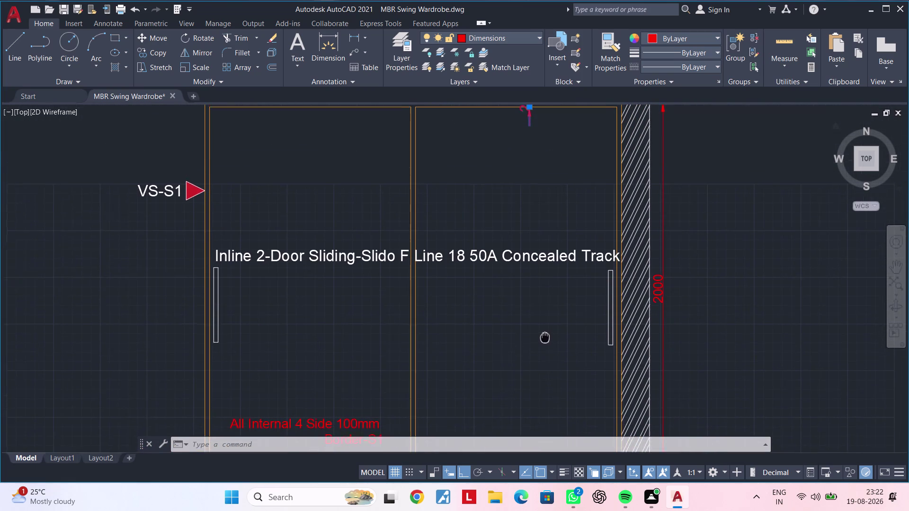
middle_drag(545, 335, 546, 340)
middle_drag(528, 313, 509, 395)
scroll(up, 3)
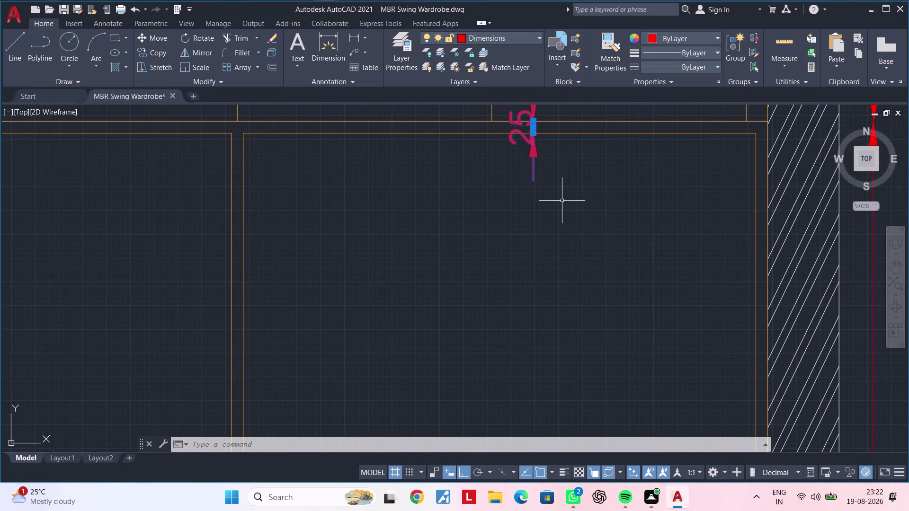
scroll(down, 3)
middle_drag(570, 258, 551, 173)
Begin another linear dimension near the skirting's right corner.
click(360, 41)
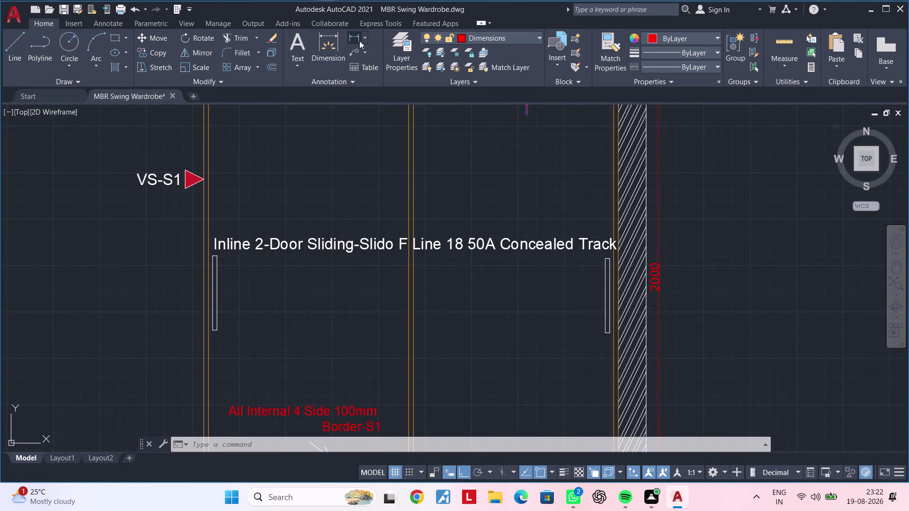
middle_drag(544, 356, 538, 266)
middle_drag(564, 299, 564, 263)
scroll(up, 3)
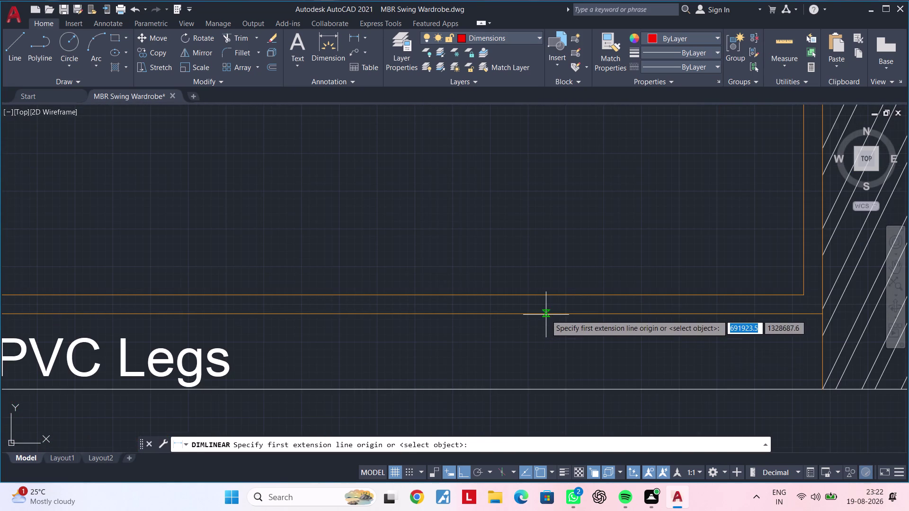
Dimension the 25 mm bottom rail and the 25 mm right side frame at the wall.
click(546, 314)
click(545, 295)
click(546, 294)
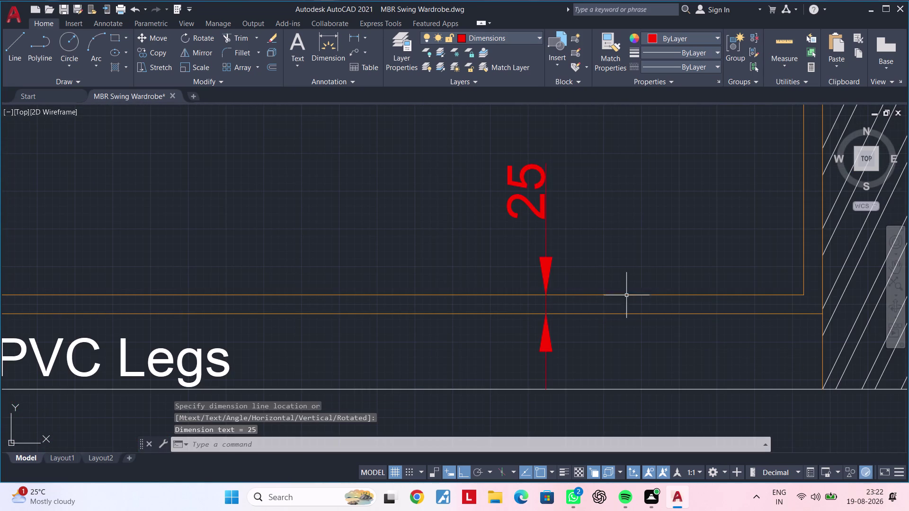
middle_drag(649, 296, 413, 315)
key(space)
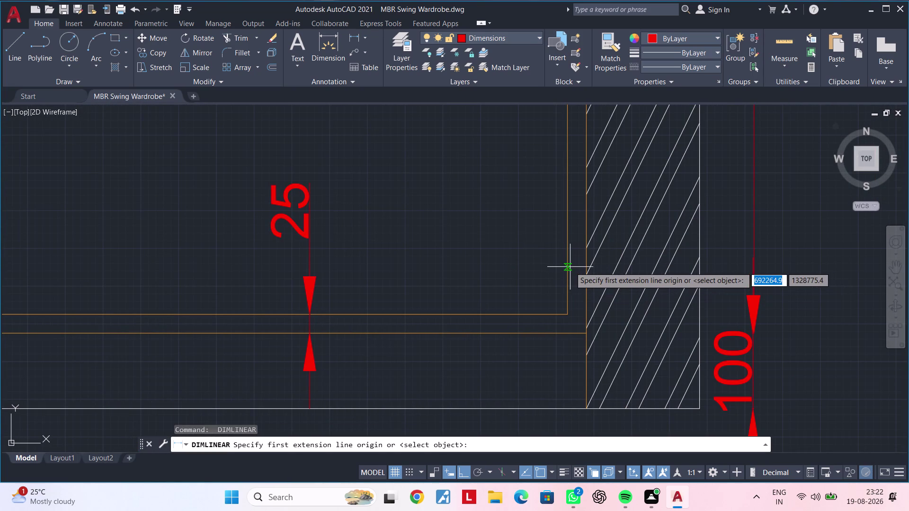
click(567, 267)
click(580, 264)
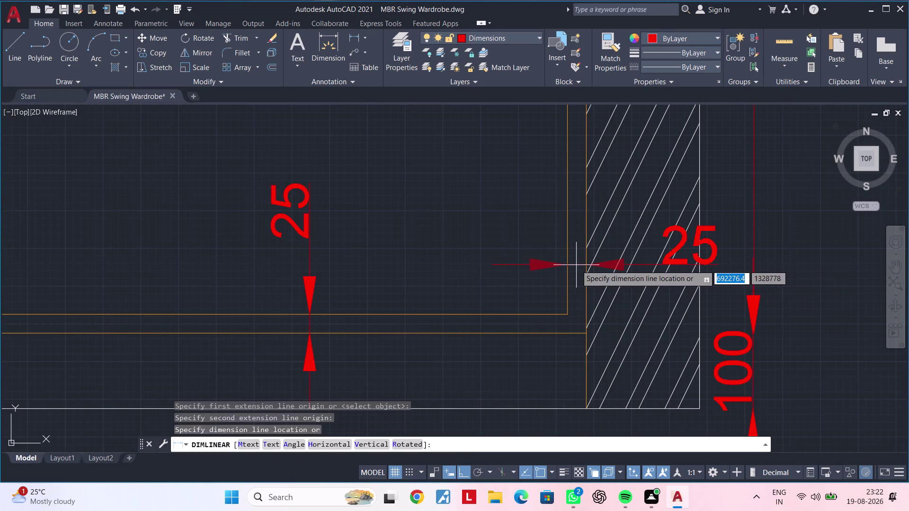
click(576, 266)
Add the 25 mm dimension across the left side frame.
scroll(down, 3)
middle_drag(523, 326, 646, 294)
middle_drag(511, 305, 538, 301)
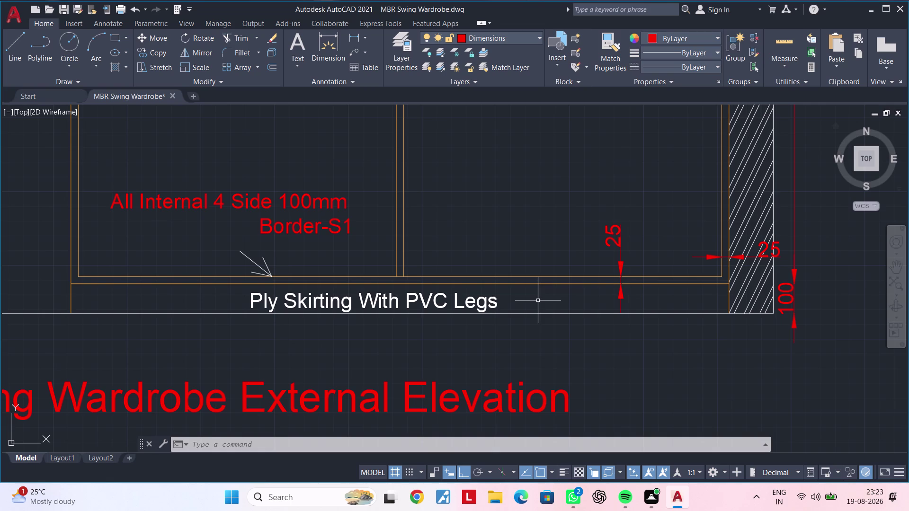
middle_drag(177, 239, 330, 334)
scroll(up, 3)
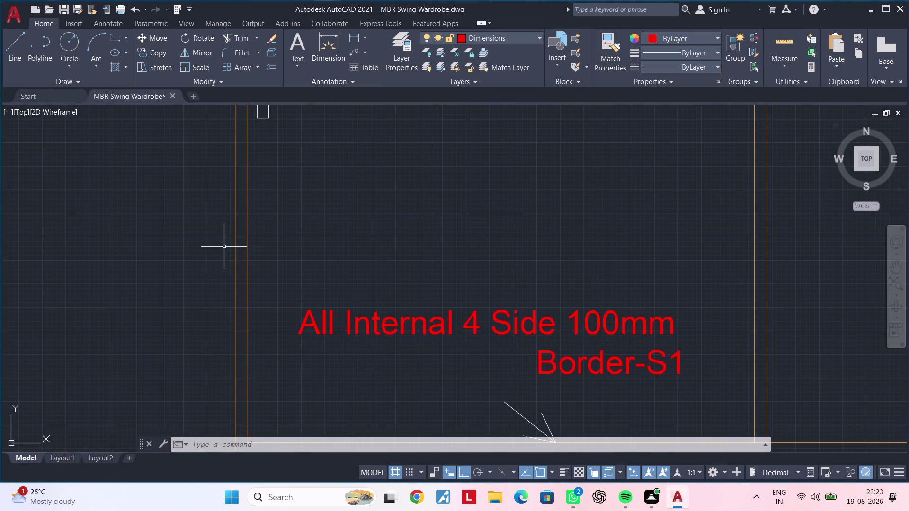
key(space)
click(234, 250)
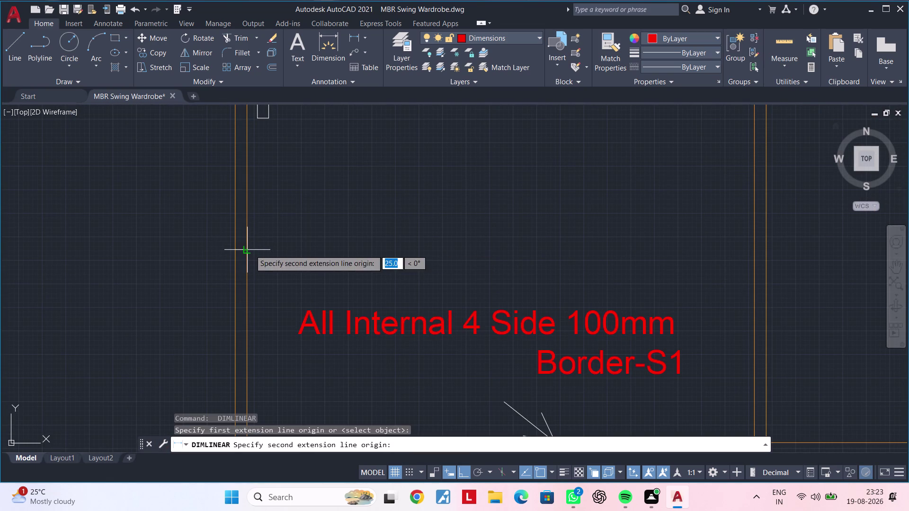
click(250, 250)
click(280, 250)
Start another linear dimension from the left end of the skirting.
scroll(down, 3)
middle_drag(278, 283, 306, 242)
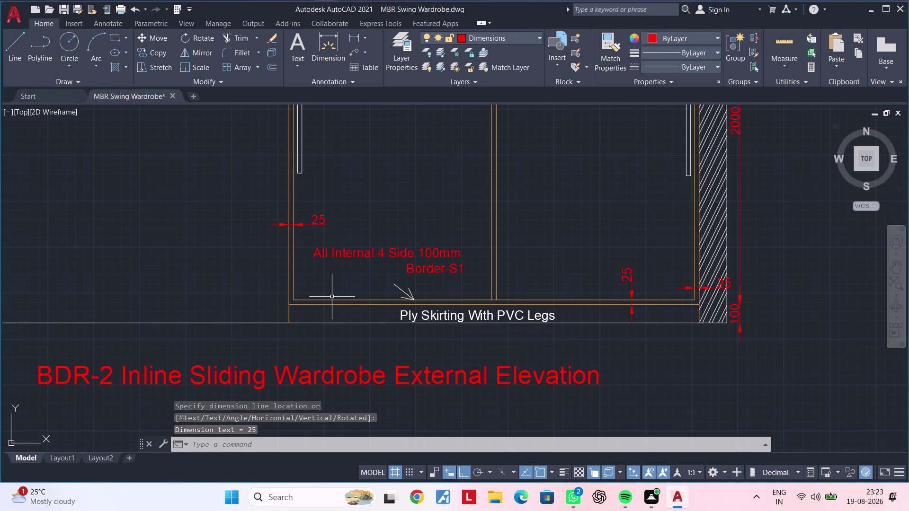
key(space)
click(287, 325)
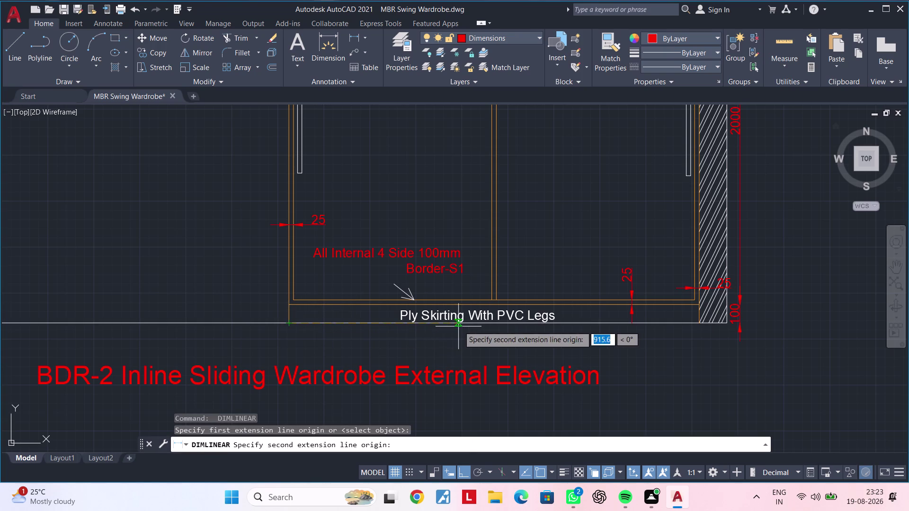
Snap to the skirting's right end at the wall, place the 2230 dimension below, and select it.
middle_drag(459, 326, 365, 326)
scroll(up, 3)
click(656, 322)
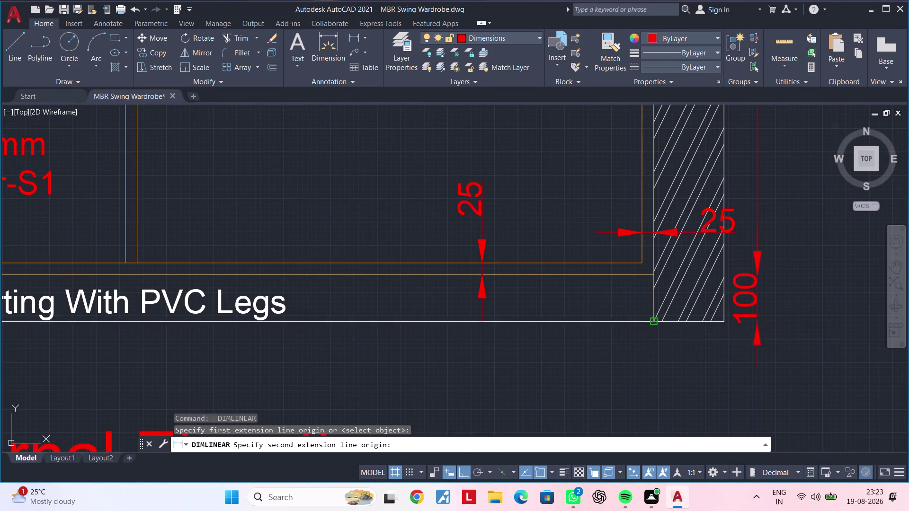
scroll(down, 3)
middle_drag(614, 367, 636, 339)
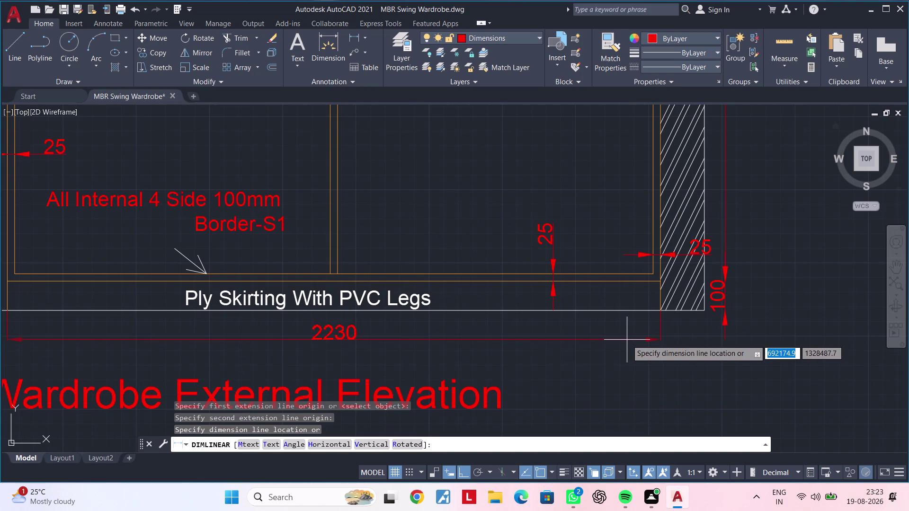
click(626, 339)
scroll(down, 3)
middle_drag(626, 349, 642, 314)
key(Escape)
key(Escape)
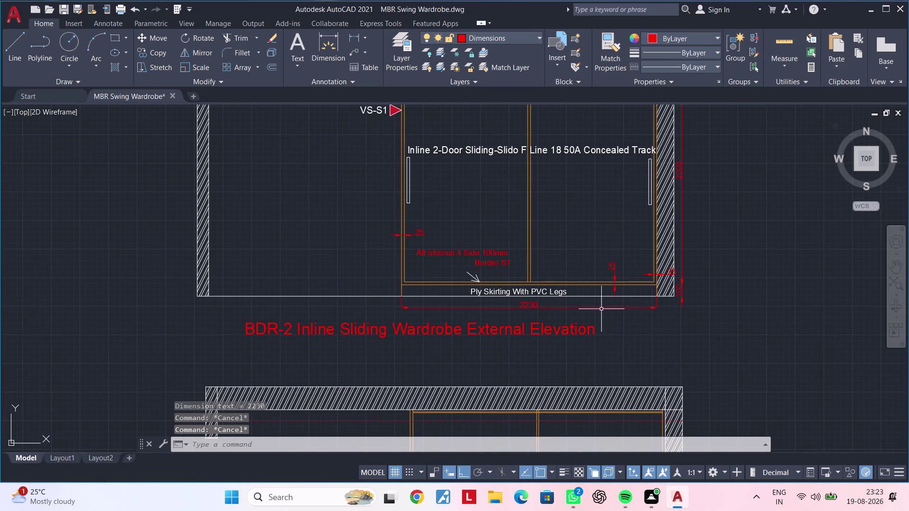
click(600, 307)
text(C)
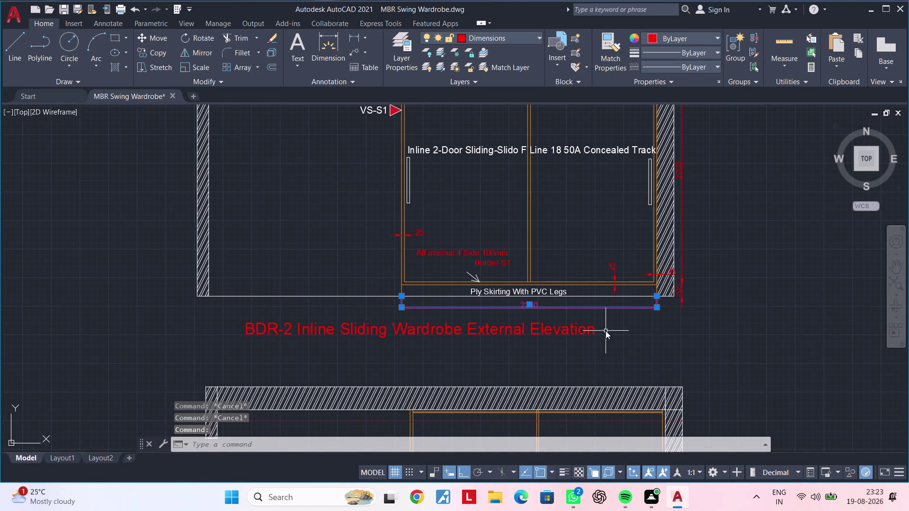
text(O)
key(space)
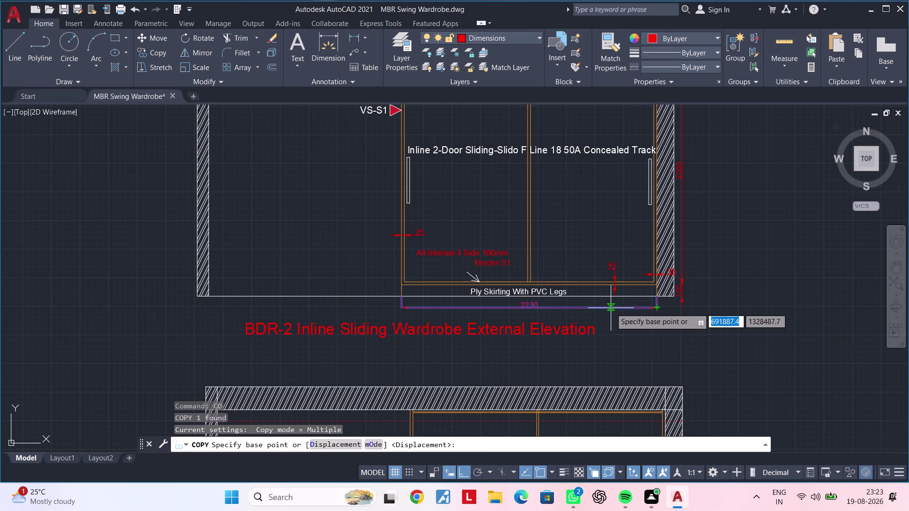
click(611, 307)
middle_drag(615, 369, 618, 345)
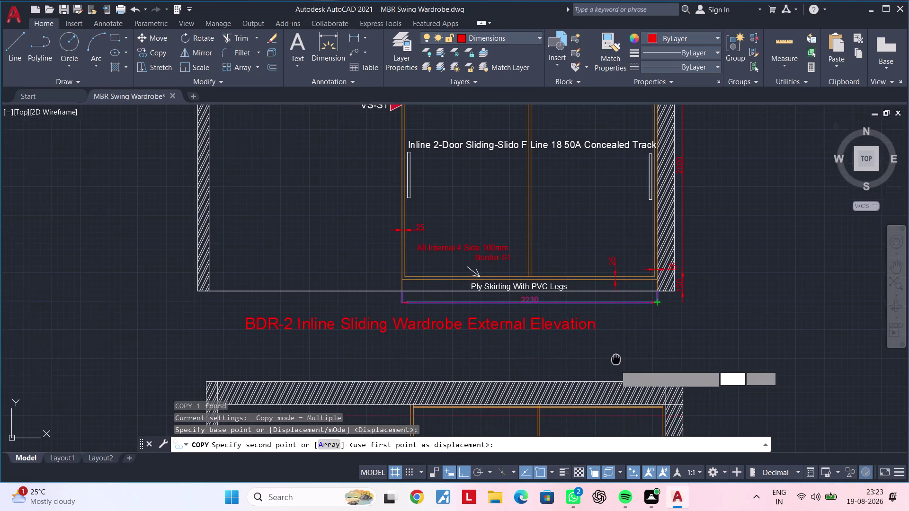
middle_drag(618, 345, 619, 327)
scroll(up, 3)
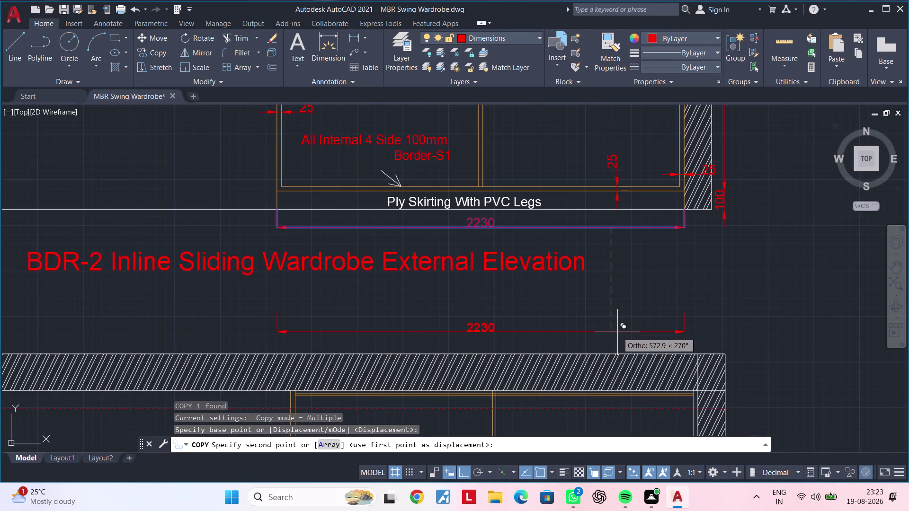
key(Escape)
key(space)
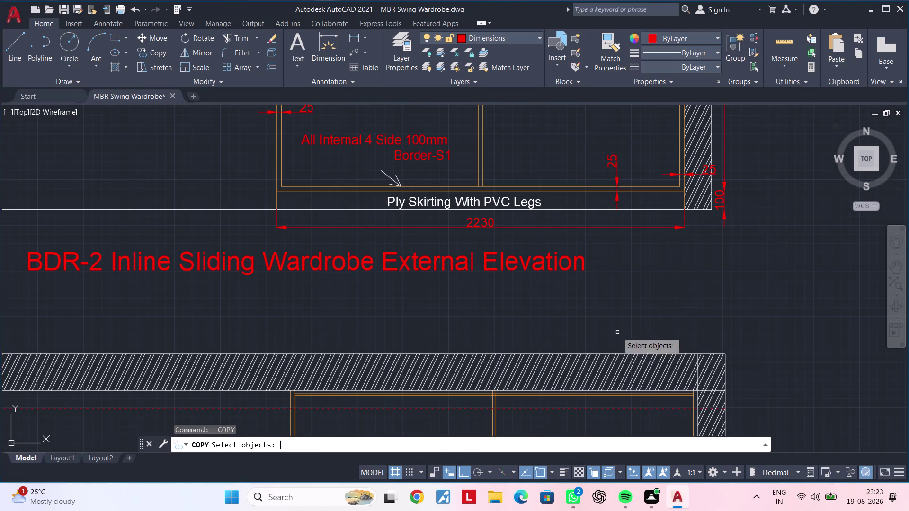
key(Escape)
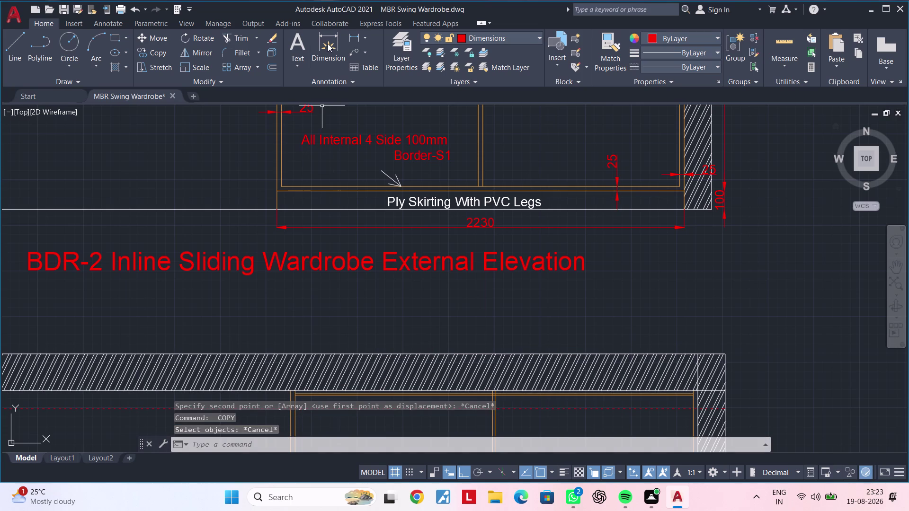
click(328, 44)
key(Escape)
Dimension the top plan wardrobe end to end, placing 2230 above the hatched wall.
click(358, 38)
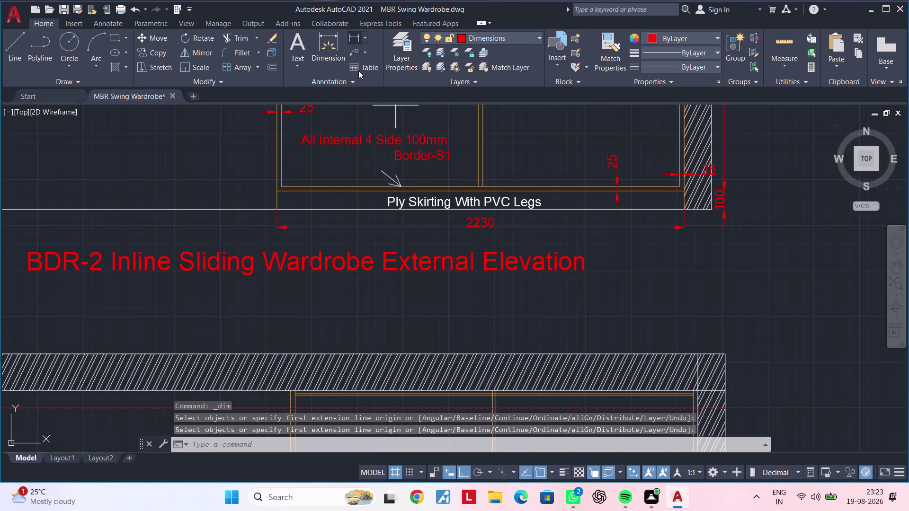
scroll(up, 3)
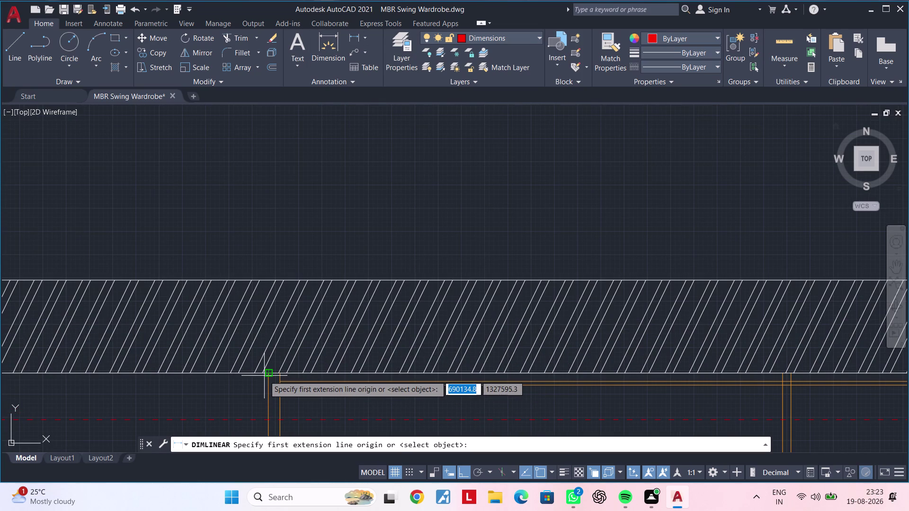
click(265, 373)
scroll(down, 3)
middle_drag(580, 360, 210, 361)
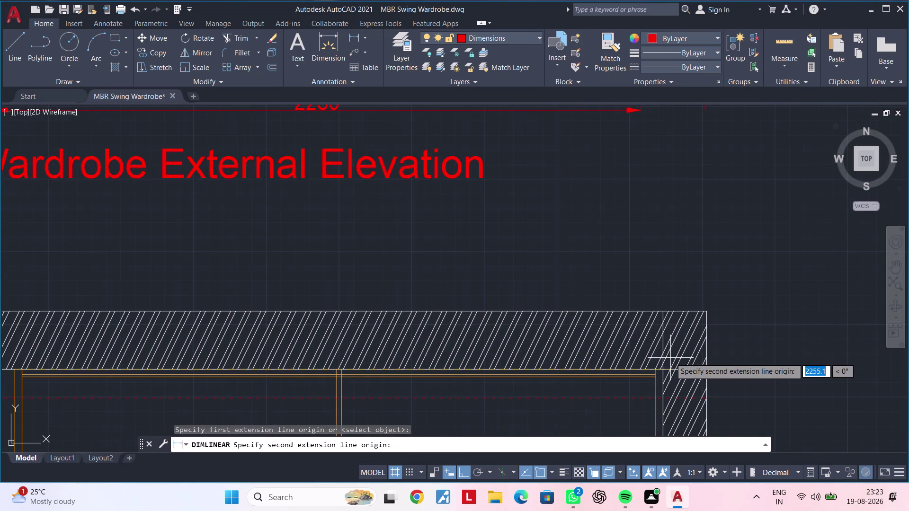
scroll(up, 3)
click(663, 370)
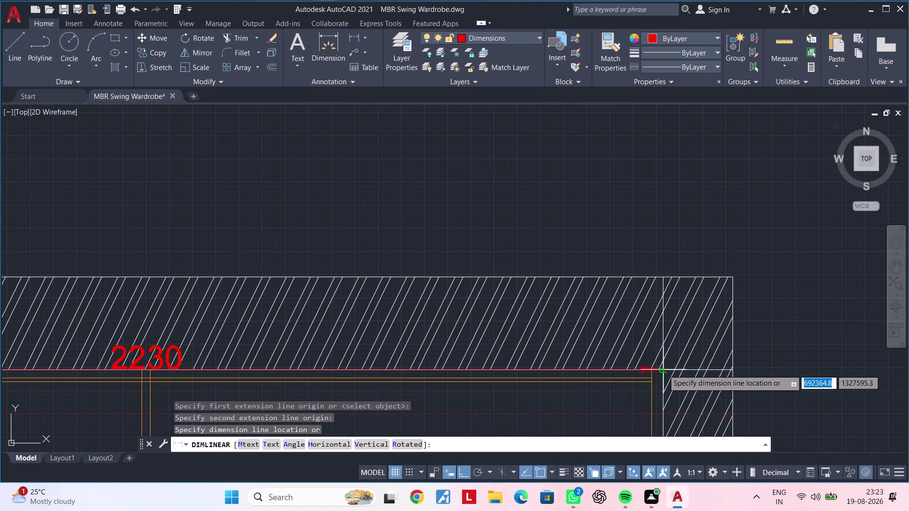
scroll(down, 3)
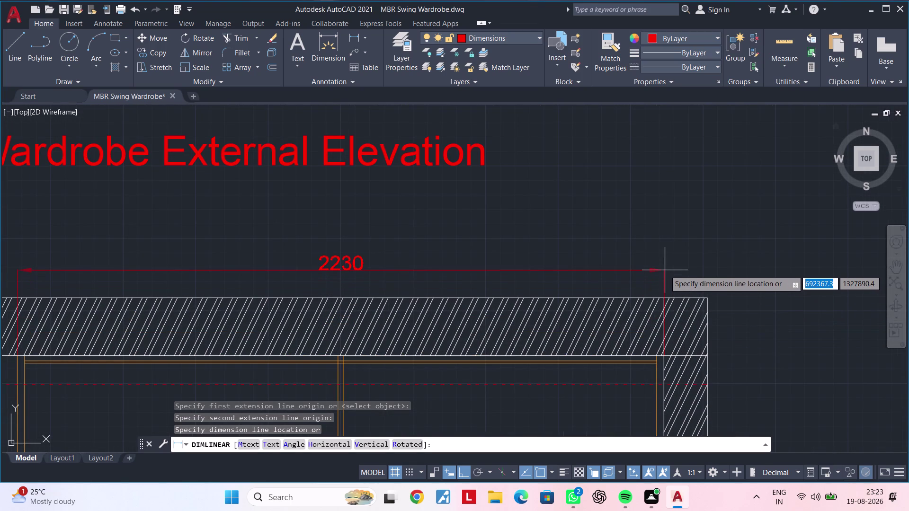
click(665, 270)
key(Escape)
Grip-stretch the 2230 dimension's extension lines onto the wardrobe corners, then frame both BDR-2 views.
click(663, 327)
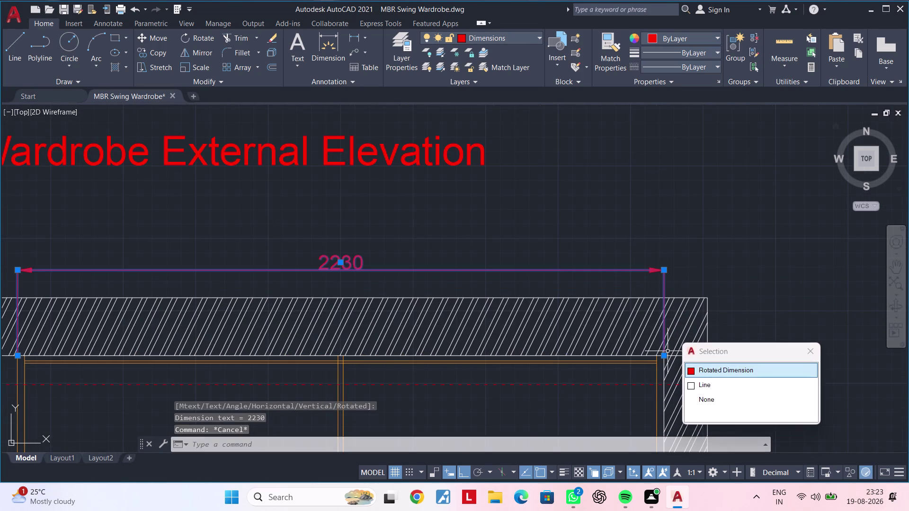
click(664, 357)
click(666, 288)
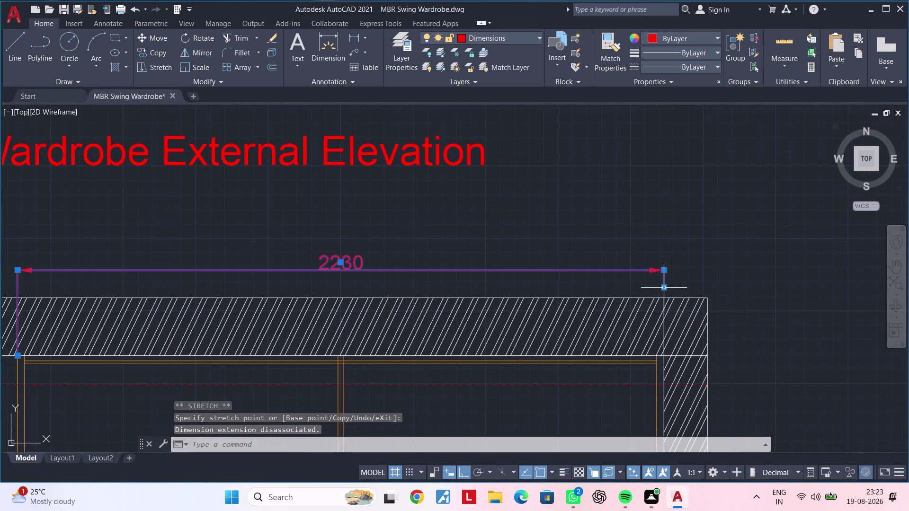
middle_drag(568, 295, 845, 288)
middle_drag(523, 282, 710, 263)
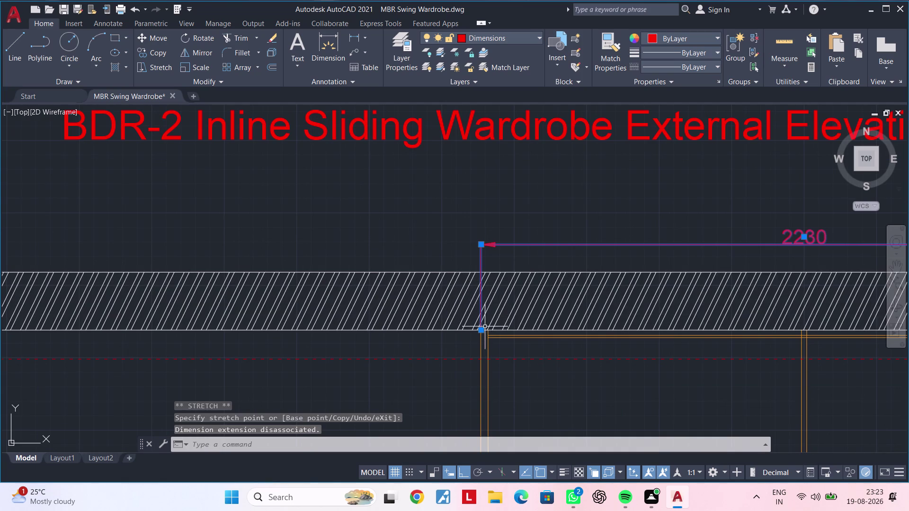
click(482, 329)
click(482, 264)
scroll(down, 3)
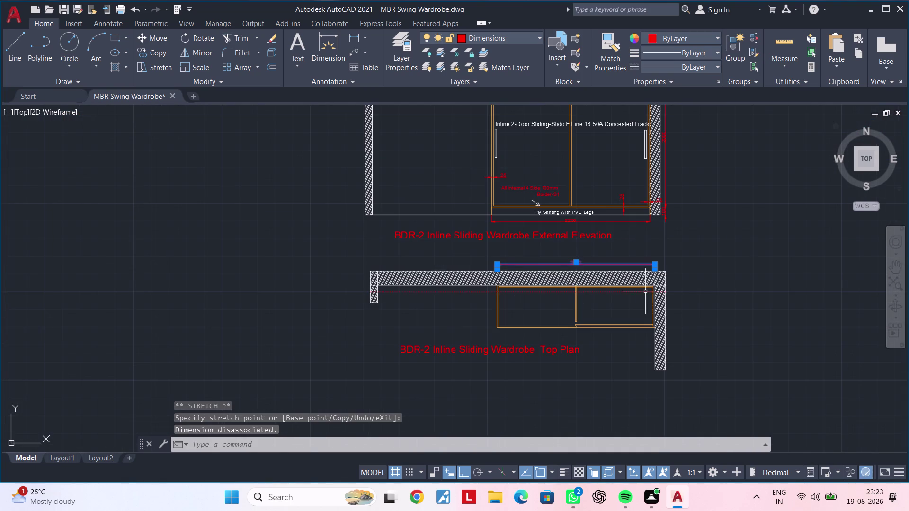
key(Escape)
middle_drag(542, 291, 534, 292)
key(Escape)
middle_drag(561, 290, 500, 328)
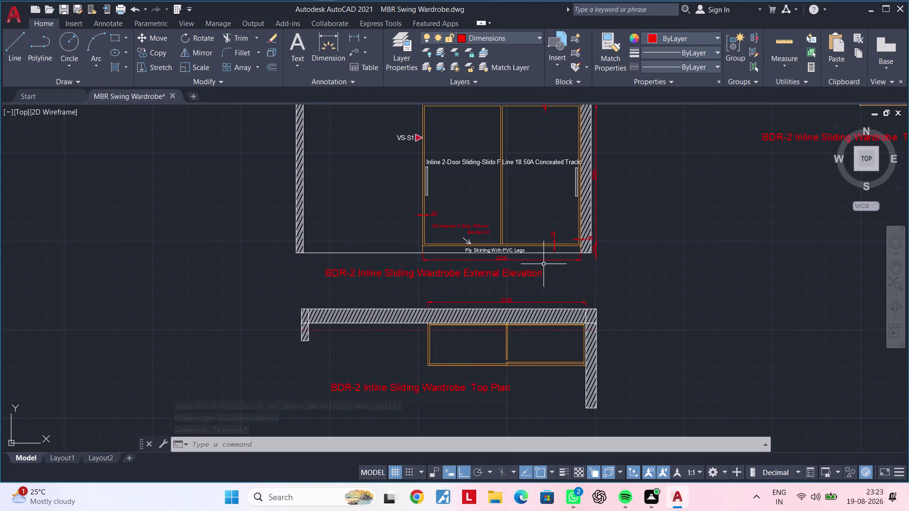
scroll(up, 3)
scroll(up, 3)
Move the first small 25 label beside its arrows.
click(432, 214)
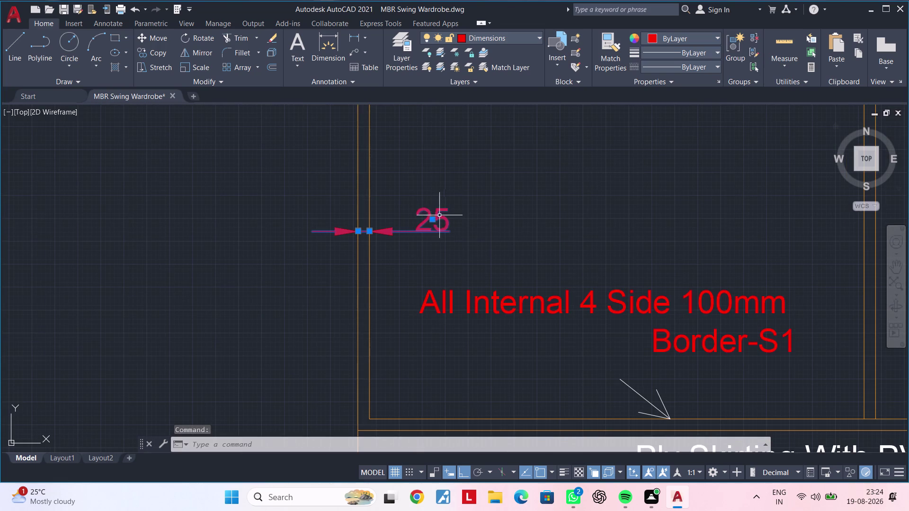
click(434, 221)
scroll(up, 3)
click(387, 190)
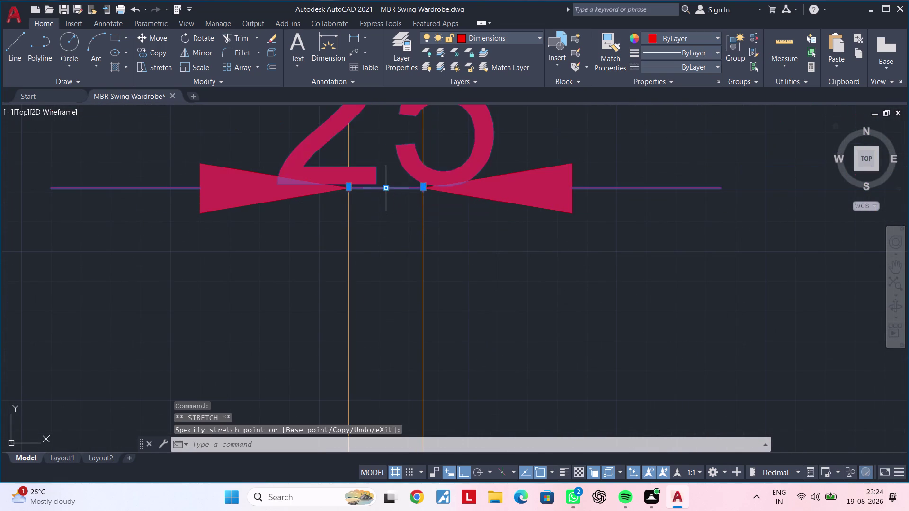
scroll(down, 3)
Move the vertical 25 dimension's label down next to its arrows.
middle_drag(629, 270, 400, 253)
middle_drag(901, 320, 392, 242)
scroll(up, 3)
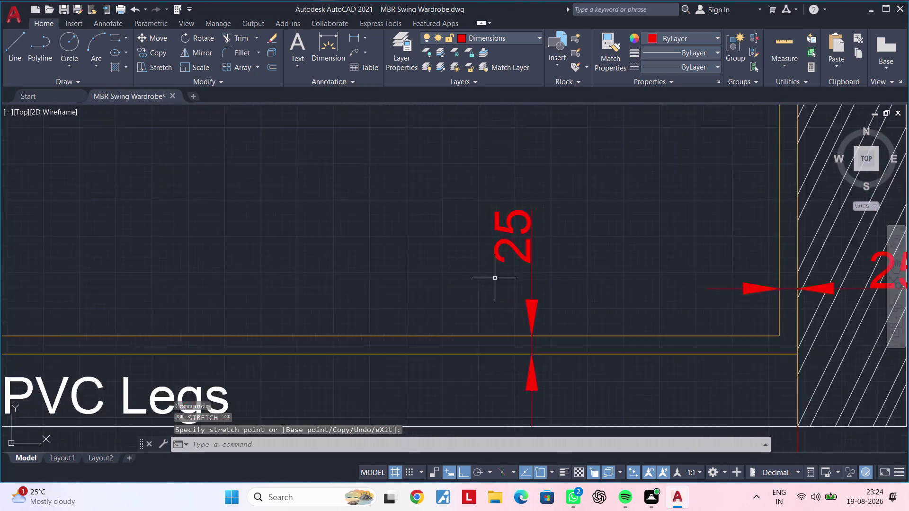
scroll(up, 3)
click(505, 238)
click(497, 237)
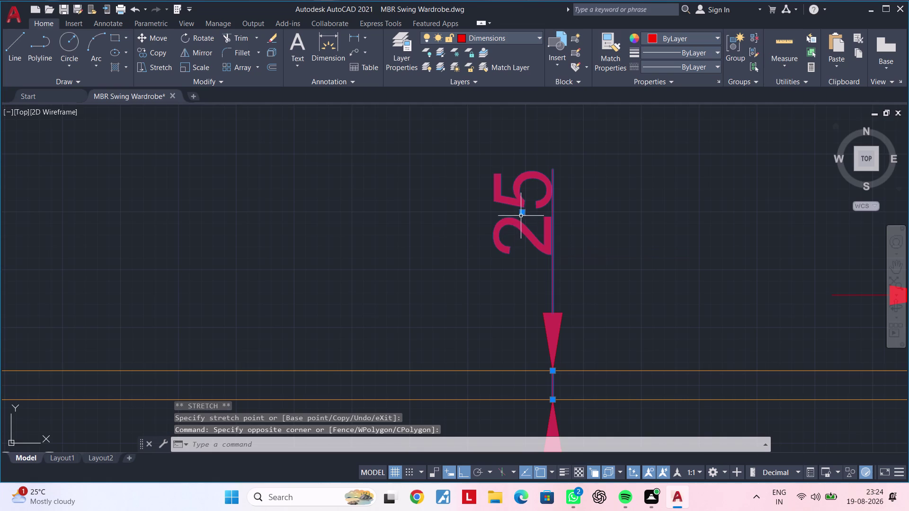
click(521, 214)
click(556, 382)
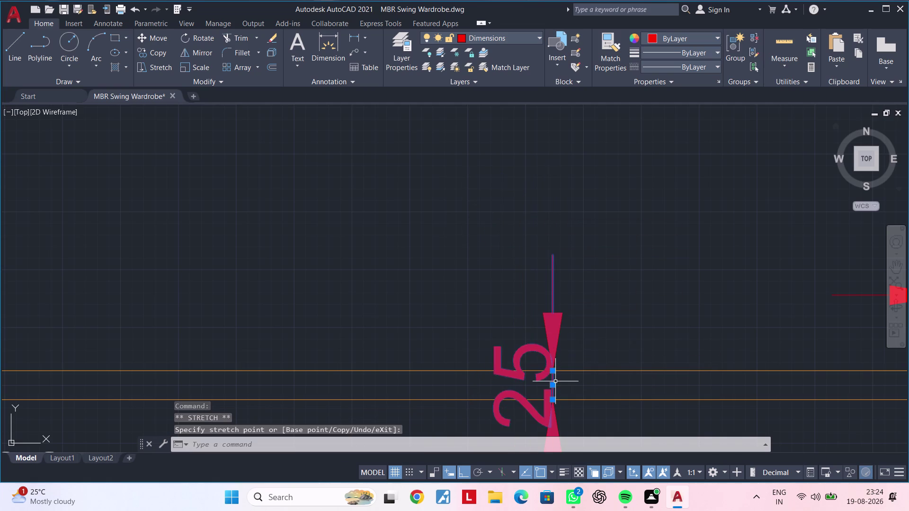
scroll(down, 3)
Place the right-wall 25 label between its arrows, then review the elevation.
middle_drag(607, 358, 418, 354)
scroll(up, 3)
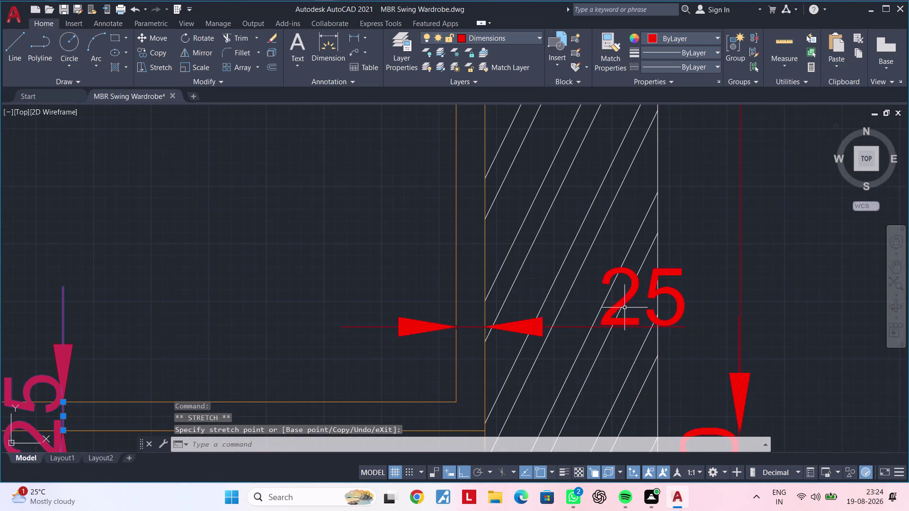
click(620, 306)
click(644, 296)
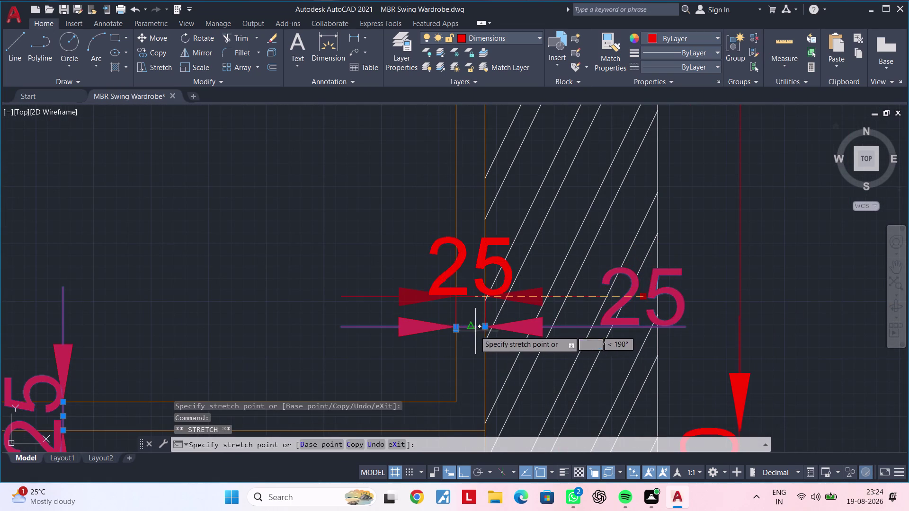
click(473, 325)
scroll(down, 3)
scroll(down, 3)
middle_drag(435, 314, 502, 372)
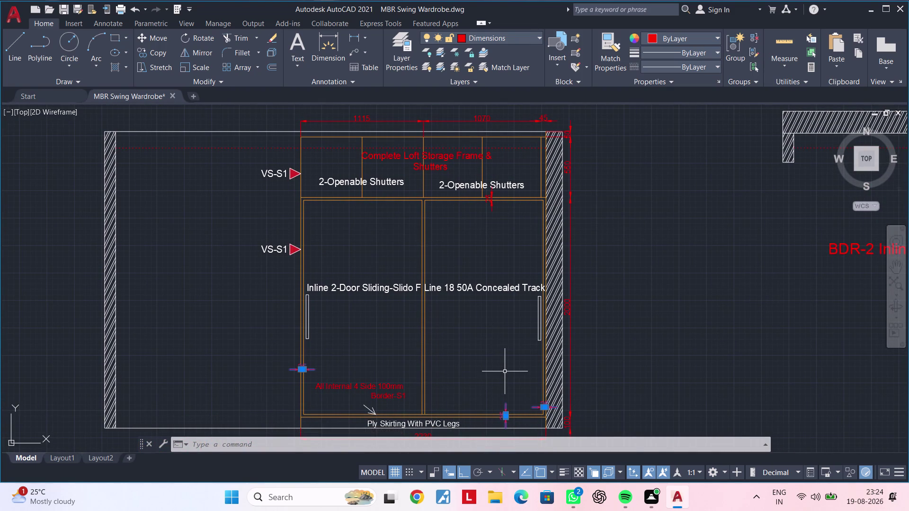
Clear the dimension grips and pan across the sheet toward the MBR wardrobe drawings.
key(Escape)
key(Escape)
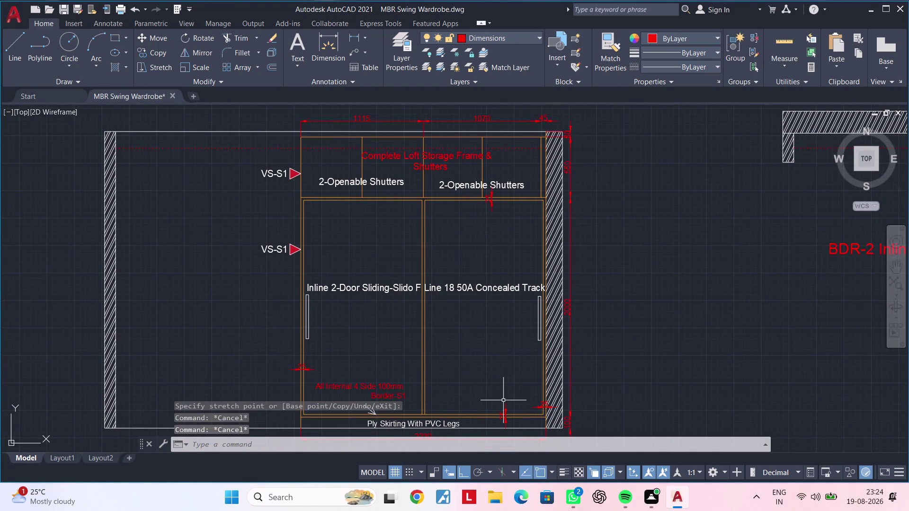
middle_drag(503, 398, 505, 309)
middle_drag(492, 348, 496, 279)
middle_drag(495, 336, 505, 242)
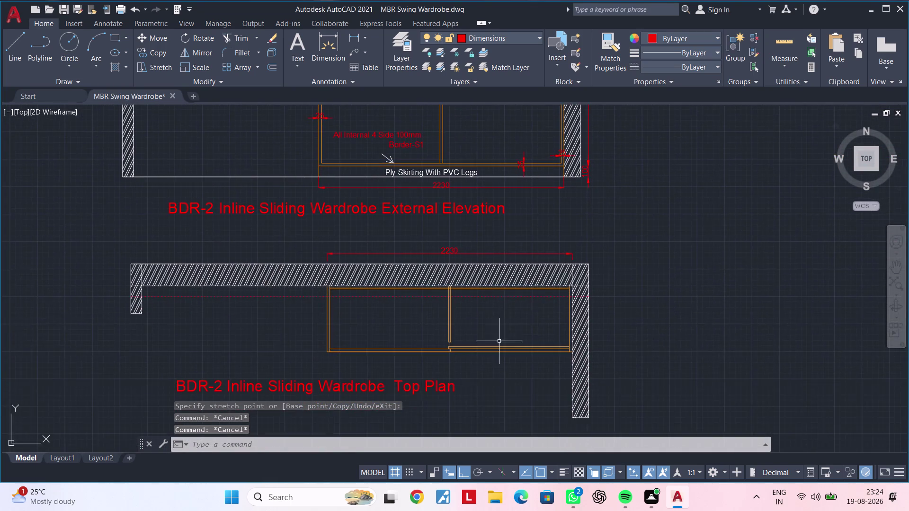
middle_drag(499, 339, 522, 242)
scroll(down, 3)
middle_drag(534, 347, 539, 179)
middle_drag(539, 239, 503, 478)
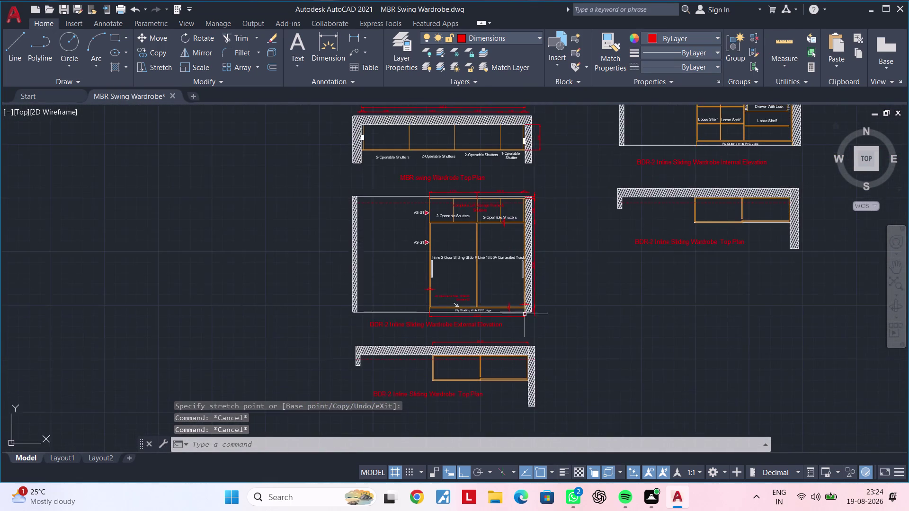
middle_drag(527, 303, 502, 416)
middle_drag(664, 251, 619, 360)
Zoom in on the MBR swing wardrobe loft and select its Filler label.
scroll(up, 3)
scroll(down, 3)
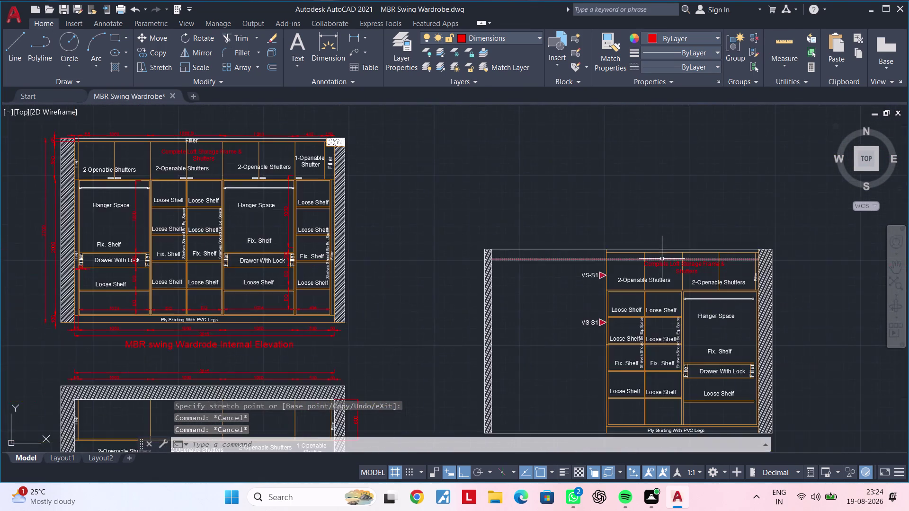
middle_drag(659, 263, 671, 471)
scroll(up, 3)
scroll(down, 3)
middle_drag(255, 238, 298, 474)
scroll(up, 3)
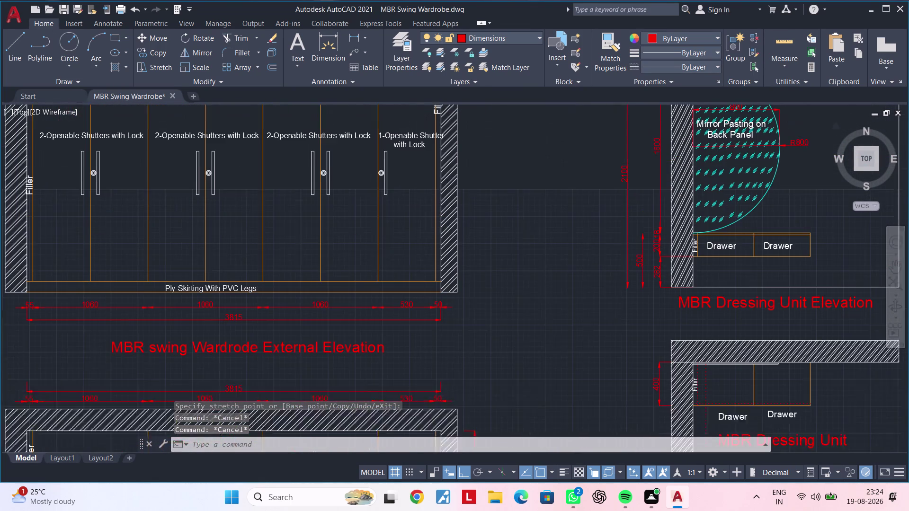
middle_drag(298, 474, 300, 488)
scroll(down, 3)
middle_drag(306, 229, 307, 371)
scroll(up, 3)
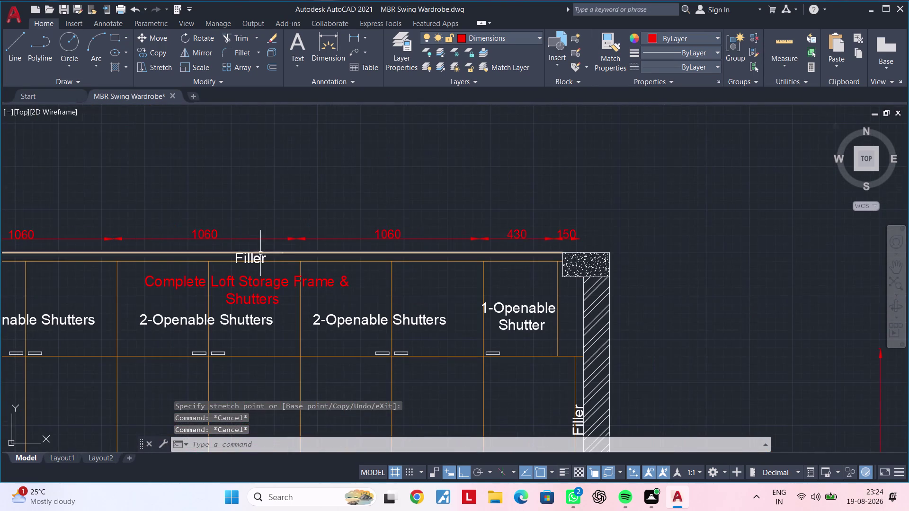
click(257, 259)
Copy the Filler label with CO to a spot above the MBR top plan loft.
key(c)
key(o)
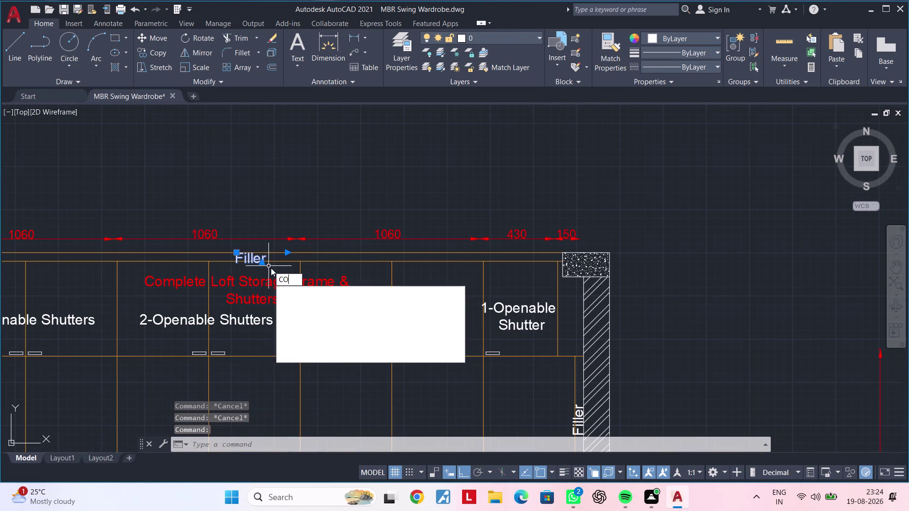
key(space)
click(257, 259)
scroll(down, 3)
middle_drag(367, 361, 396, 186)
scroll(down, 3)
middle_drag(386, 341, 413, 200)
scroll(up, 3)
middle_drag(392, 310, 444, 77)
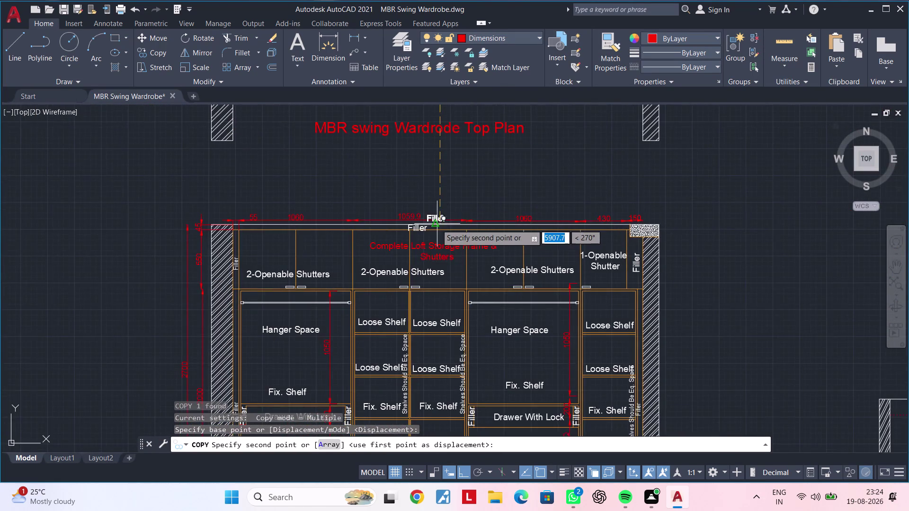
scroll(up, 3)
middle_drag(438, 233, 479, 48)
scroll(down, 3)
middle_drag(473, 232, 473, 93)
scroll(up, 3)
middle_drag(471, 253, 470, 83)
middle_drag(476, 241, 468, 150)
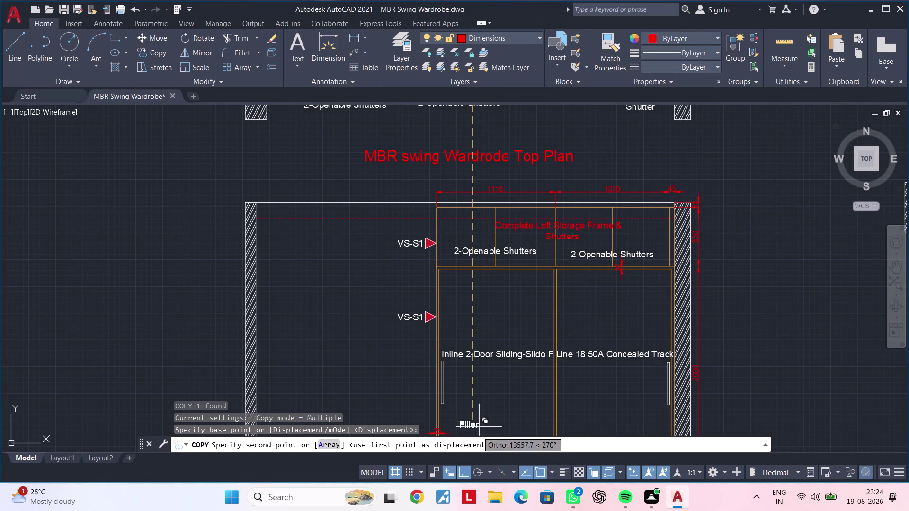
click(464, 470)
scroll(up, 3)
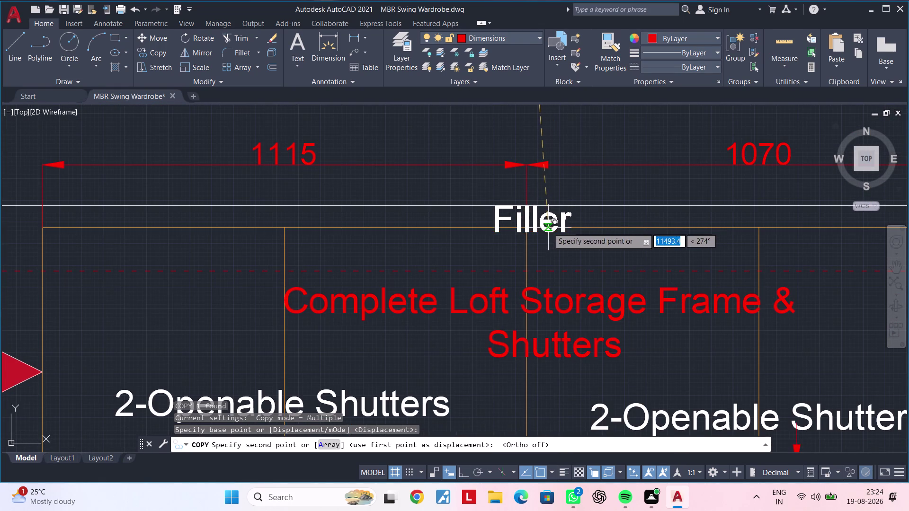
click(551, 225)
Place a second Filler copy along the loft top, then end the copy.
scroll(down, 3)
middle_drag(738, 230, 274, 201)
scroll(down, 3)
middle_drag(558, 220, 378, 360)
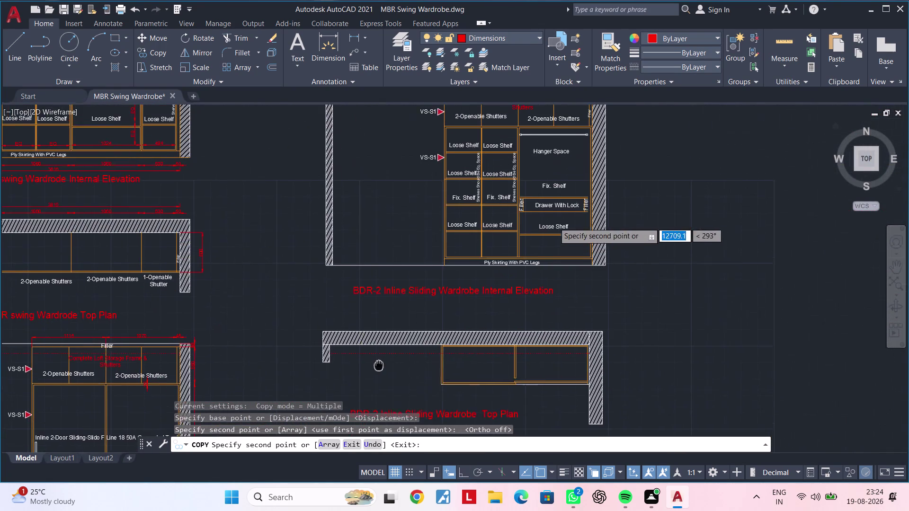
middle_drag(379, 361, 379, 365)
middle_drag(465, 230, 460, 401)
scroll(up, 3)
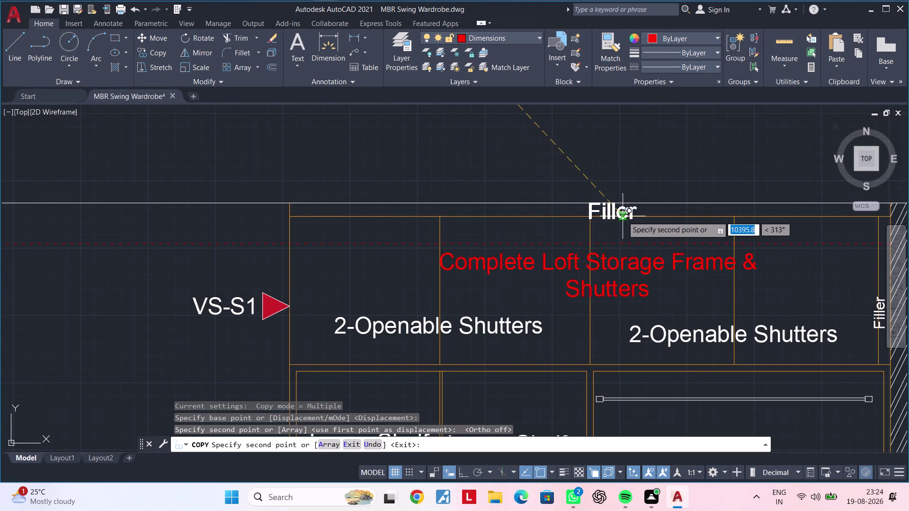
click(623, 215)
scroll(down, 3)
scroll(down, 3)
middle_drag(625, 175, 639, 395)
middle_drag(622, 279, 627, 365)
key(Escape)
Pan past the BDR-2 external elevation to reach the BDR-2 sliding wardrobe top plan.
scroll(down, 3)
middle_drag(599, 268, 603, 260)
middle_drag(675, 388, 568, 97)
scroll(up, 3)
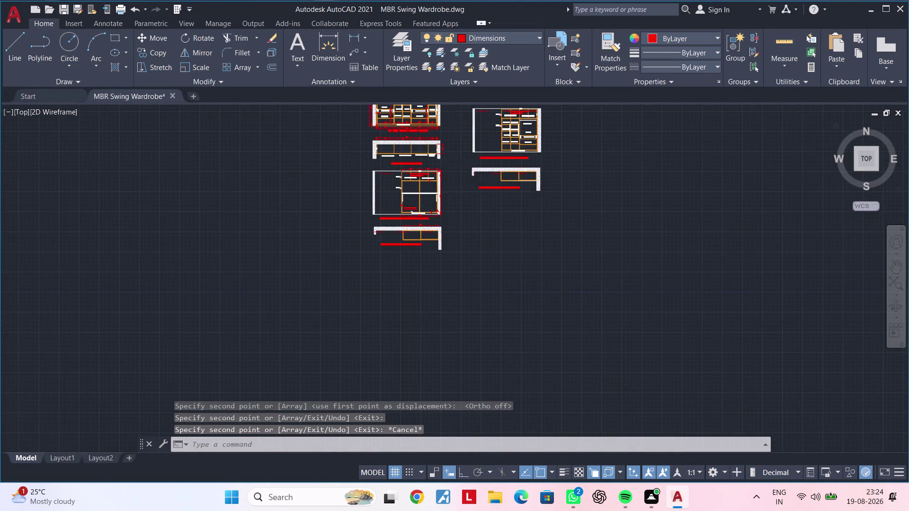
scroll(up, 3)
middle_drag(381, 188, 459, 223)
scroll(up, 3)
middle_drag(497, 222, 583, 195)
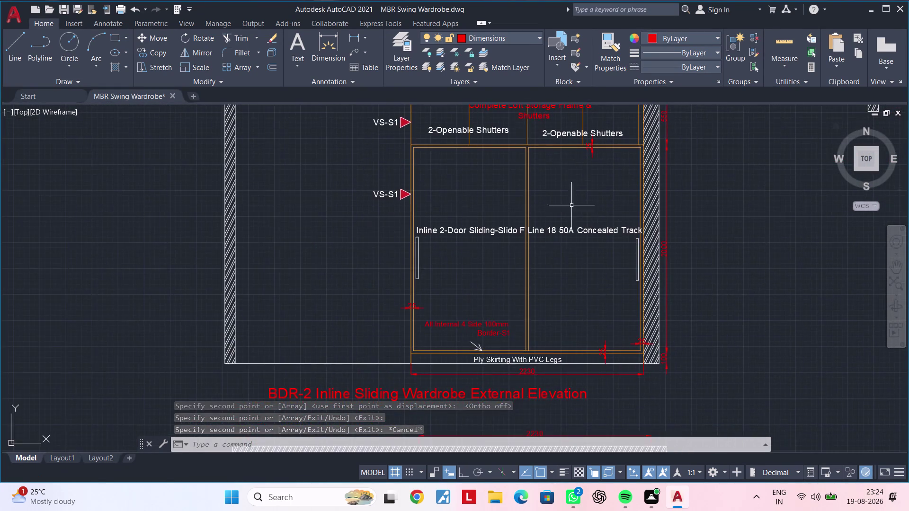
middle_drag(570, 210, 568, 157)
scroll(up, 3)
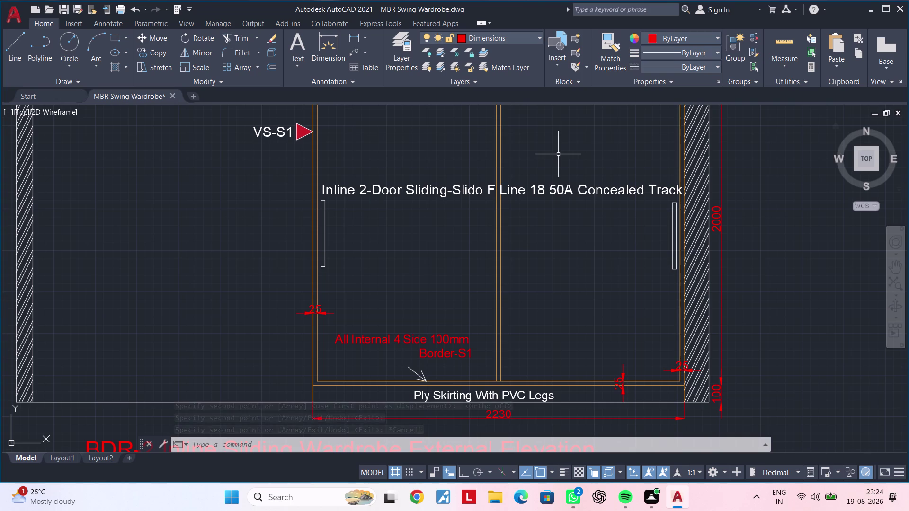
key(Escape)
key(Escape)
key(Escape)
key(Escape)
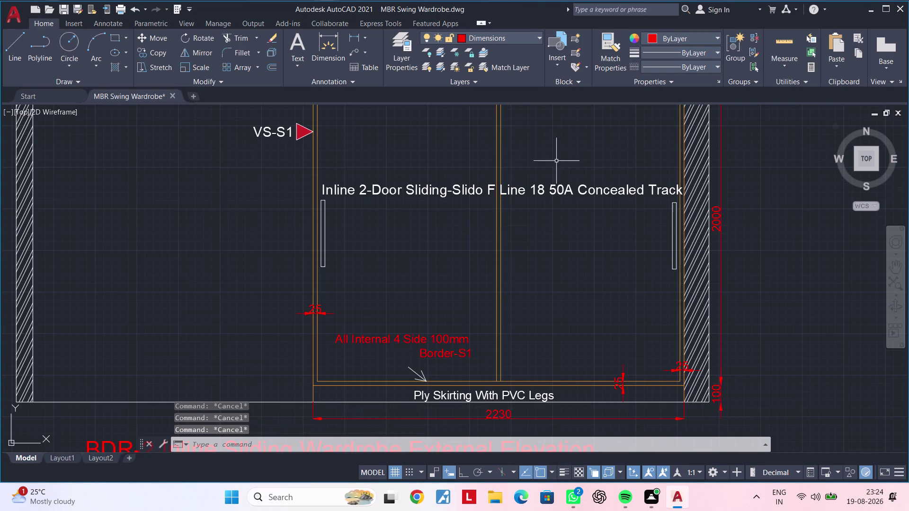
scroll(down, 3)
middle_drag(560, 291, 543, 127)
scroll(up, 3)
middle_drag(511, 256, 536, 255)
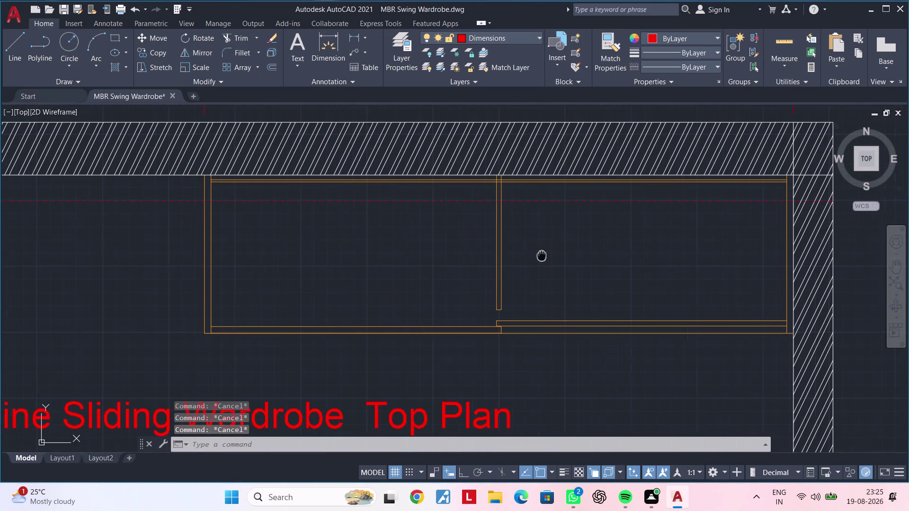
Add a 25 linear dimension across the left side panel of the BDR-2 top plan.
middle_drag(536, 255, 543, 256)
key(Escape)
key(Escape)
key(Escape)
key(Escape)
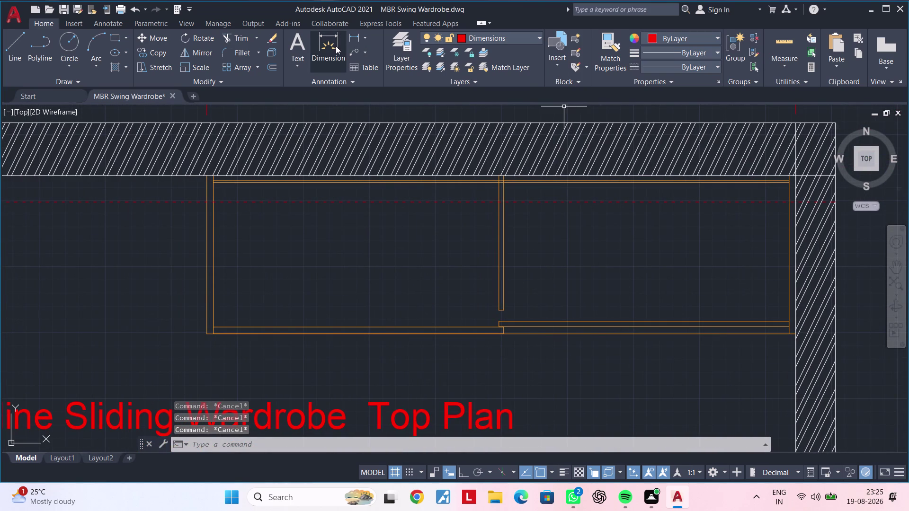
click(335, 45)
scroll(up, 3)
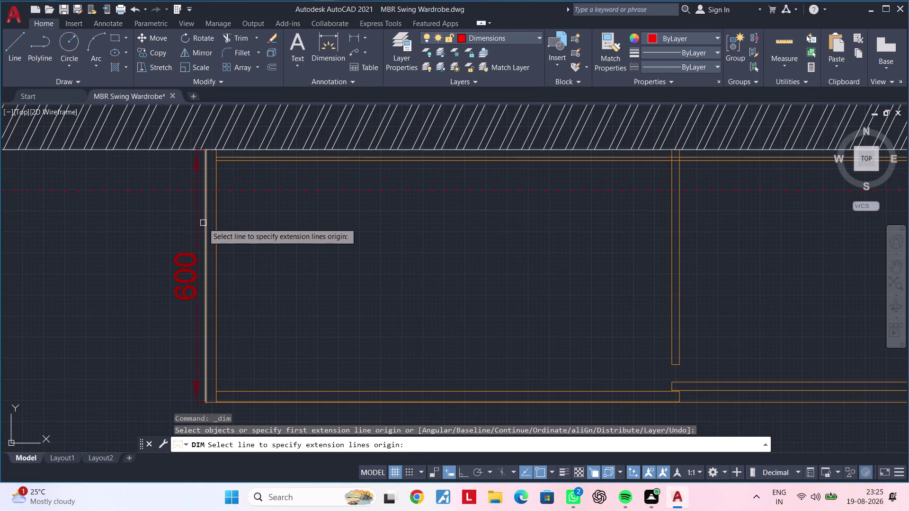
click(353, 35)
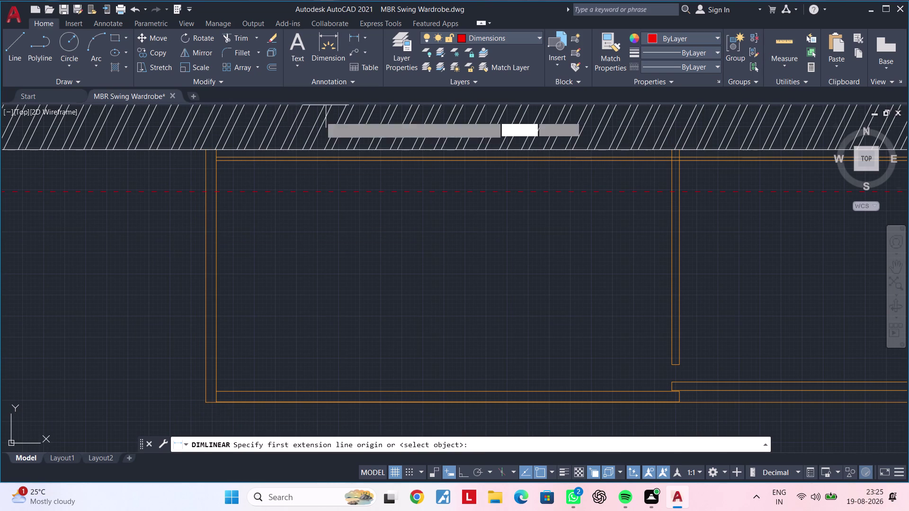
scroll(up, 3)
click(170, 222)
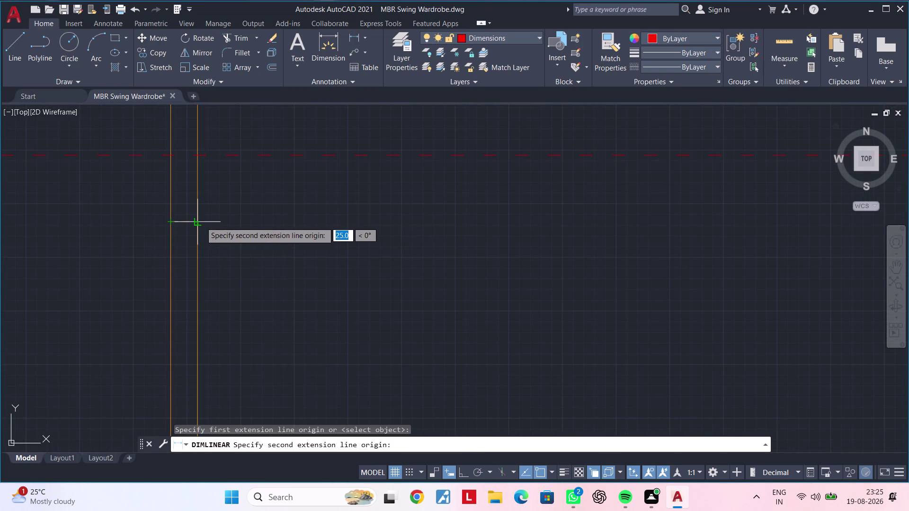
click(201, 222)
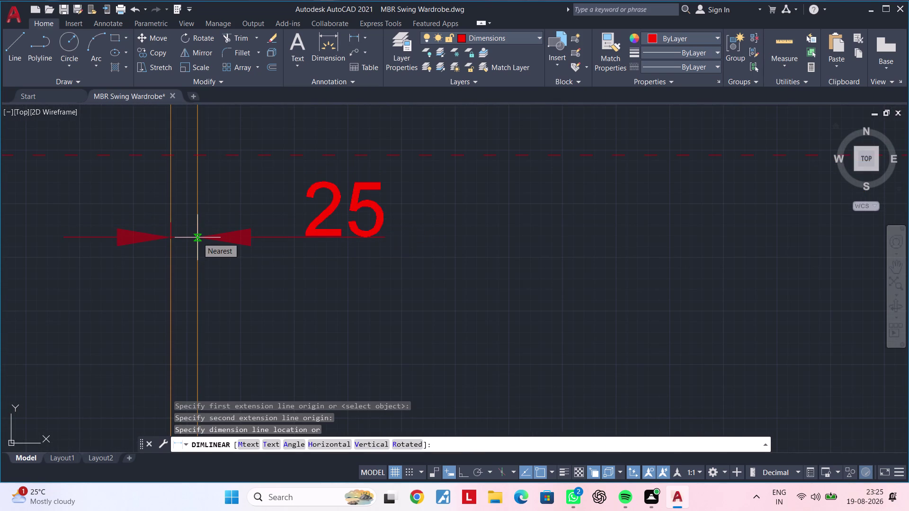
click(197, 237)
Dimension the 18 centre partition and the 25 right side panel.
scroll(down, 3)
middle_drag(497, 246, 258, 255)
middle_drag(543, 267, 392, 257)
key(space)
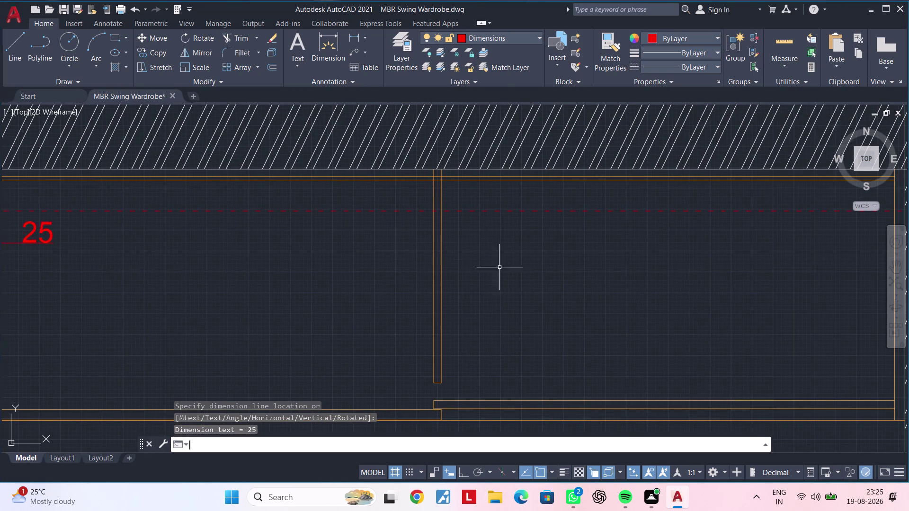
scroll(up, 3)
click(429, 249)
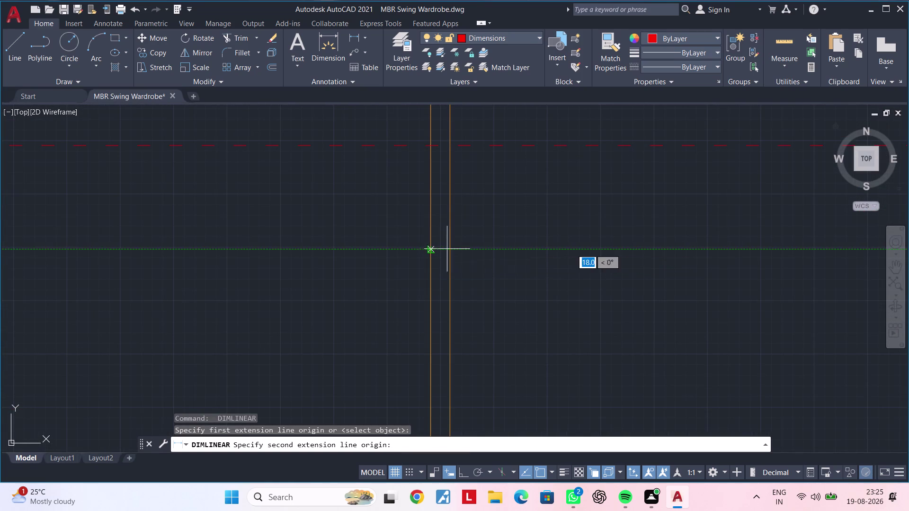
click(451, 248)
click(443, 248)
scroll(down, 3)
middle_drag(538, 266, 465, 223)
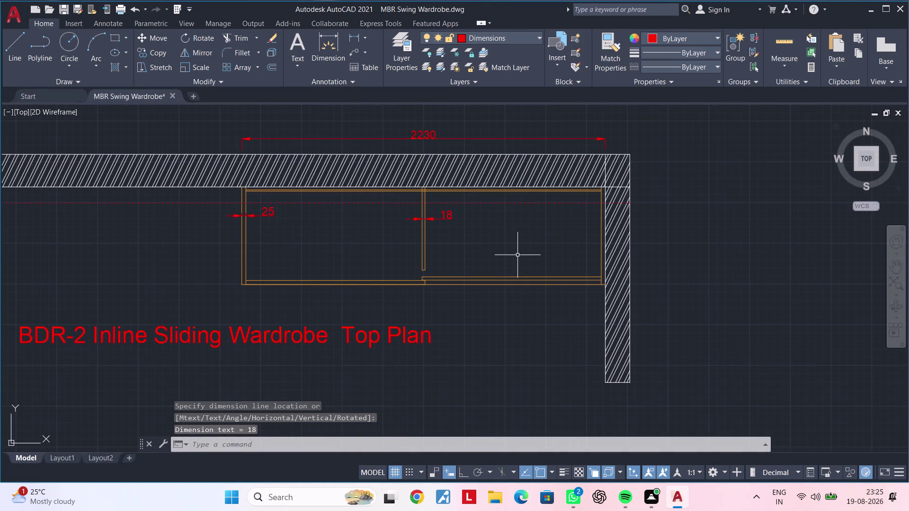
middle_drag(571, 257, 488, 259)
scroll(up, 3)
key(space)
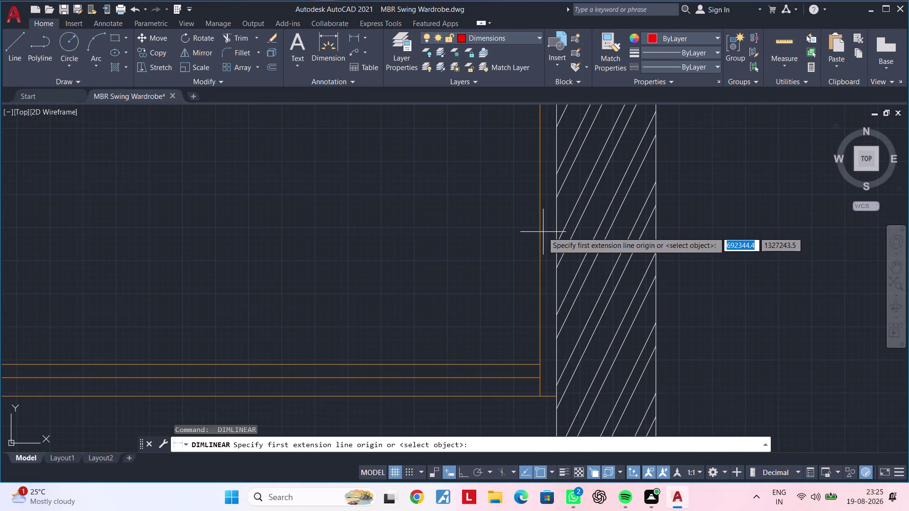
click(541, 227)
click(555, 224)
click(520, 230)
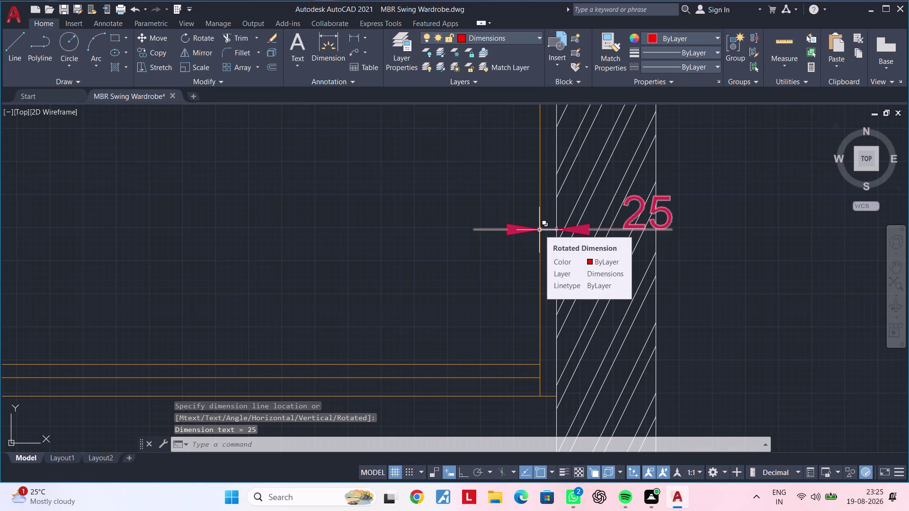
Add the 600 overall depth dimension from the wardrobe's top to its front edge.
scroll(down, 3)
middle_drag(534, 230, 382, 242)
scroll(down, 3)
key(space)
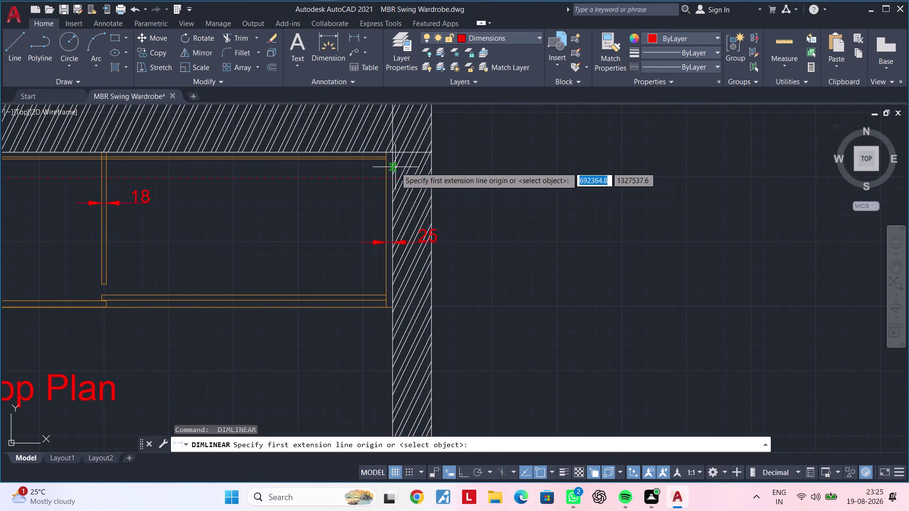
scroll(up, 3)
scroll(up, 3)
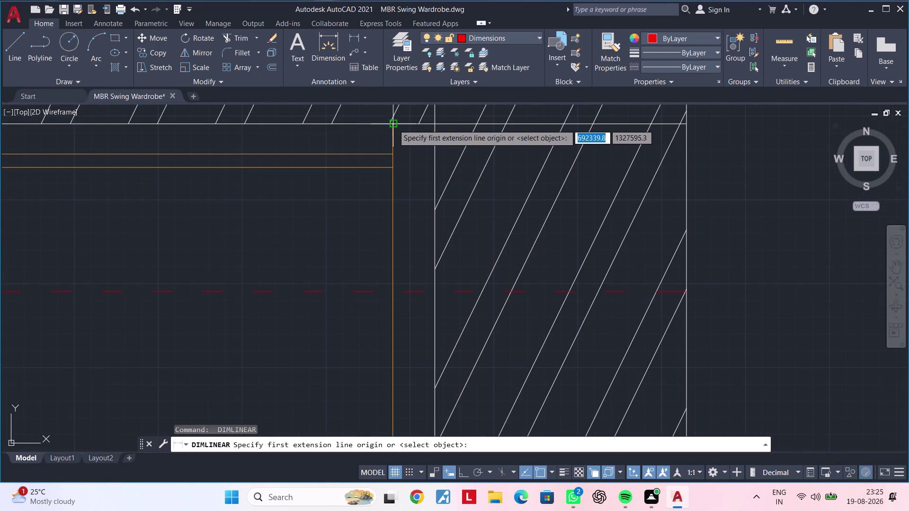
click(394, 125)
scroll(down, 3)
middle_drag(400, 246, 401, 153)
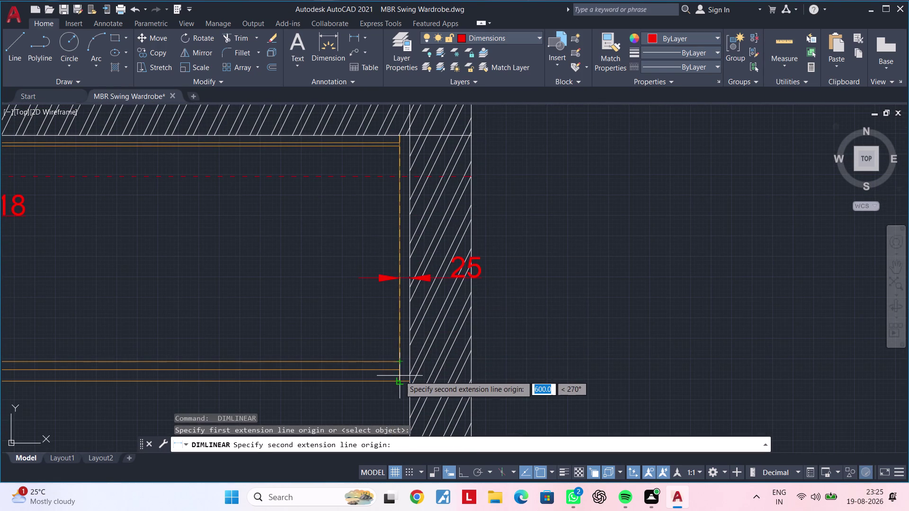
click(398, 379)
click(543, 380)
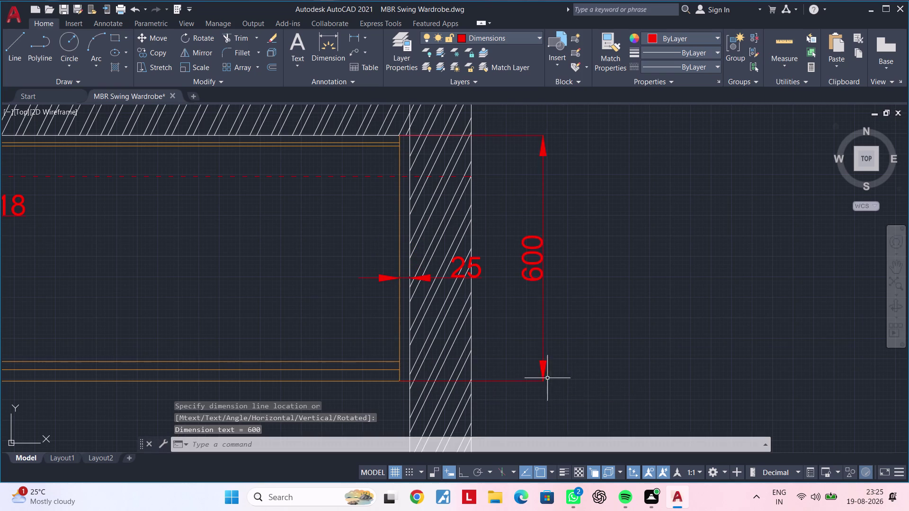
middle_drag(617, 354, 620, 290)
click(522, 315)
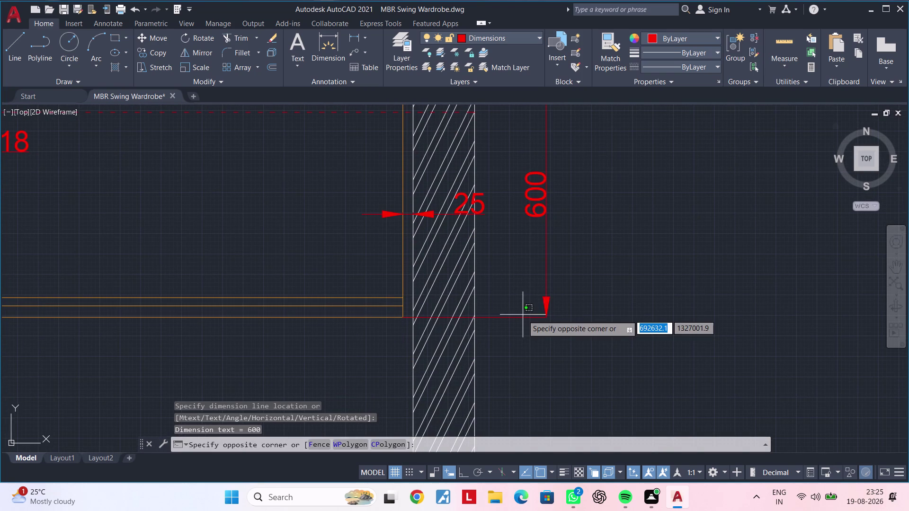
Stretch both extension points of the 600 dimension onto the wall line.
click(522, 318)
click(404, 318)
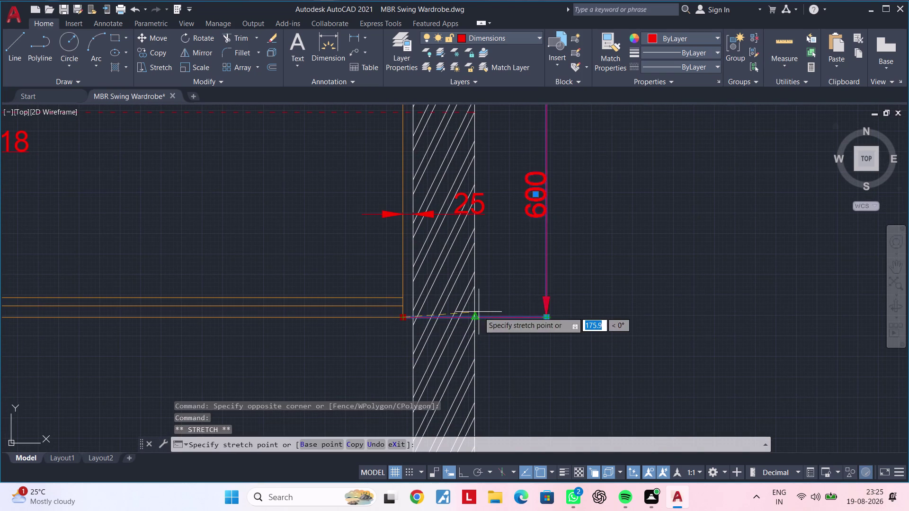
click(496, 312)
middle_drag(516, 271, 501, 425)
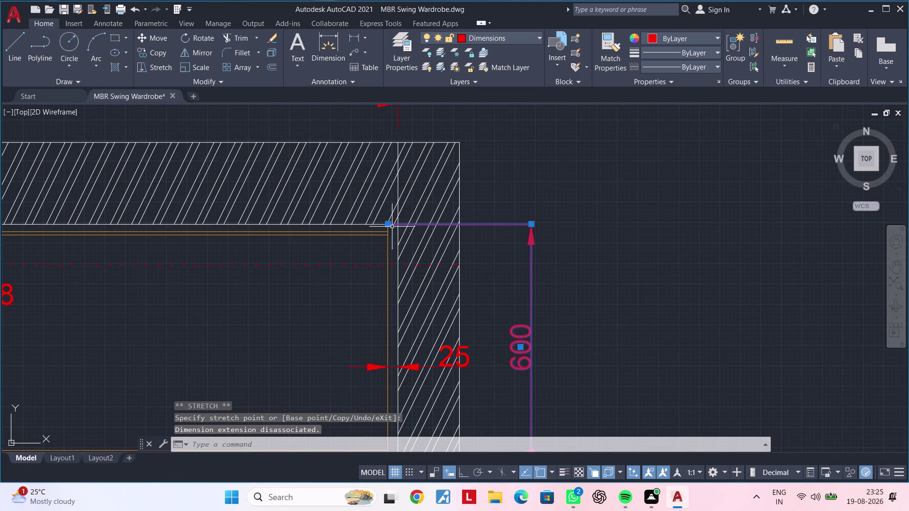
click(389, 223)
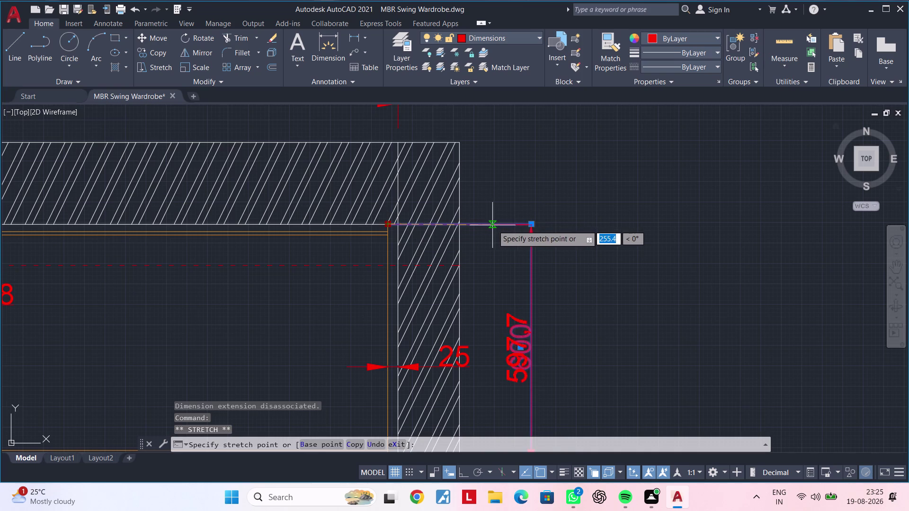
click(493, 225)
scroll(down, 3)
middle_drag(510, 277, 585, 198)
Select the 18 partition dimension and grab it to reposition.
key(space)
middle_drag(397, 306, 521, 270)
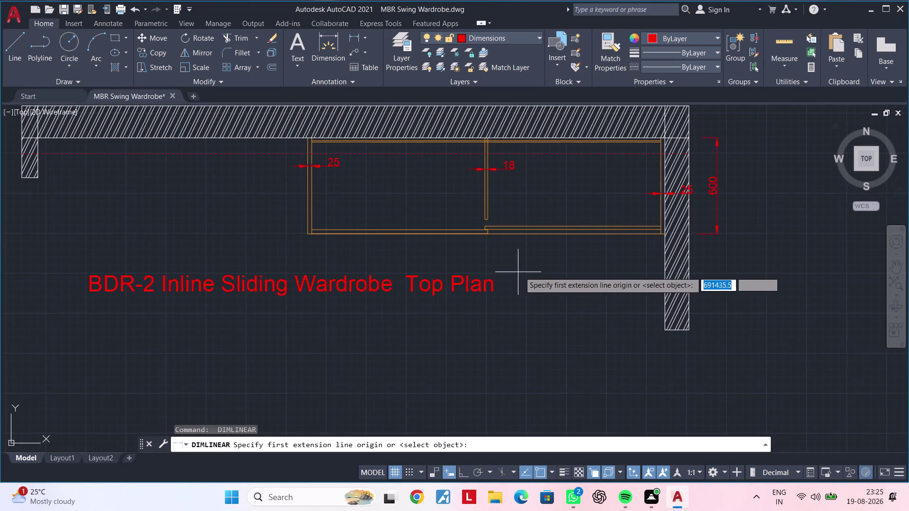
scroll(down, 3)
middle_drag(529, 271, 499, 267)
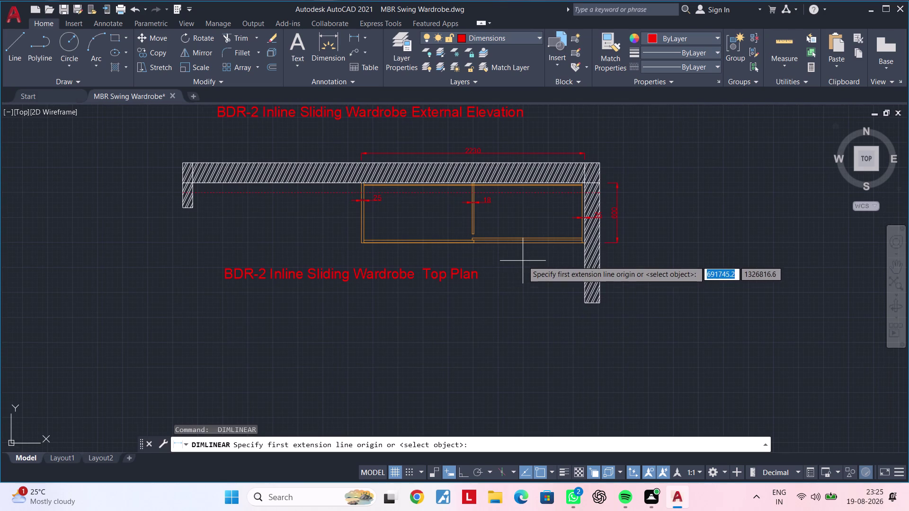
middle_drag(516, 271, 537, 346)
scroll(up, 3)
middle_drag(496, 270, 561, 303)
key(space)
key(space)
click(519, 241)
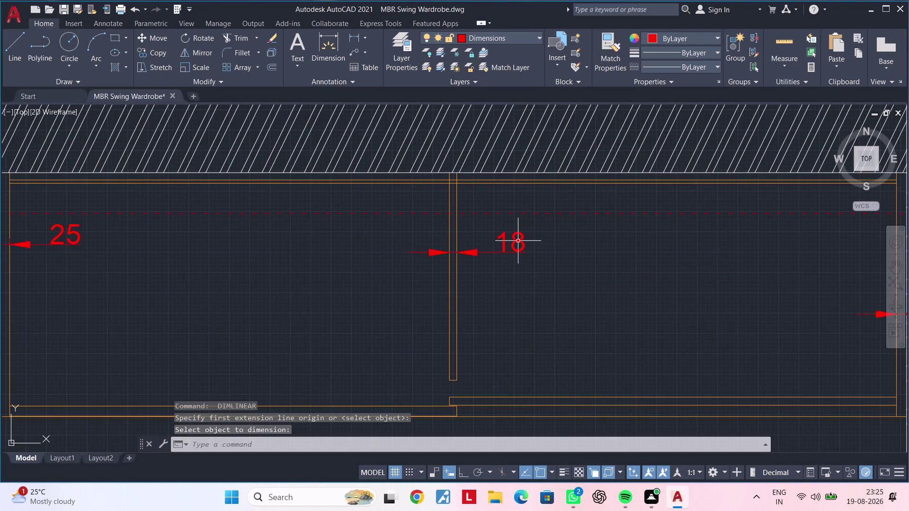
click(520, 241)
click(513, 242)
scroll(up, 3)
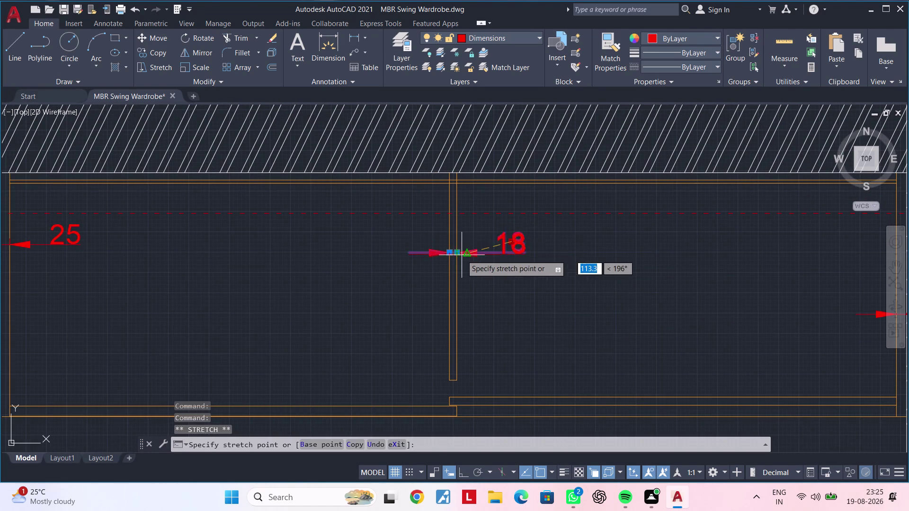
scroll(up, 3)
Drag the 25 dimension's text grip to a clear spot beside the panel.
click(437, 247)
scroll(down, 3)
middle_drag(201, 281, 541, 273)
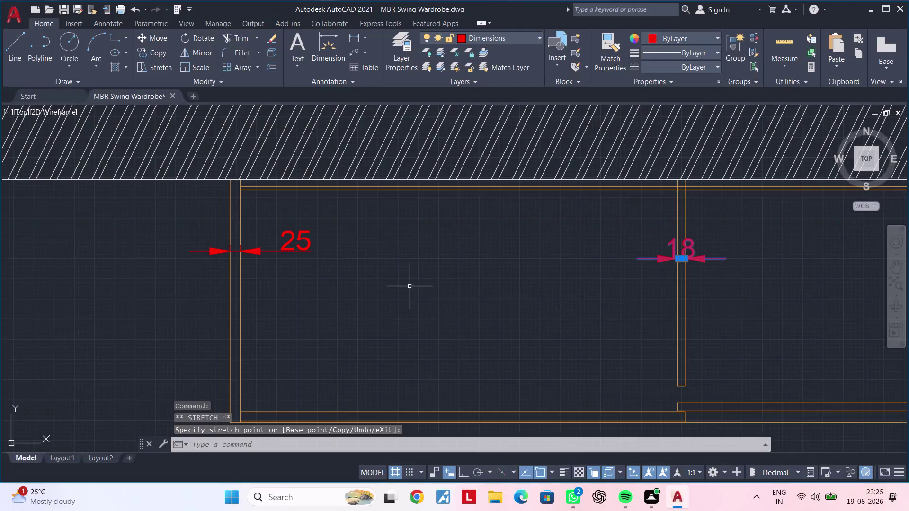
scroll(up, 3)
click(293, 229)
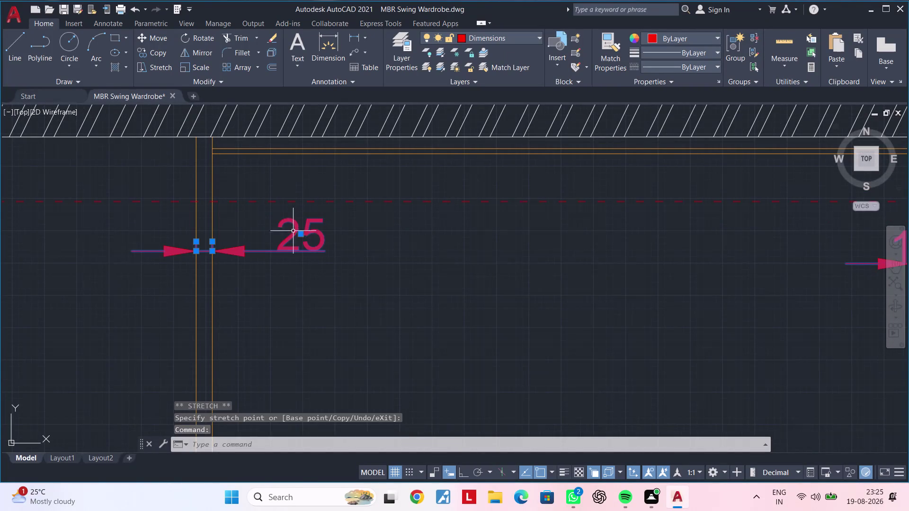
click(300, 235)
scroll(up, 3)
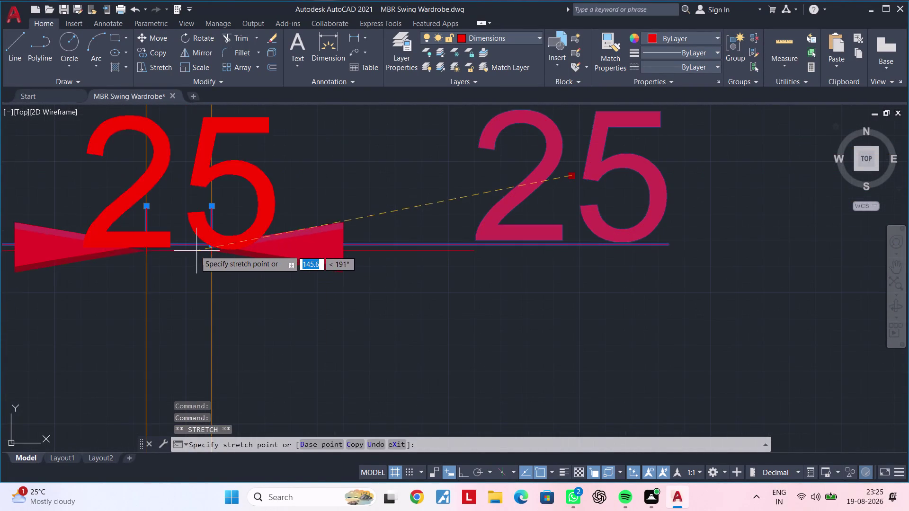
click(181, 244)
scroll(down, 3)
scroll(down, 3)
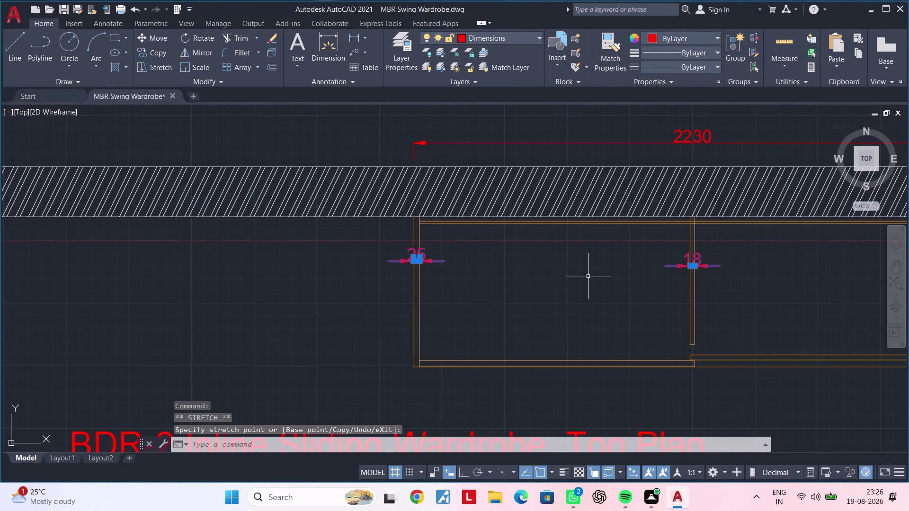
Reselect the 25 dimension and stretch its text to the final position.
middle_drag(591, 277, 271, 259)
middle_drag(595, 261, 454, 252)
scroll(up, 3)
scroll(up, 3)
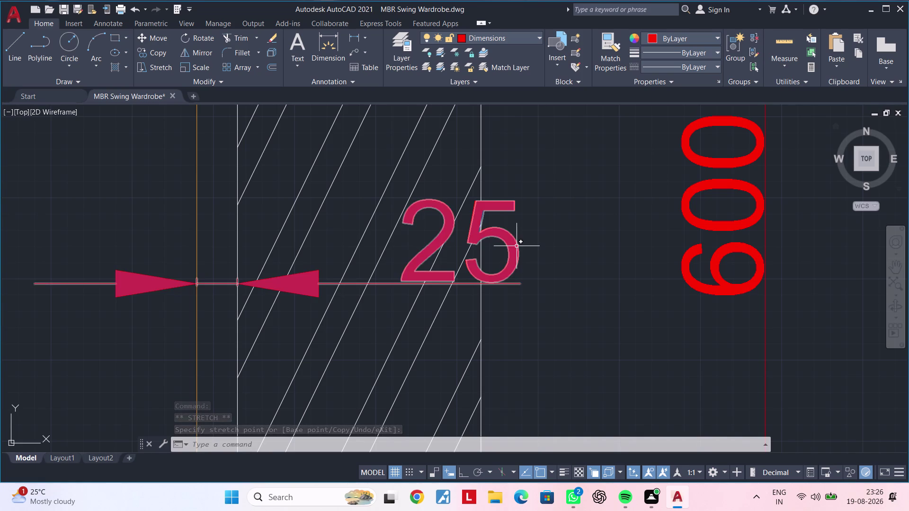
click(516, 246)
click(463, 242)
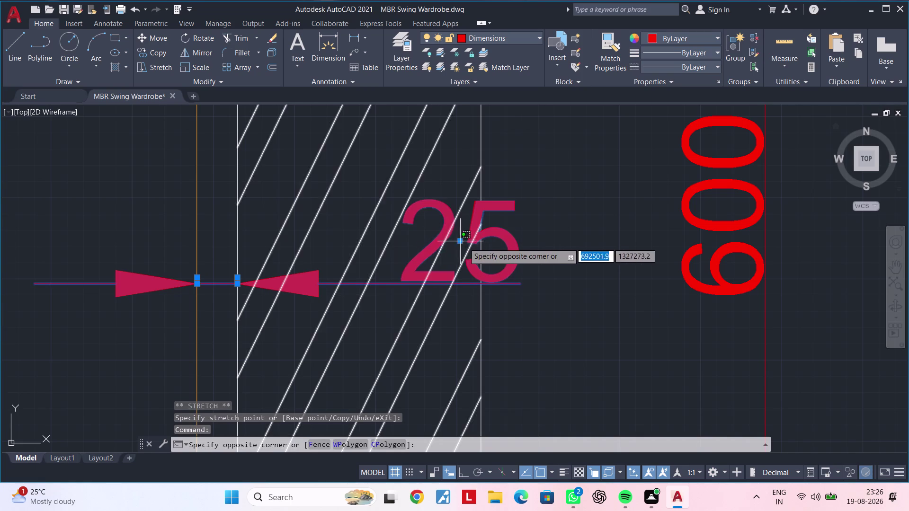
click(458, 244)
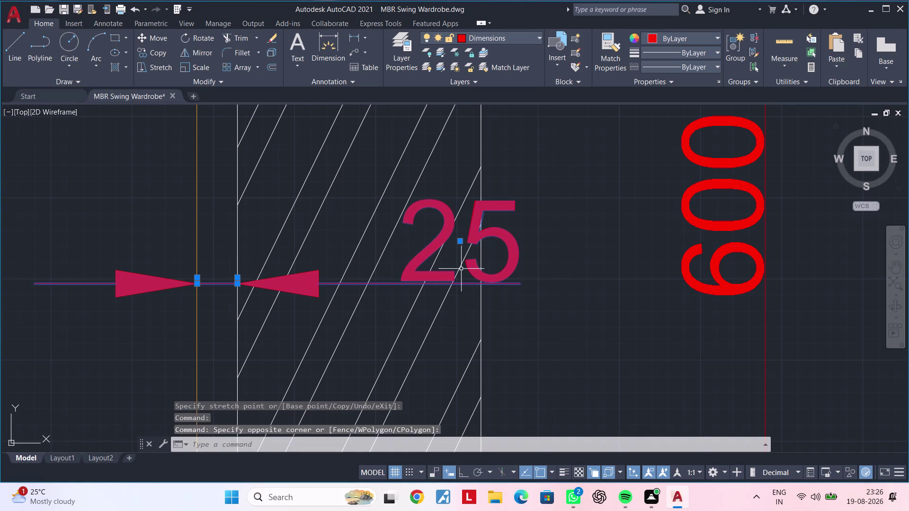
click(463, 242)
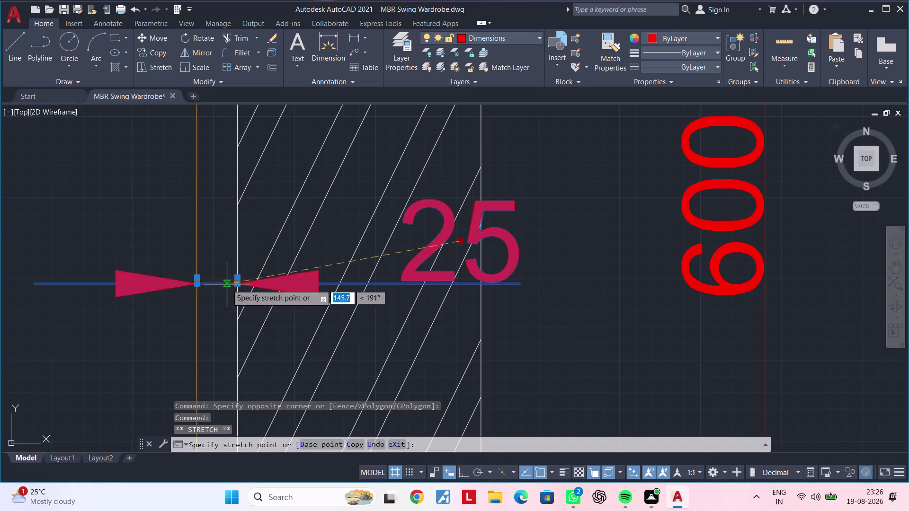
click(218, 285)
scroll(down, 3)
scroll(down, 3)
middle_drag(438, 280, 491, 269)
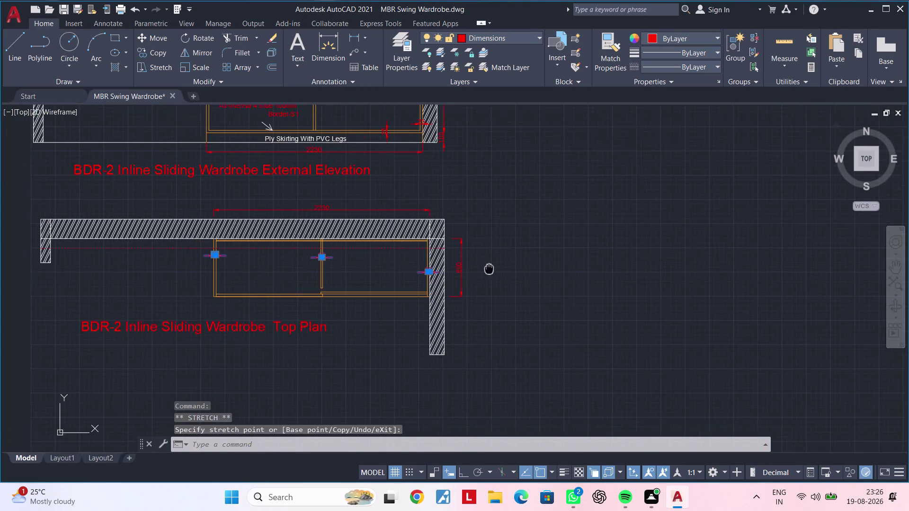
Clear the selection and review the BDR-2 top plan and its external and internal elevations.
middle_drag(491, 269, 489, 305)
key(Escape)
scroll(up, 3)
key(Escape)
scroll(down, 3)
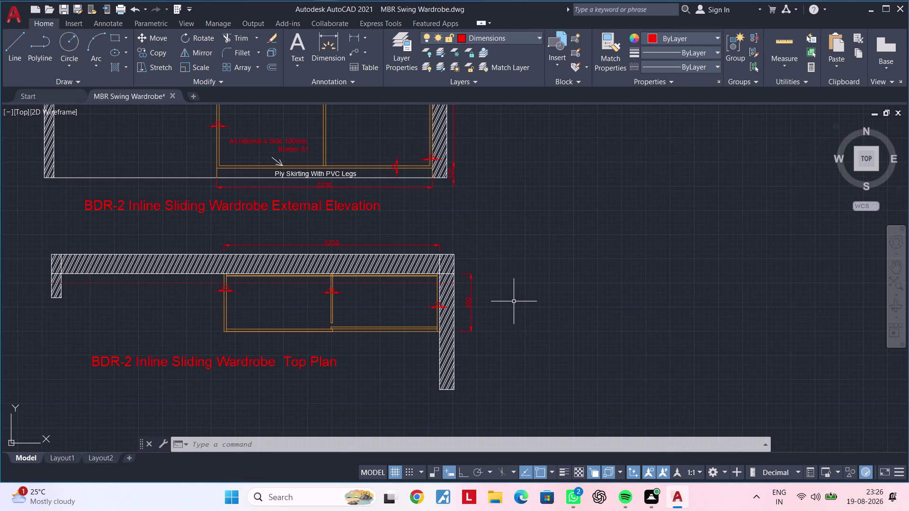
scroll(down, 3)
middle_drag(541, 287, 433, 414)
scroll(up, 3)
middle_drag(570, 221, 558, 260)
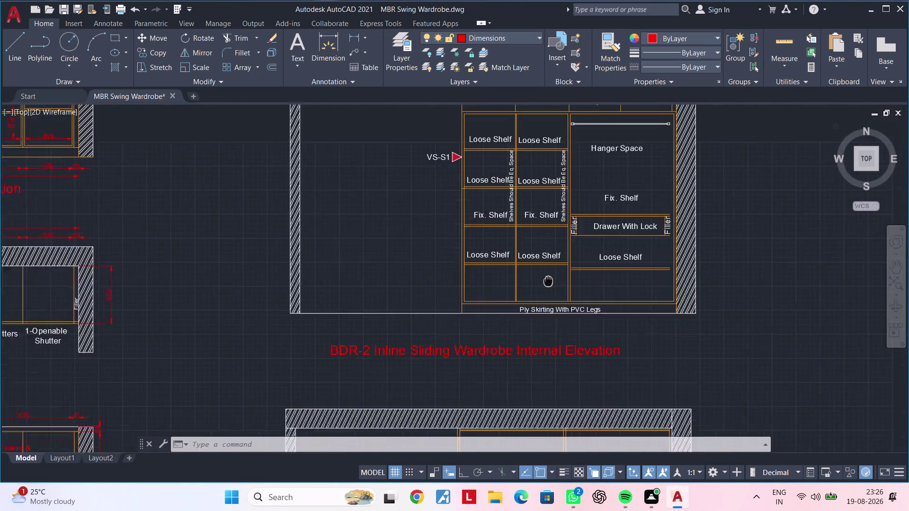
middle_drag(557, 261, 514, 369)
middle_drag(525, 355, 525, 326)
key(Escape)
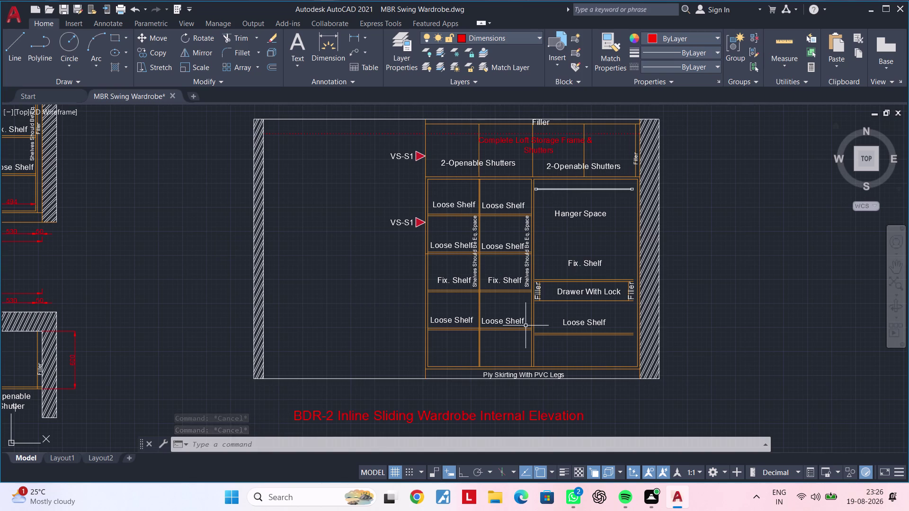
scroll(down, 3)
middle_drag(232, 217, 477, 283)
scroll(up, 3)
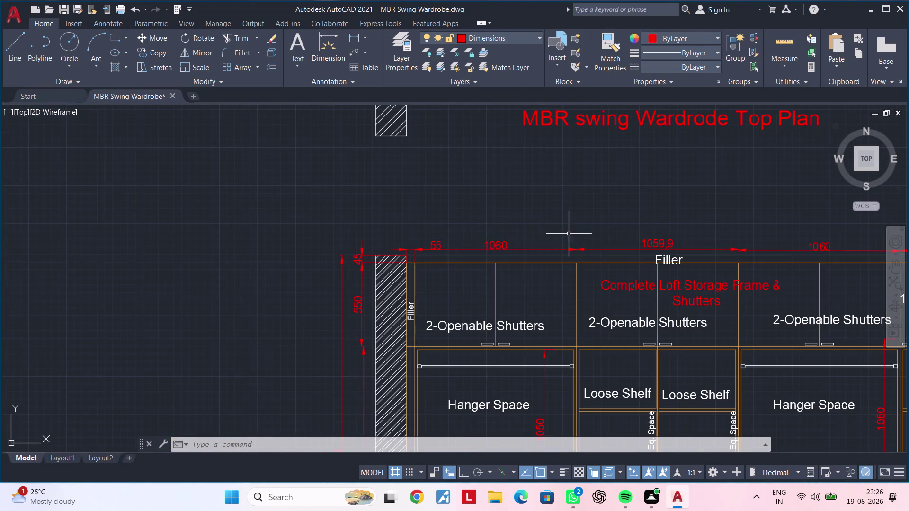
Pan over to the MBR swing wardrobe top plan and its dimensions.
middle_drag(567, 235, 363, 416)
scroll(down, 3)
scroll(up, 3)
middle_drag(411, 318, 411, 294)
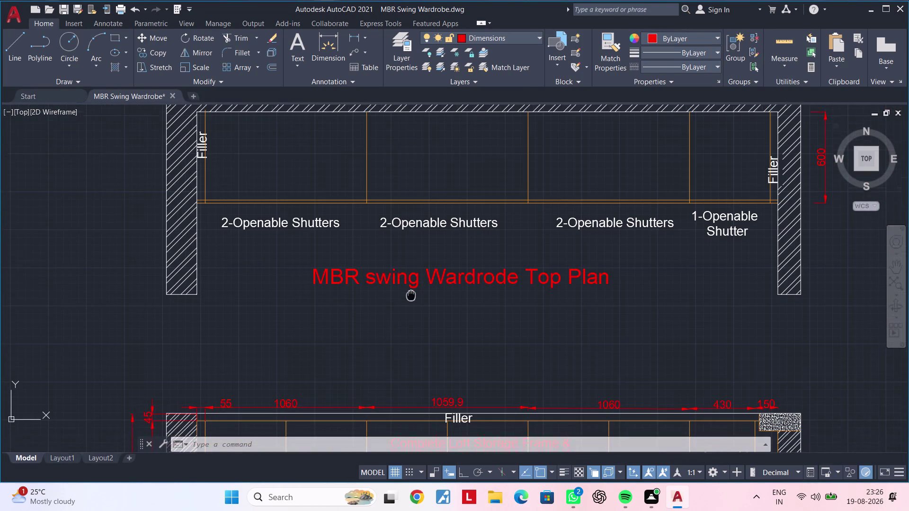
middle_drag(411, 295, 413, 275)
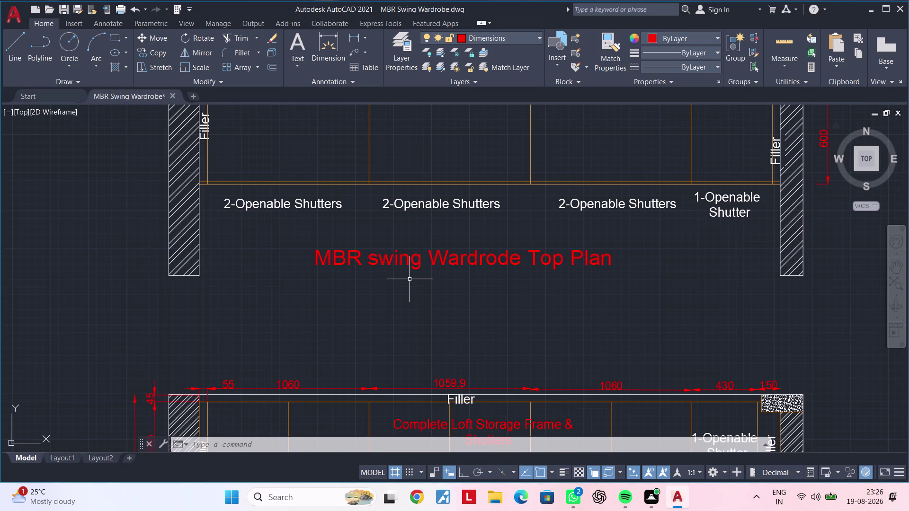
middle_drag(411, 279, 413, 355)
middle_drag(453, 229, 448, 258)
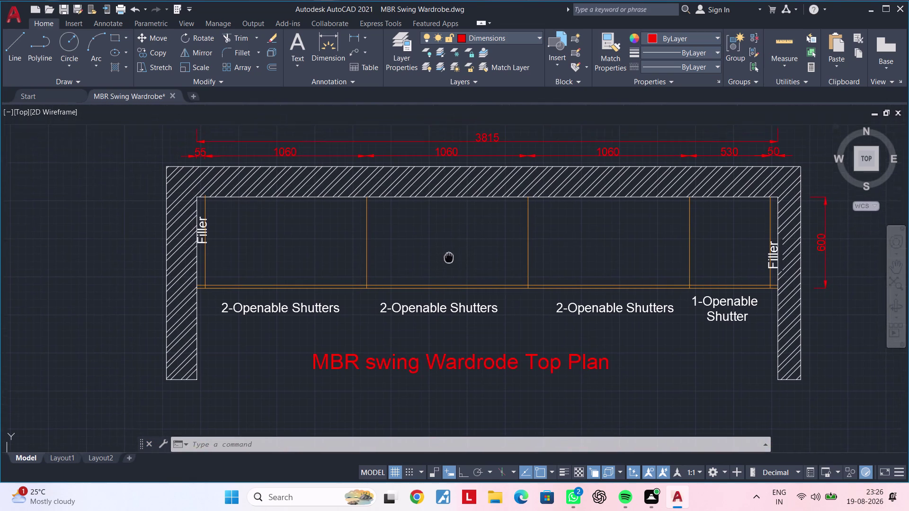
middle_drag(449, 258, 446, 266)
scroll(down, 3)
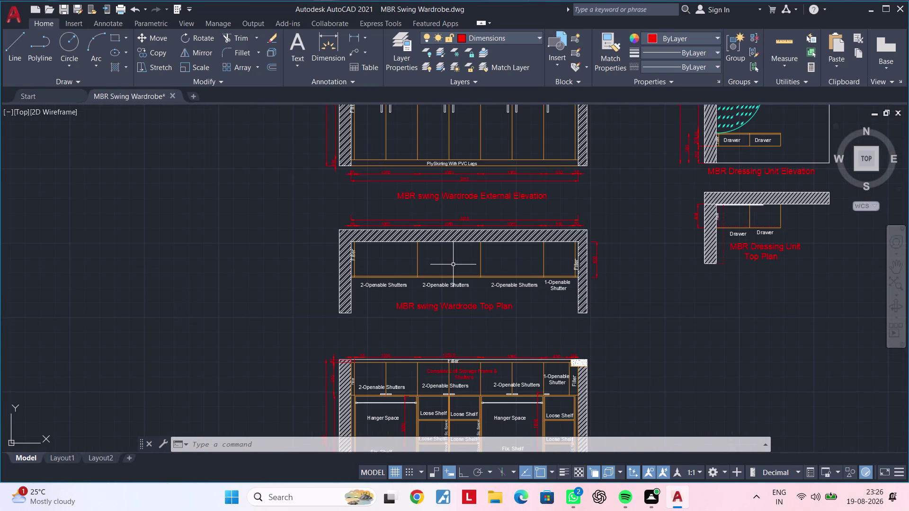
Survey the MBR external and internal elevations, including loft, hanger and shelf areas.
middle_drag(455, 262, 437, 386)
middle_drag(453, 309, 459, 227)
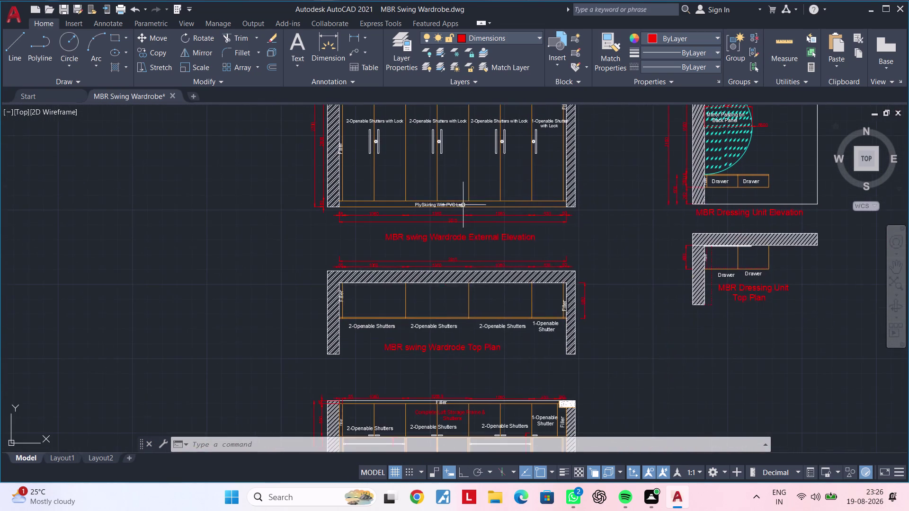
scroll(up, 3)
middle_drag(461, 284, 466, 170)
middle_drag(468, 360, 462, 162)
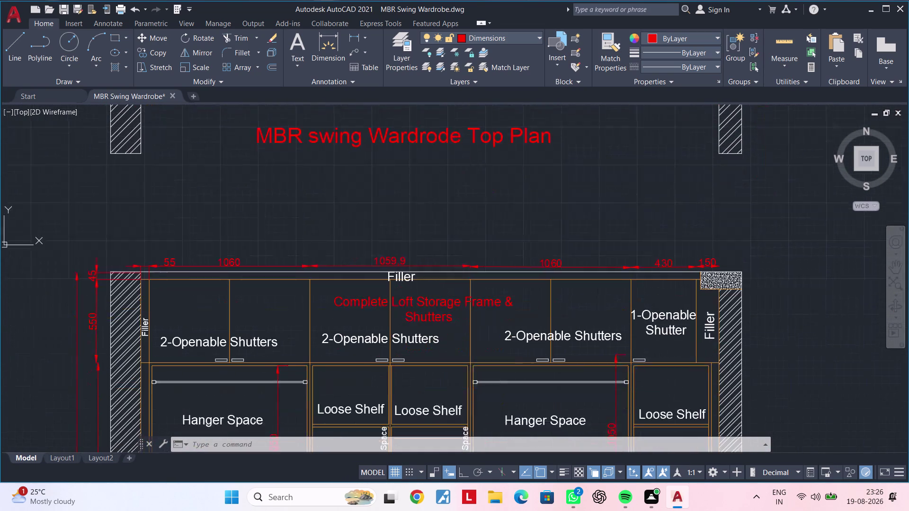
middle_drag(459, 232, 467, 100)
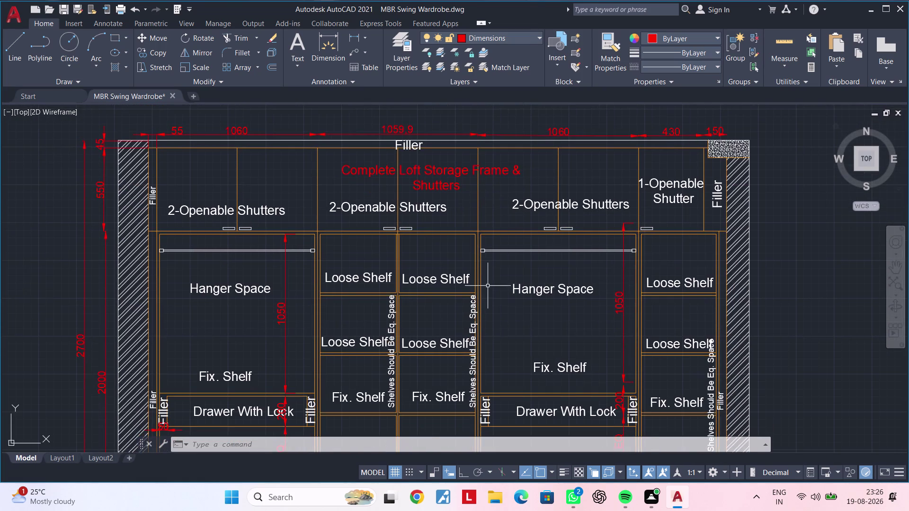
scroll(down, 3)
middle_drag(487, 289, 470, 217)
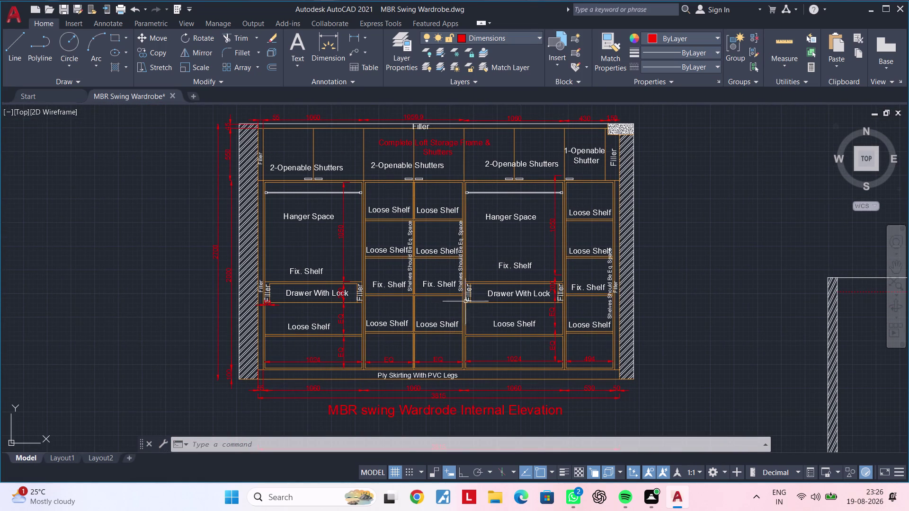
middle_drag(469, 309, 436, 409)
scroll(up, 3)
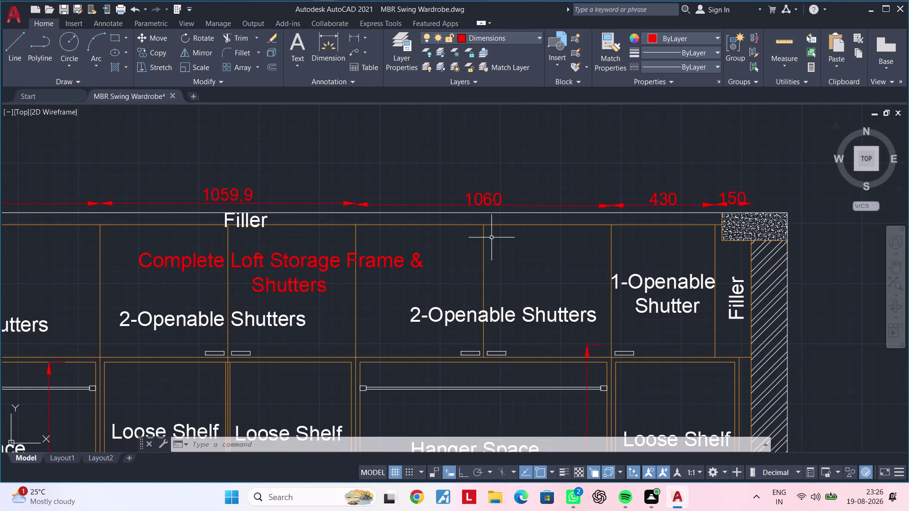
scroll(down, 3)
Return below the MBR top plan to show the 1115, 1070 and 45 dimensions.
middle_drag(507, 254, 486, 451)
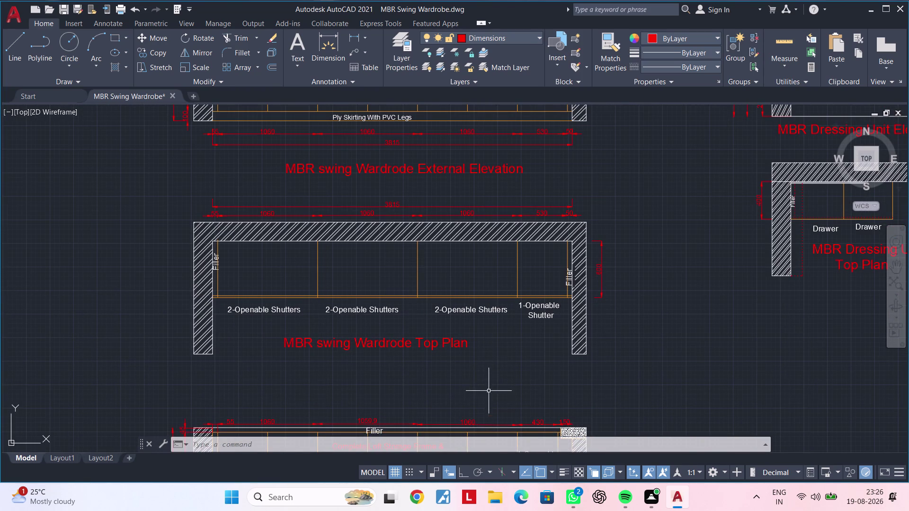
scroll(down, 3)
middle_drag(483, 356, 488, 150)
scroll(down, 3)
middle_drag(539, 369, 527, 226)
scroll(up, 3)
middle_drag(478, 282, 528, 67)
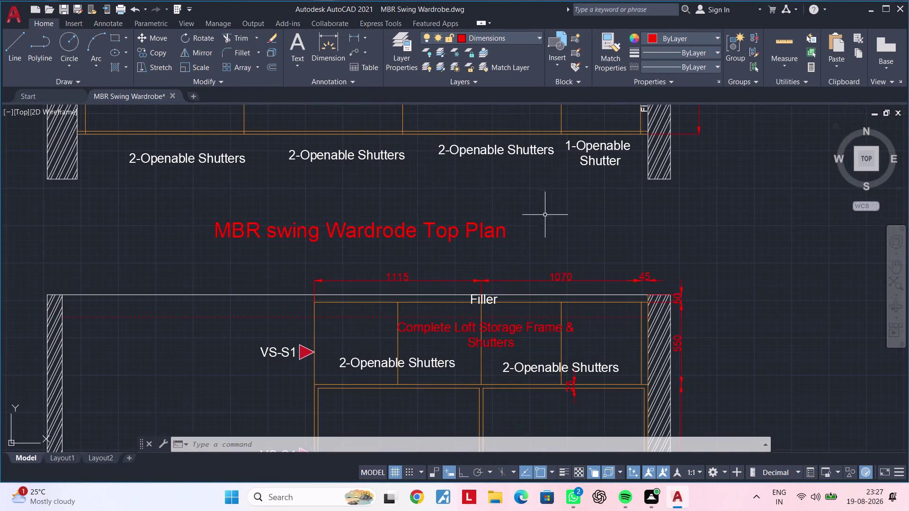
middle_drag(541, 224, 529, 180)
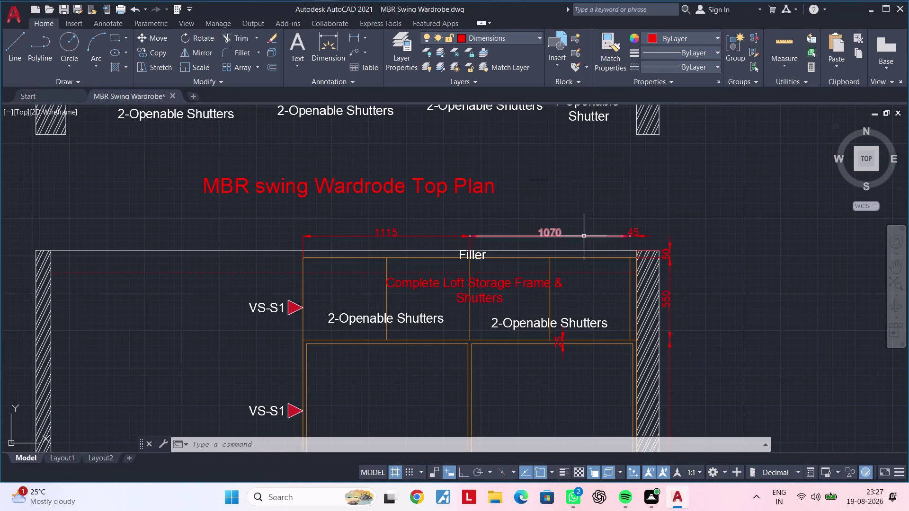
scroll(up, 3)
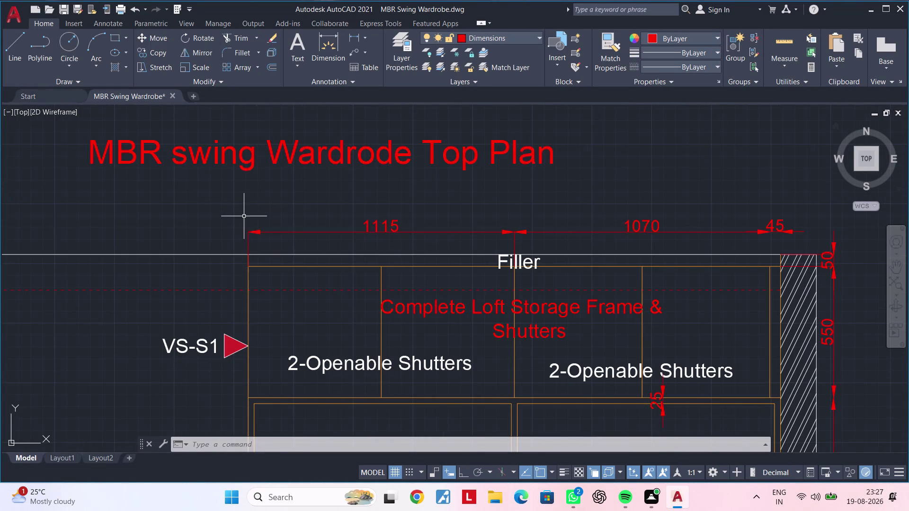
Select the 1070, 45 and 1115 width dimensions with selection windows.
click(243, 217)
click(806, 239)
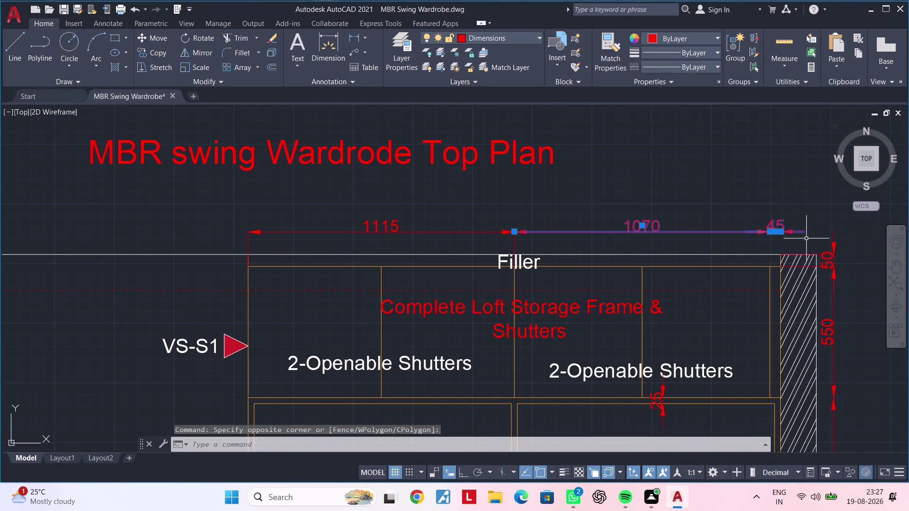
click(414, 230)
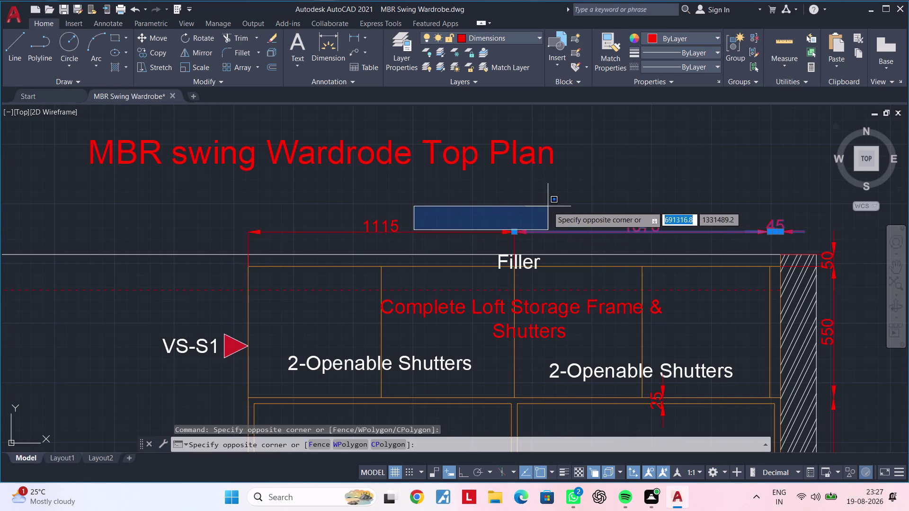
click(333, 234)
middle_drag(488, 217, 328, 217)
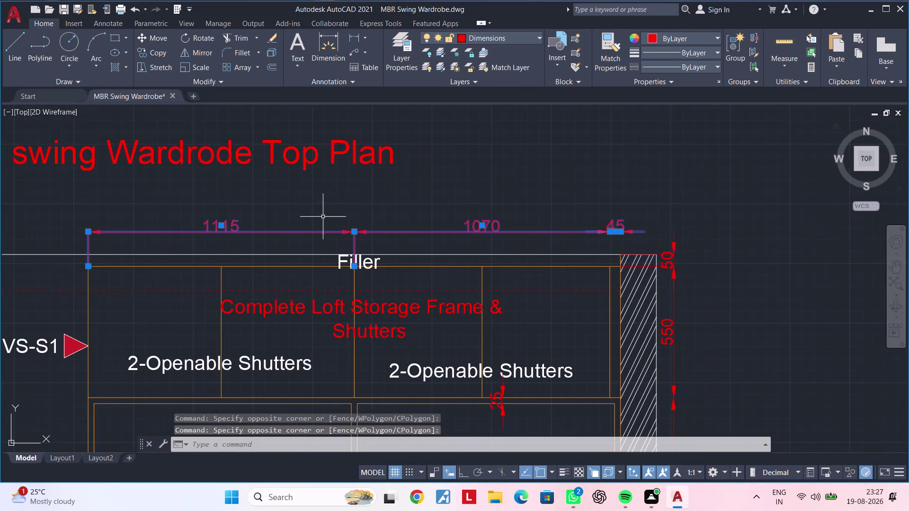
Copy the three dimensions onto the top corner of the BDR-2 internal elevation.
text(CO)
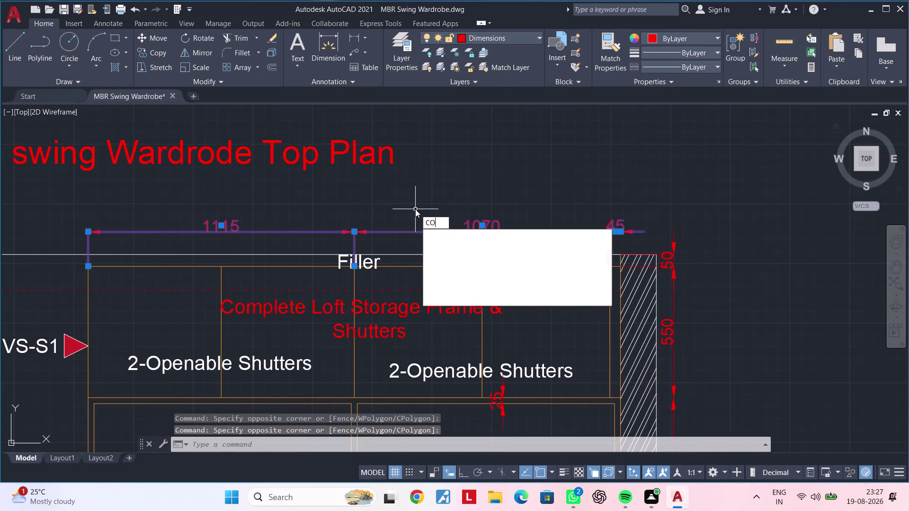
key(space)
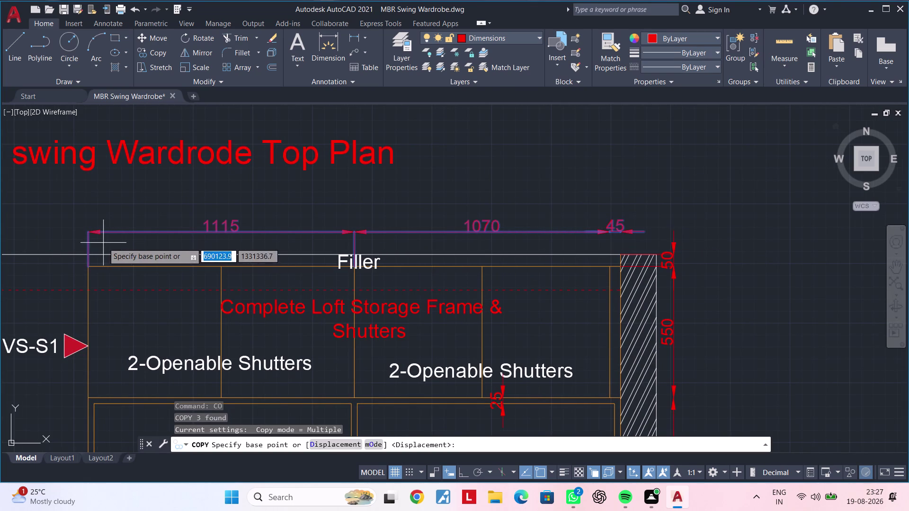
click(87, 234)
scroll(down, 3)
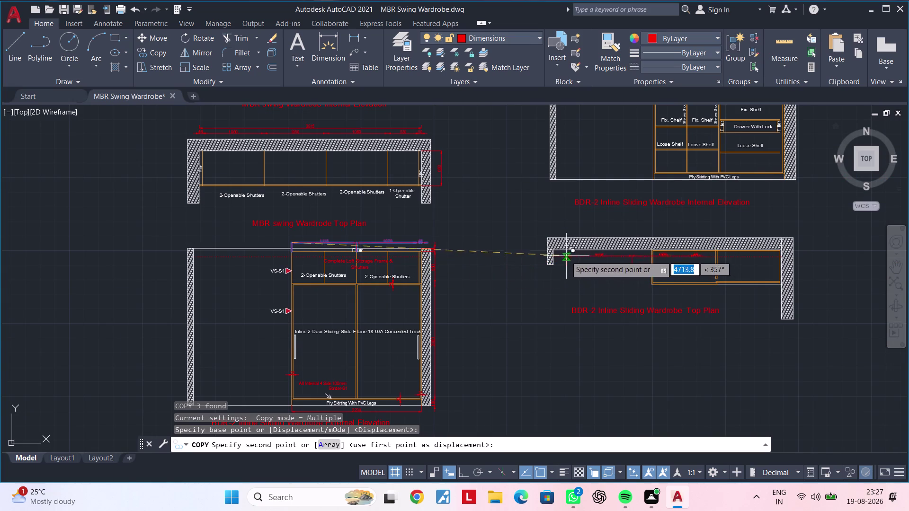
middle_drag(556, 215, 473, 385)
scroll(up, 3)
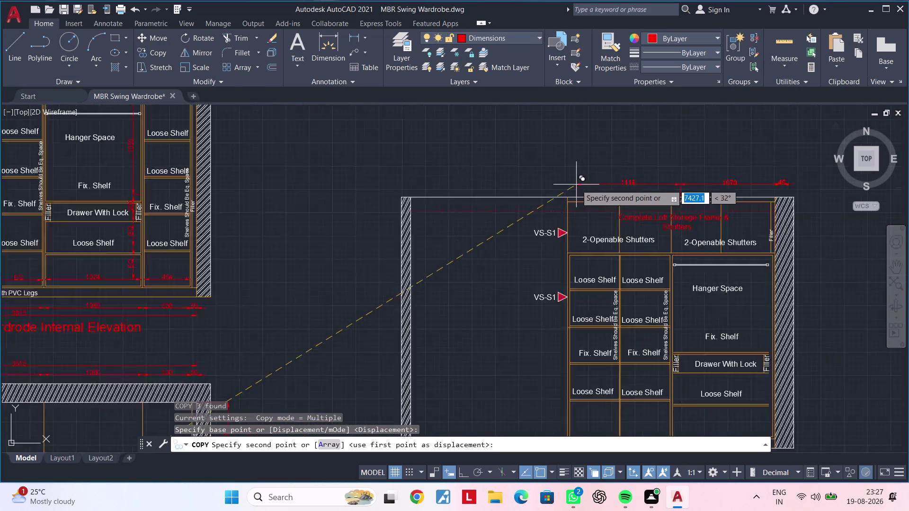
scroll(up, 3)
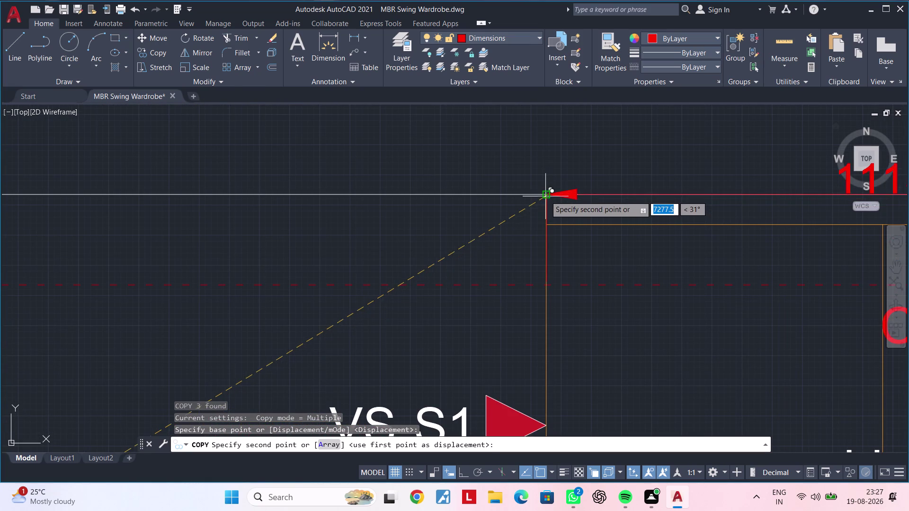
click(544, 156)
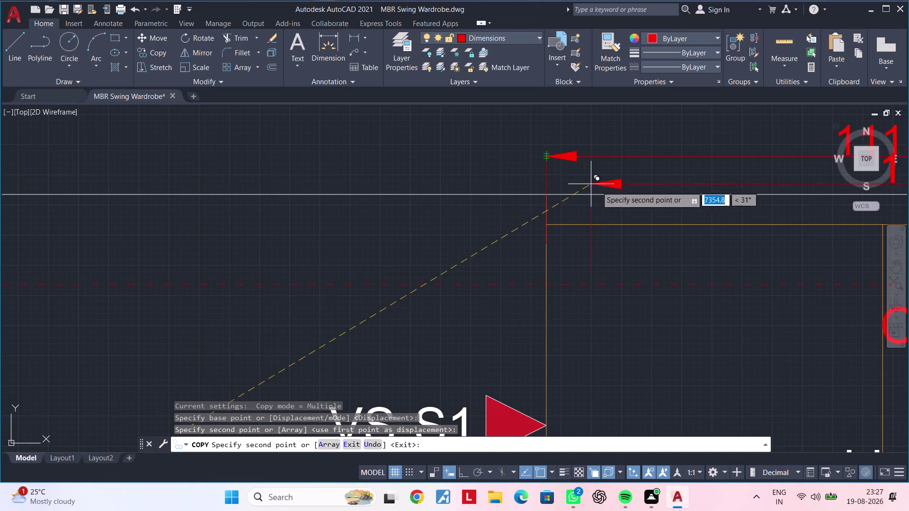
scroll(down, 3)
middle_drag(611, 198, 347, 198)
middle_drag(653, 216, 318, 211)
key(Escape)
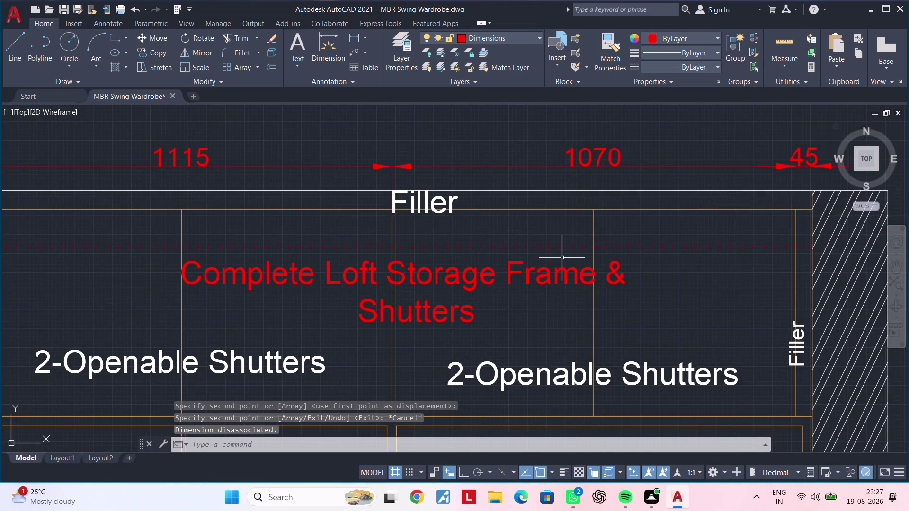
Inspect the copied width chain across the internal elevation and clear pending commands.
scroll(down, 3)
middle_drag(586, 258, 390, 251)
scroll(down, 3)
middle_drag(497, 289, 499, 263)
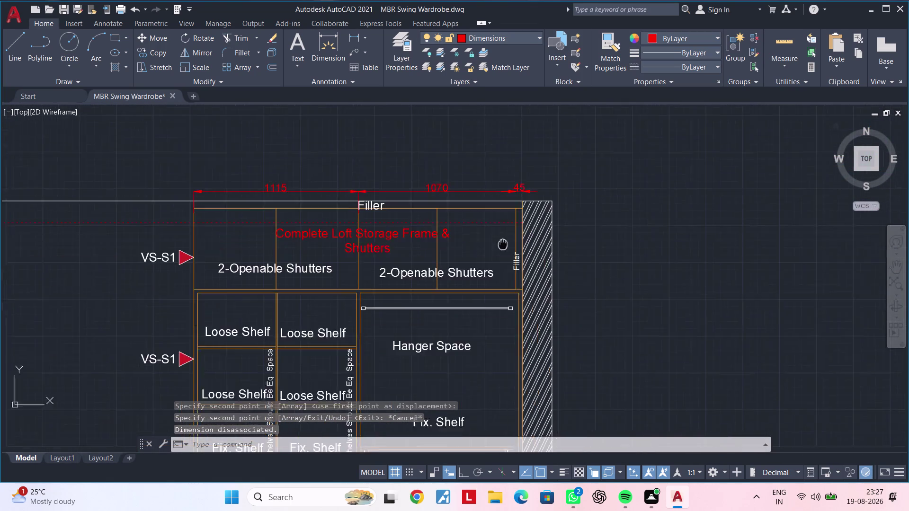
middle_drag(498, 263, 531, 195)
scroll(down, 3)
middle_drag(523, 238, 541, 198)
key(Escape)
key(Escape)
key(Escape)
key(Escape)
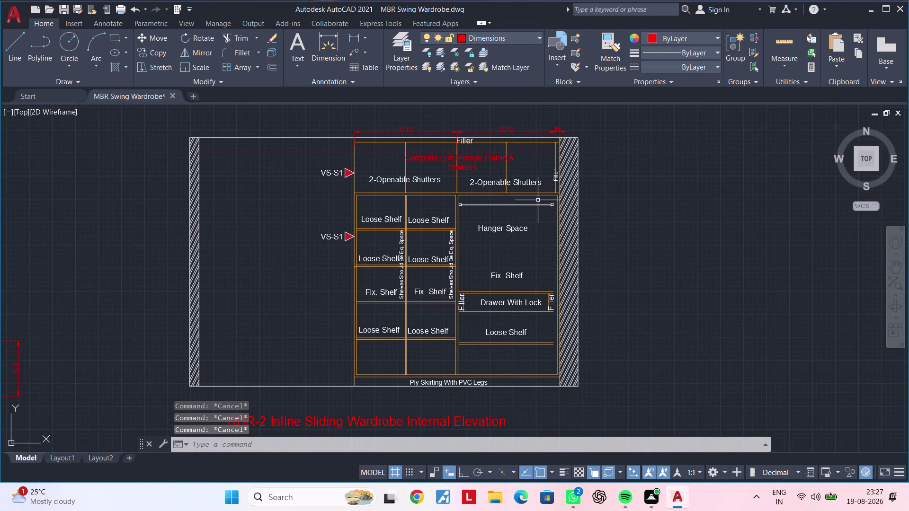
key(Escape)
key(Escape)
Select the 50, 550, 2000 and 100 height dimensions on the sliding elevation.
scroll(down, 3)
middle_drag(449, 233, 560, 224)
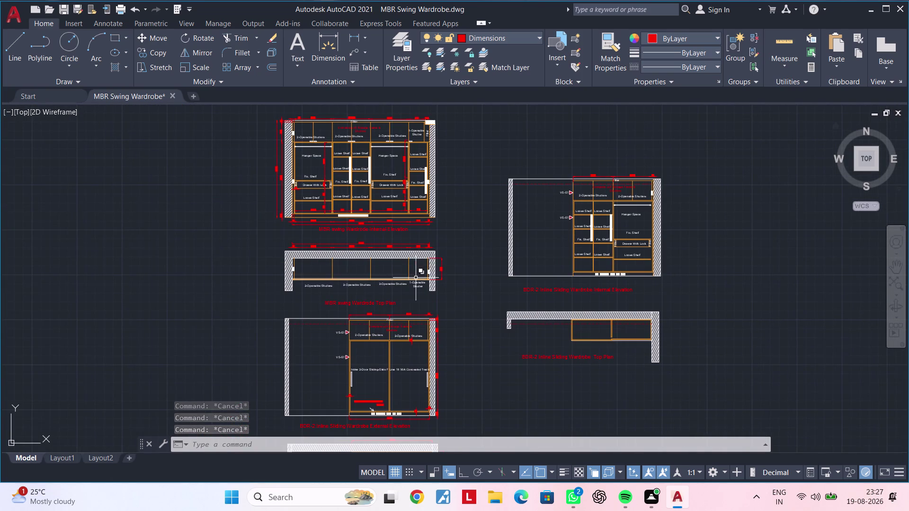
middle_drag(416, 277, 421, 177)
scroll(up, 3)
scroll(up, 3)
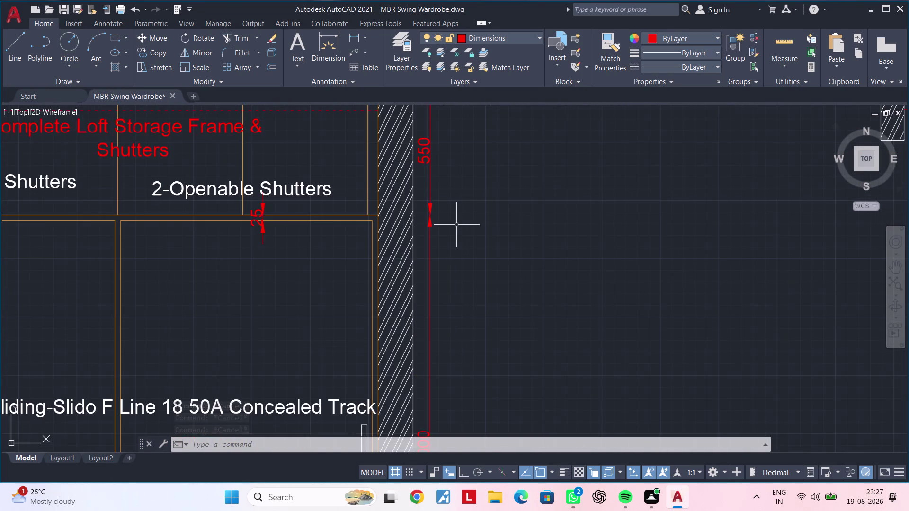
middle_drag(456, 231, 448, 330)
click(421, 179)
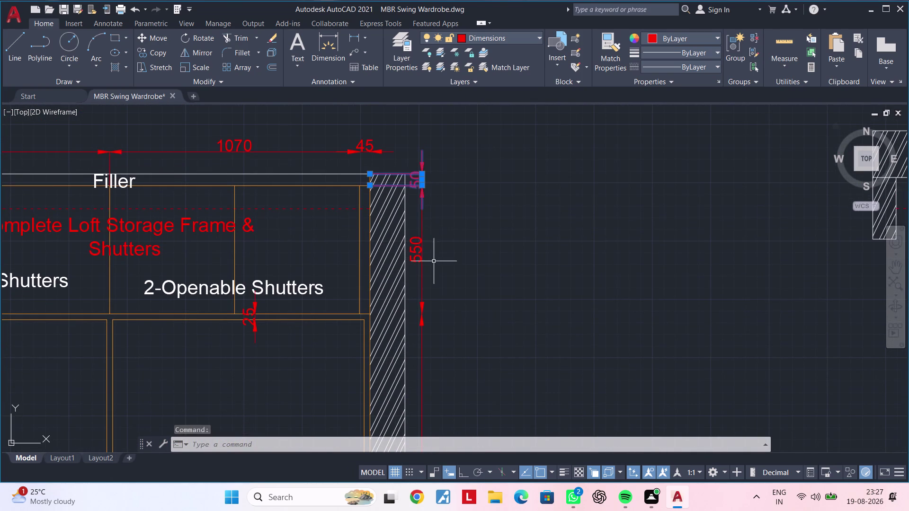
click(419, 249)
scroll(down, 3)
middle_drag(466, 290, 458, 144)
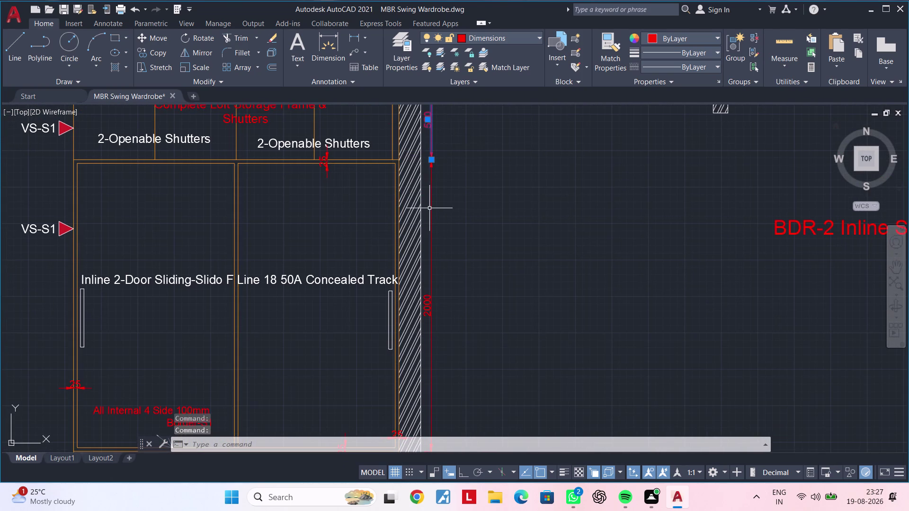
click(431, 208)
middle_drag(478, 249, 467, 36)
scroll(up, 3)
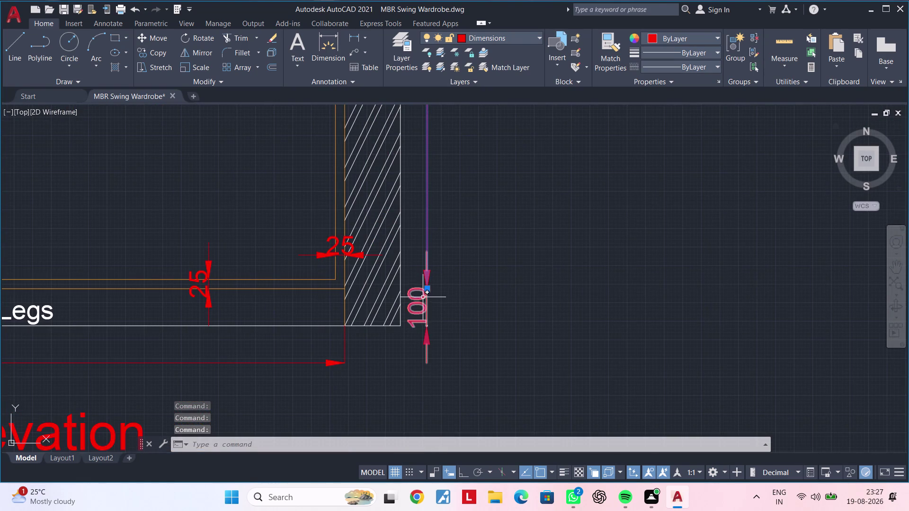
click(423, 298)
Copy them from the wall's bottom corner onto the BDR-2 internal elevation with CO.
key(c)
key(o)
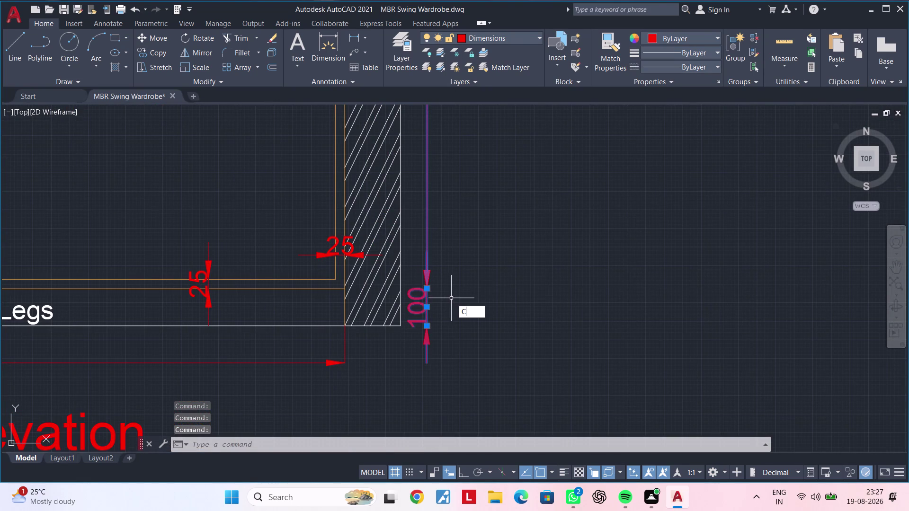
key(space)
scroll(up, 3)
click(374, 338)
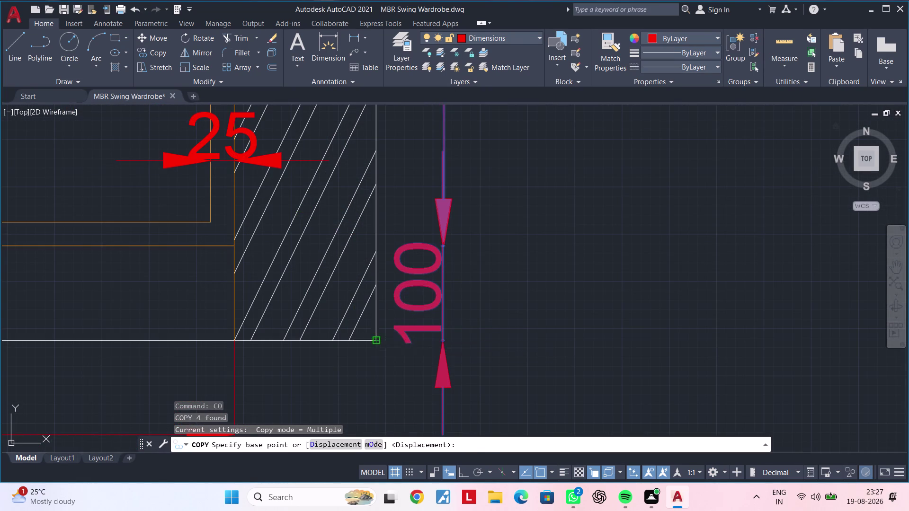
scroll(down, 3)
middle_drag(740, 265, 237, 264)
scroll(down, 3)
scroll(down, 3)
middle_drag(688, 235, 457, 370)
scroll(up, 3)
scroll(up, 3)
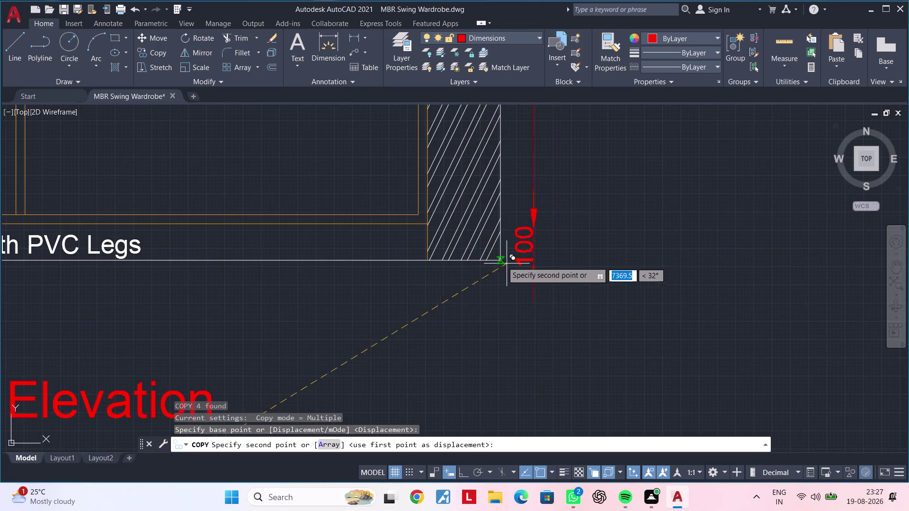
click(499, 260)
scroll(down, 3)
middle_drag(628, 272, 602, 387)
key(Escape)
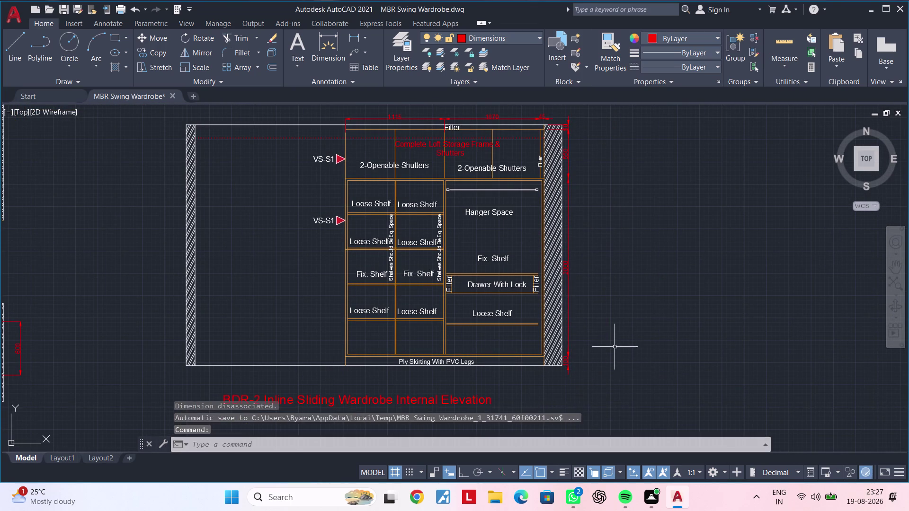
key(Escape)
key(Escape)
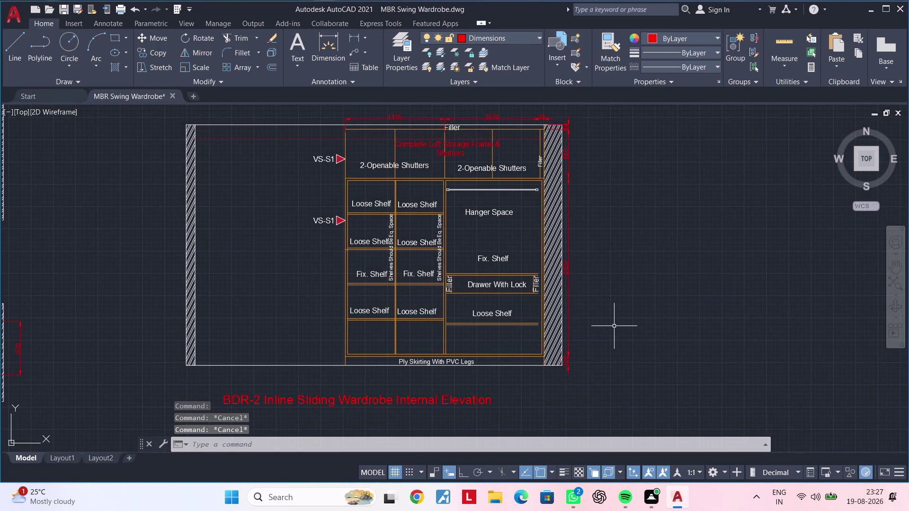
Recentre the view on the BDR-2 internal elevation.
scroll(down, 3)
middle_drag(625, 283, 640, 267)
scroll(up, 3)
scroll(down, 3)
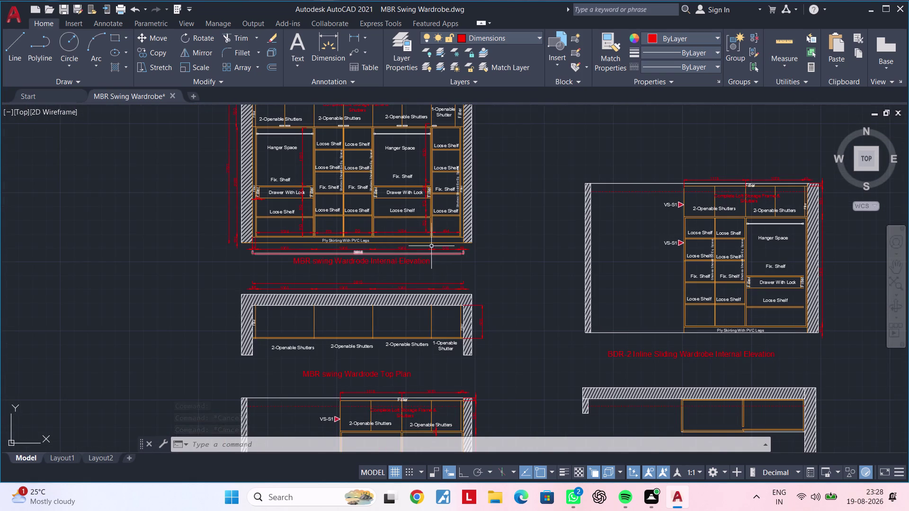
middle_drag(508, 255, 294, 269)
middle_drag(630, 254, 582, 266)
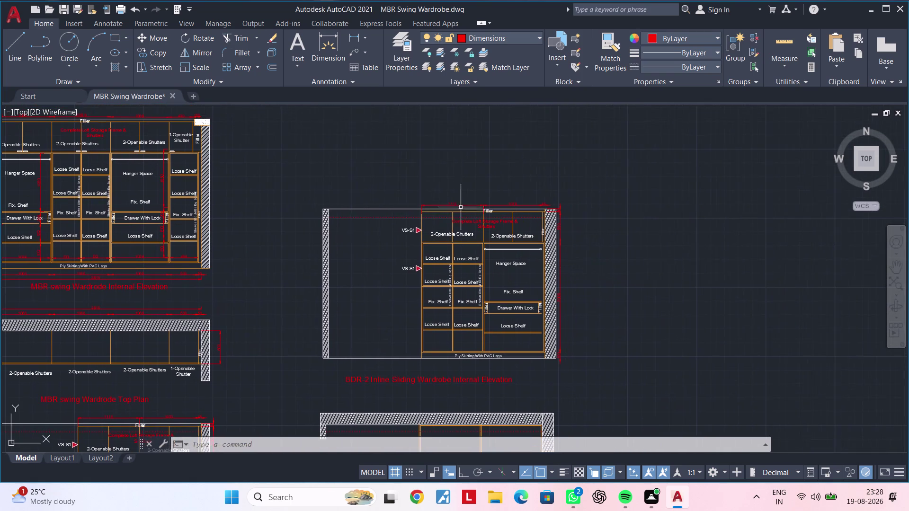
Start a dimension at a wrong point and cancel it.
click(331, 40)
scroll(up, 3)
scroll(up, 3)
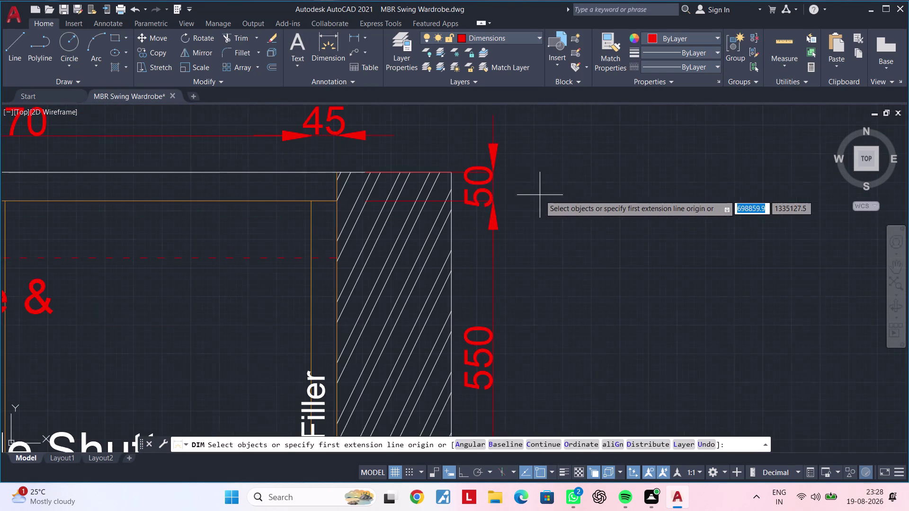
click(492, 172)
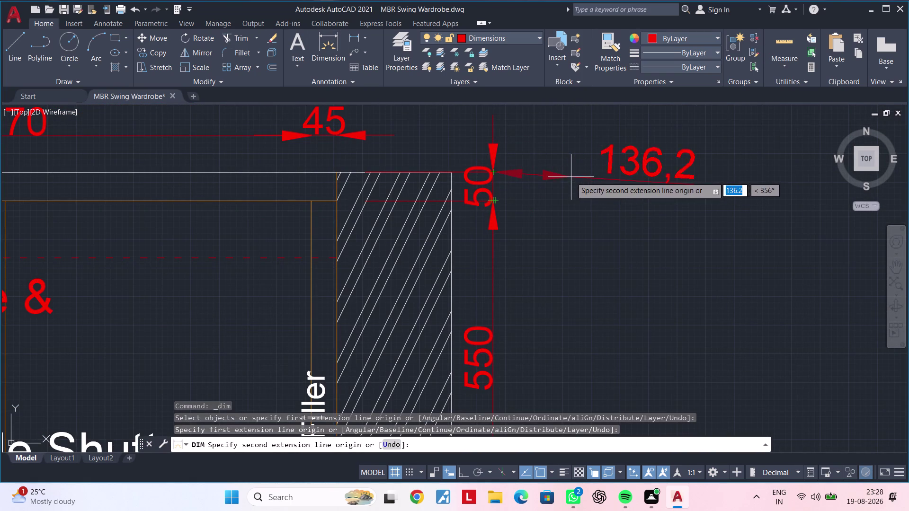
key(Escape)
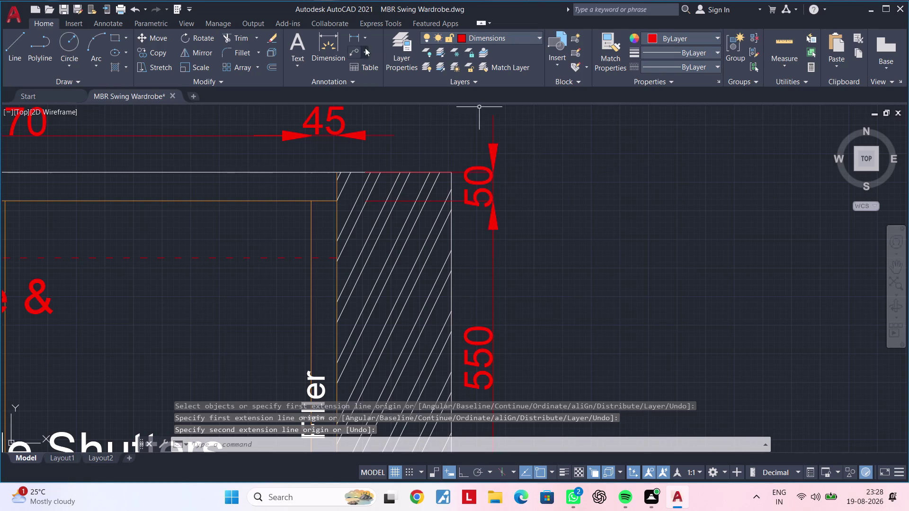
Dimension the right wall from its top end as a vertical 2700 with Ortho on.
click(330, 43)
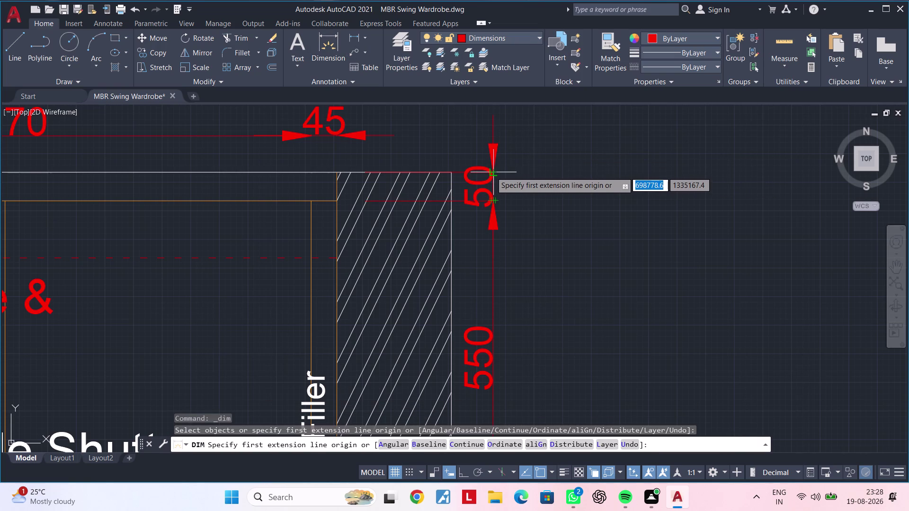
click(540, 171)
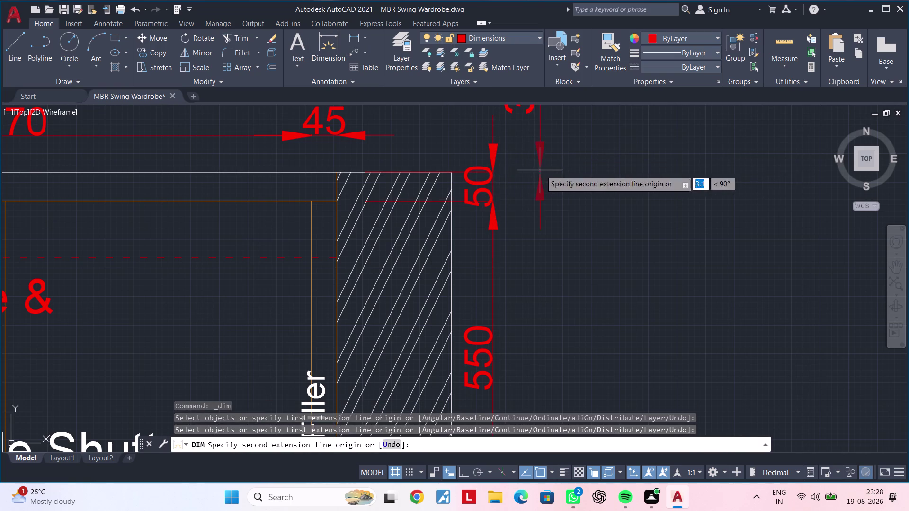
scroll(down, 3)
middle_drag(578, 312, 576, 145)
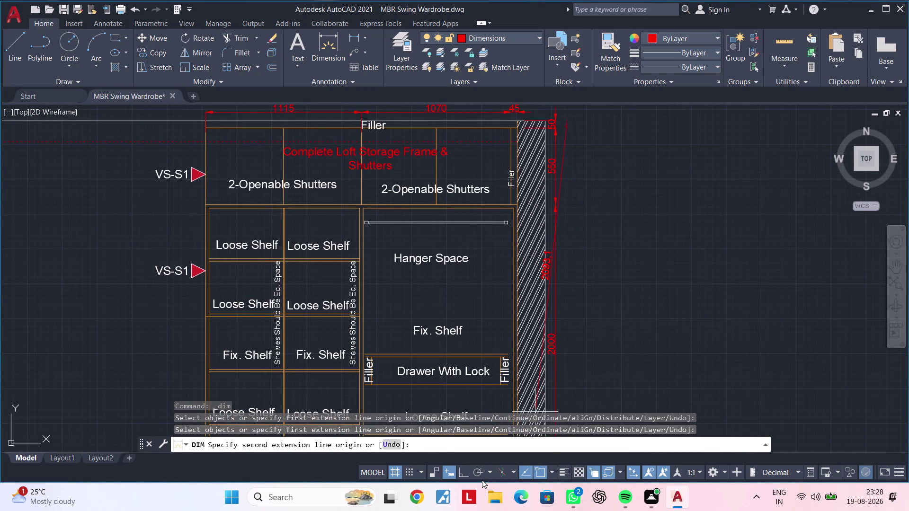
click(465, 473)
middle_drag(609, 343, 598, 207)
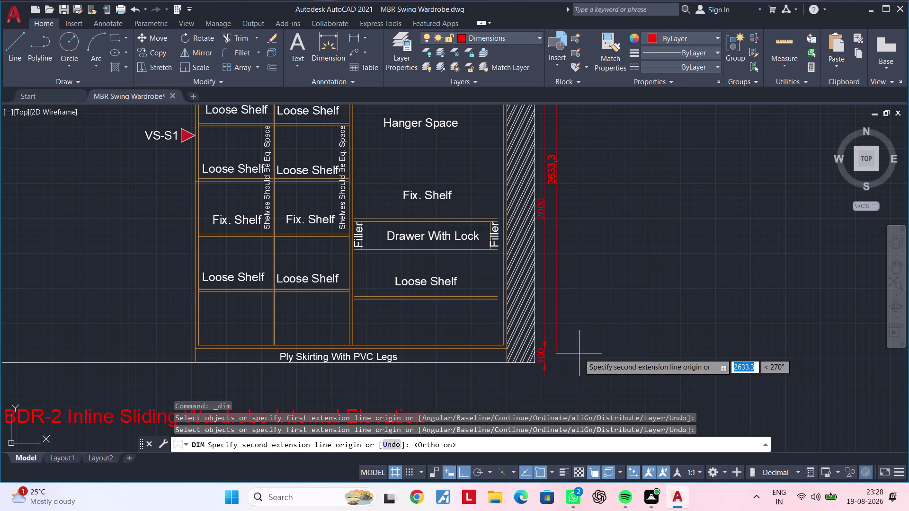
text(27)
text(0)
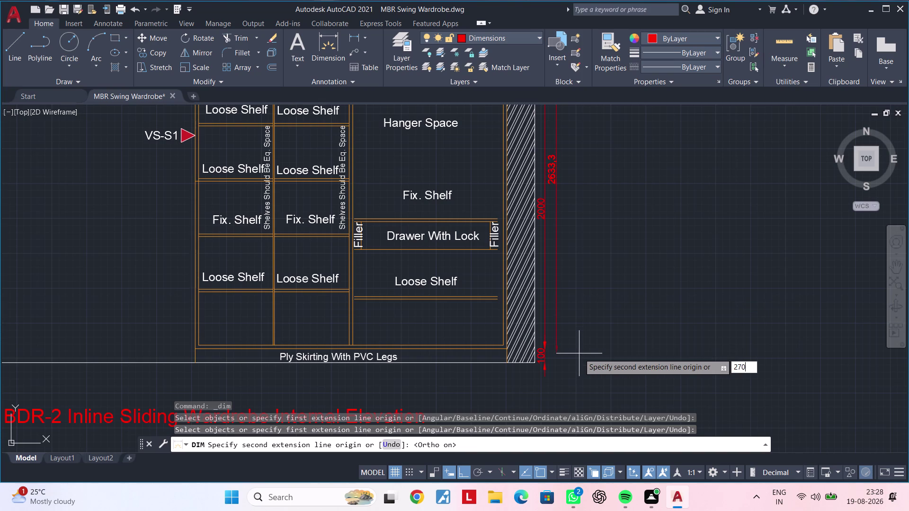
text(0)
key(Return)
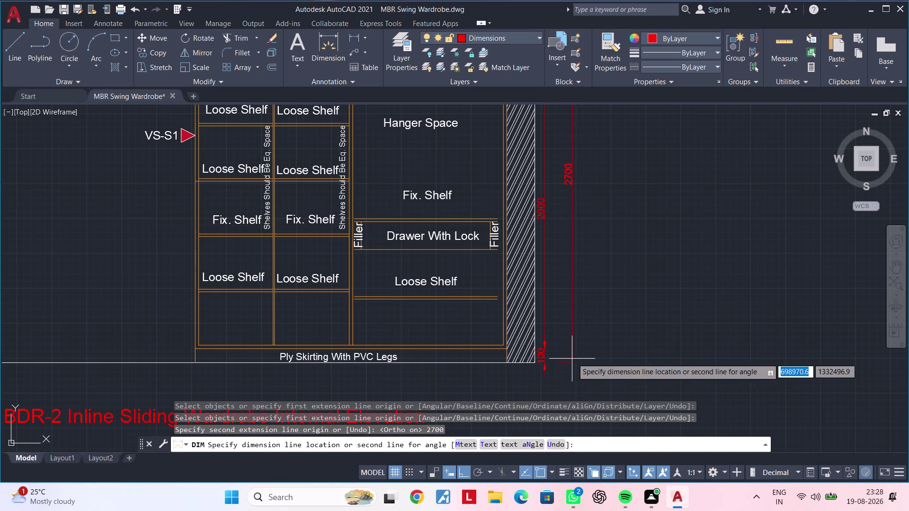
click(572, 358)
scroll(down, 3)
middle_drag(583, 378, 660, 258)
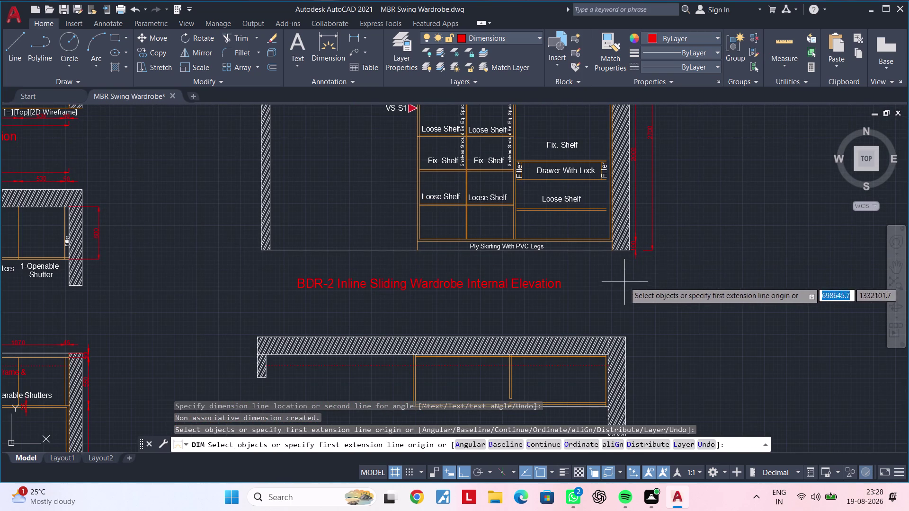
Dimension the BDR-2 elevation skirting as 2230 from its right corner, placed just below it.
middle_drag(588, 279, 741, 264)
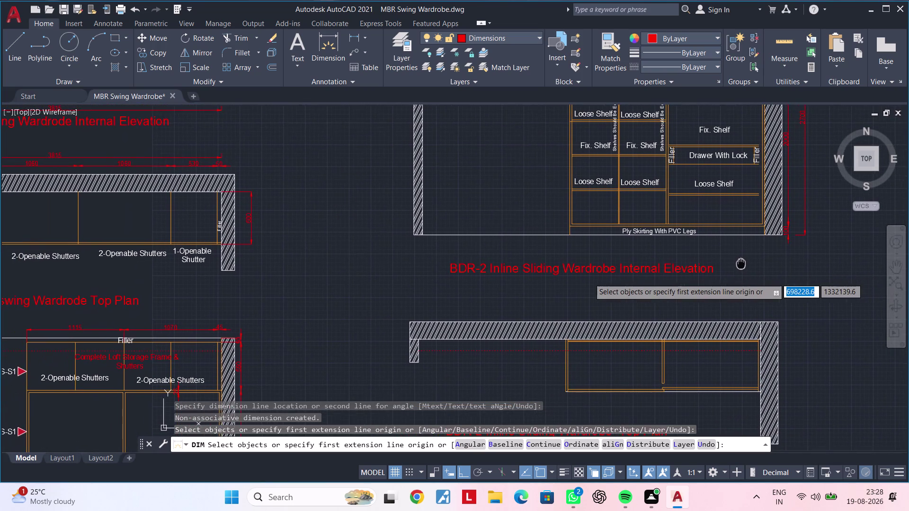
middle_drag(741, 264, 653, 262)
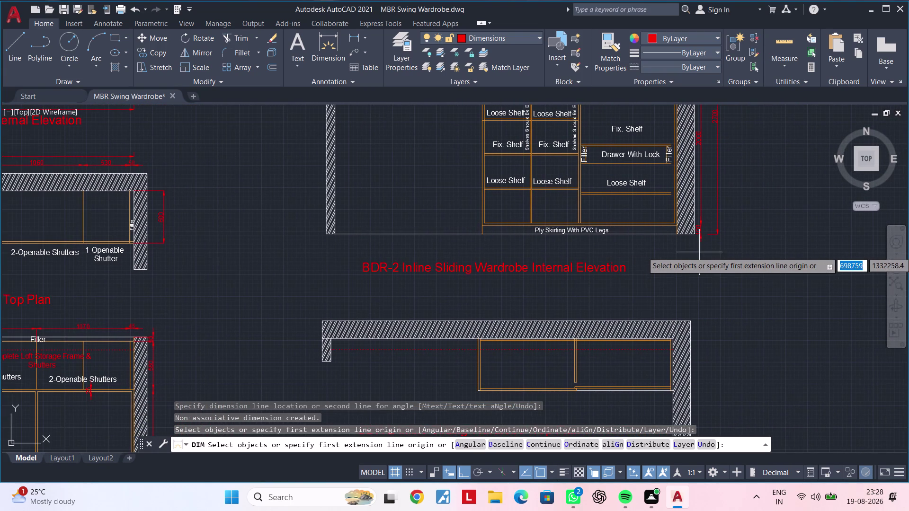
scroll(up, 3)
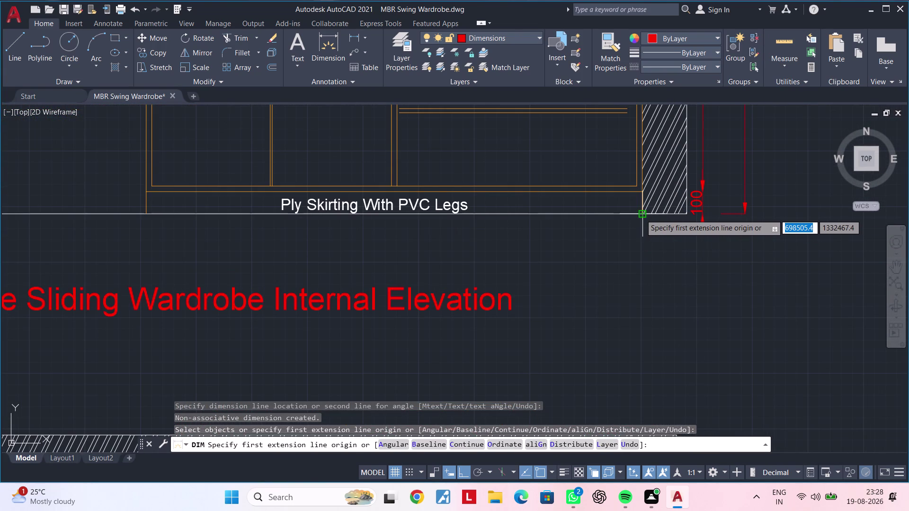
click(641, 233)
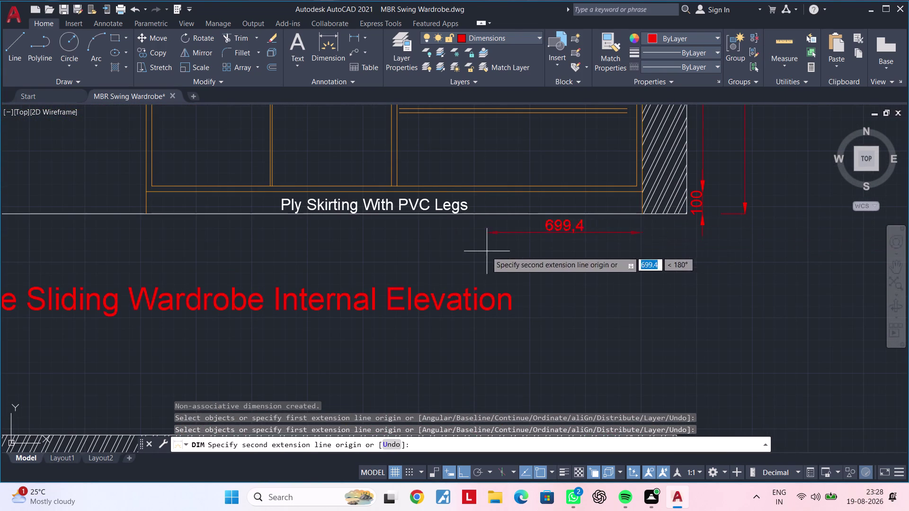
middle_drag(485, 252, 693, 242)
scroll(down, 3)
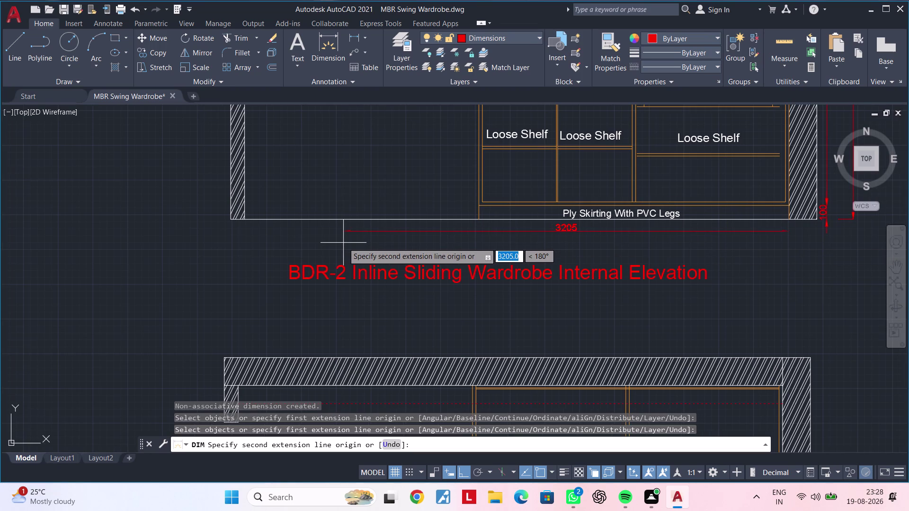
text(2230)
key(Return)
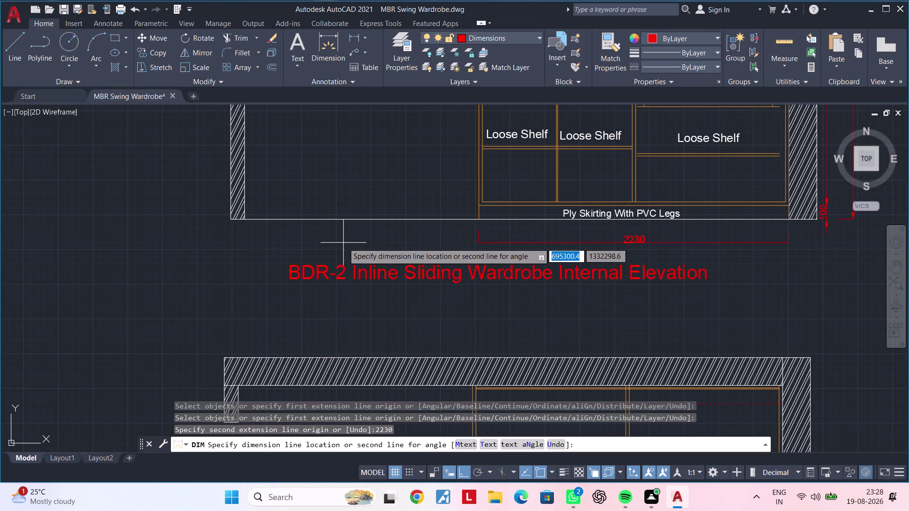
click(478, 239)
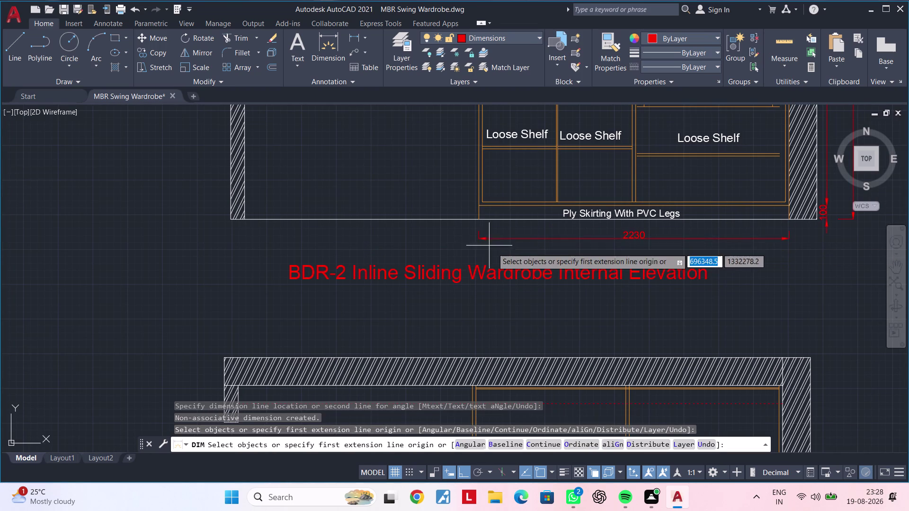
scroll(down, 3)
middle_drag(499, 253, 499, 318)
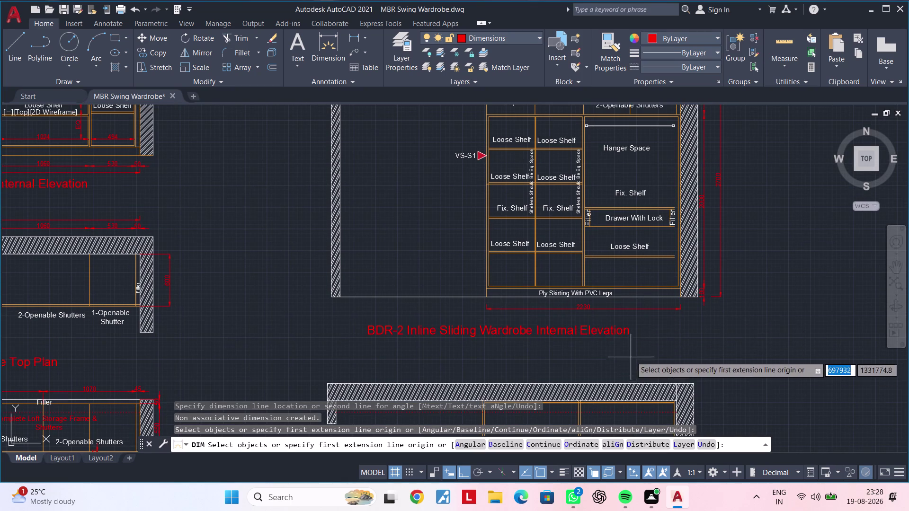
Start a dimension at the top plan's inner wall corner, then abandon it.
middle_drag(631, 356, 645, 185)
scroll(up, 3)
scroll(up, 3)
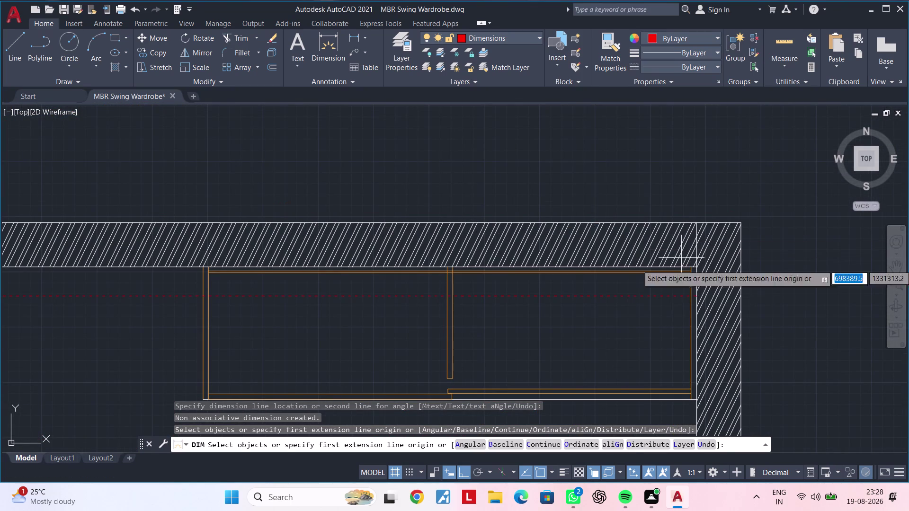
scroll(up, 3)
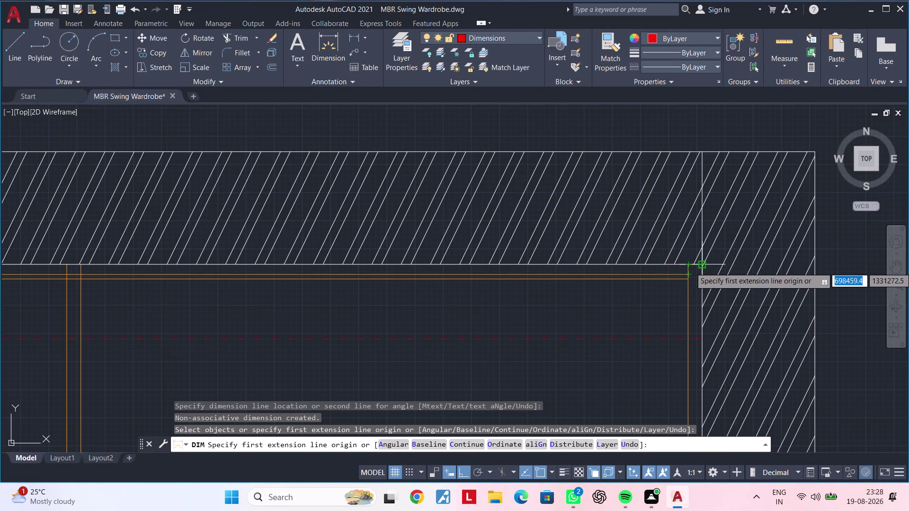
click(701, 151)
scroll(down, 3)
middle_drag(499, 157, 731, 157)
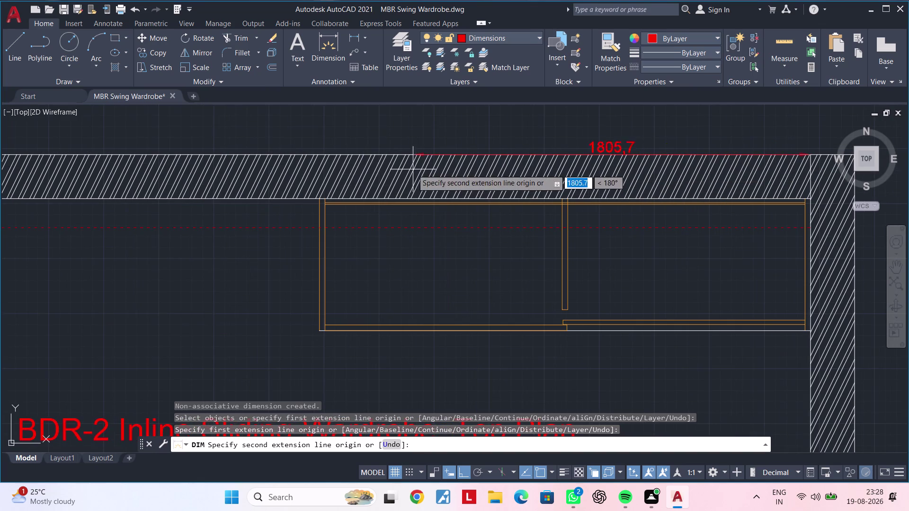
text(22)
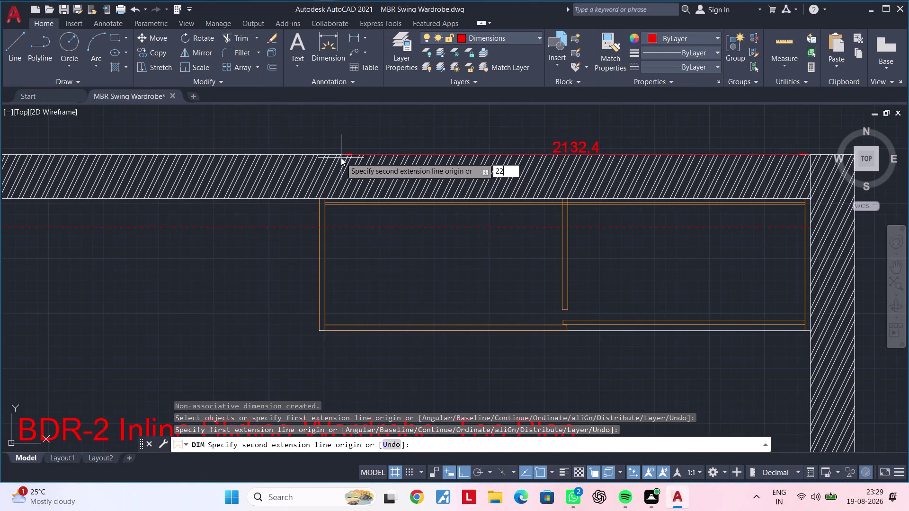
key(Escape)
Frame both BDR-2 drawings and clear the selected elevation dimension.
scroll(down, 3)
middle_drag(491, 148, 484, 239)
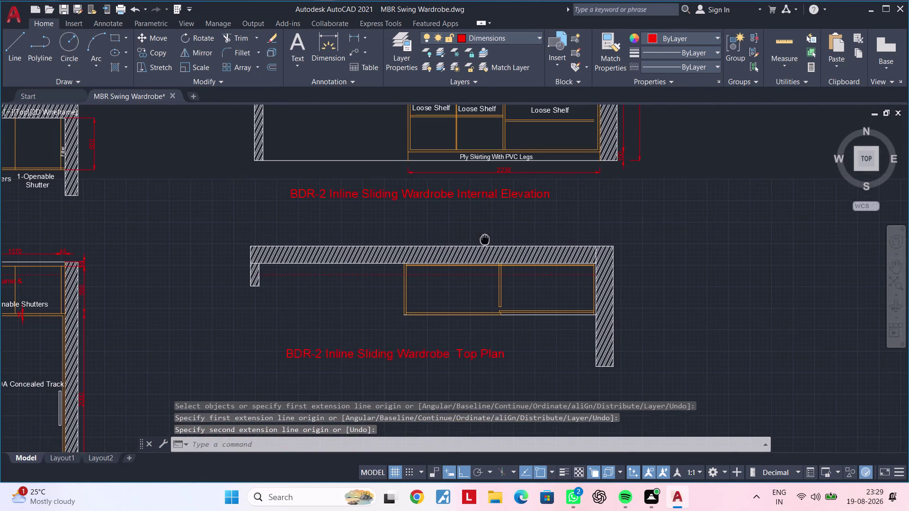
middle_drag(484, 239, 485, 240)
click(514, 172)
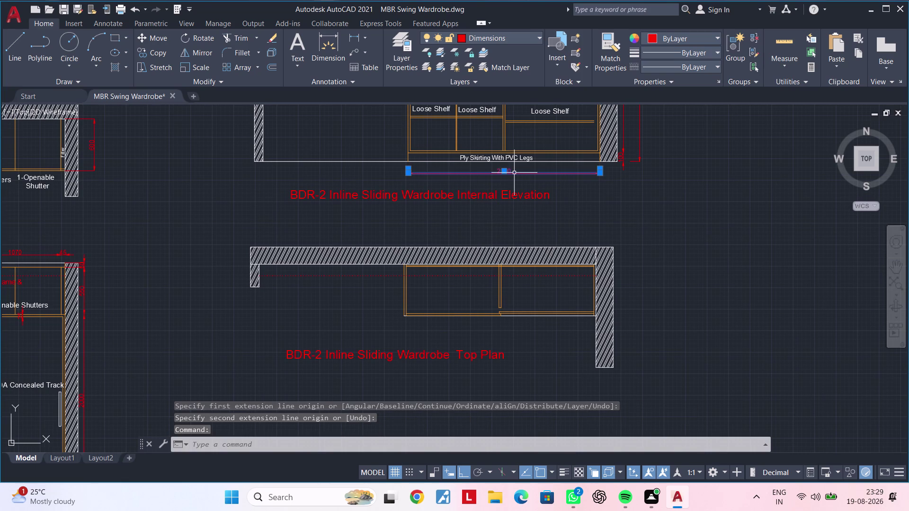
key(Escape)
key(Escape)
key(Escape)
key(Escape)
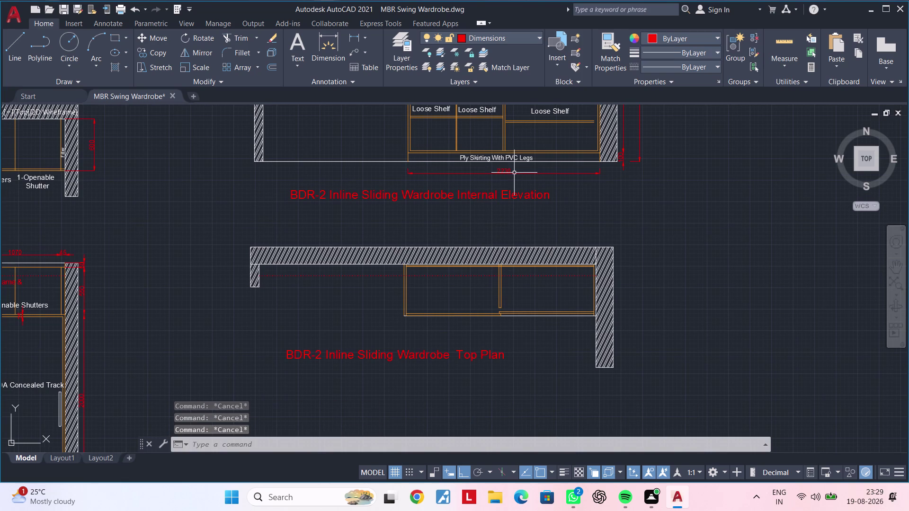
key(Escape)
Try a linear dimension between the wall's inner corners, cancelling the inaccurate 2231.6 result.
click(355, 37)
scroll(up, 3)
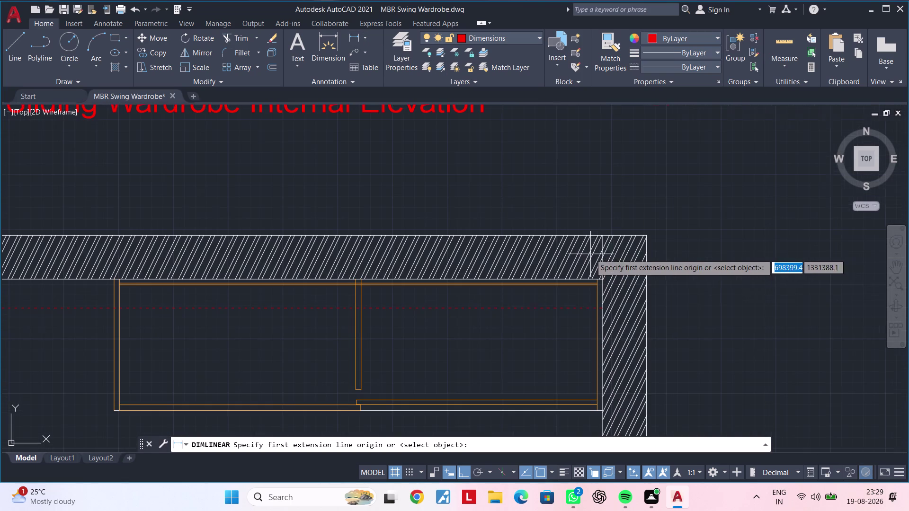
click(600, 235)
middle_drag(384, 231, 604, 225)
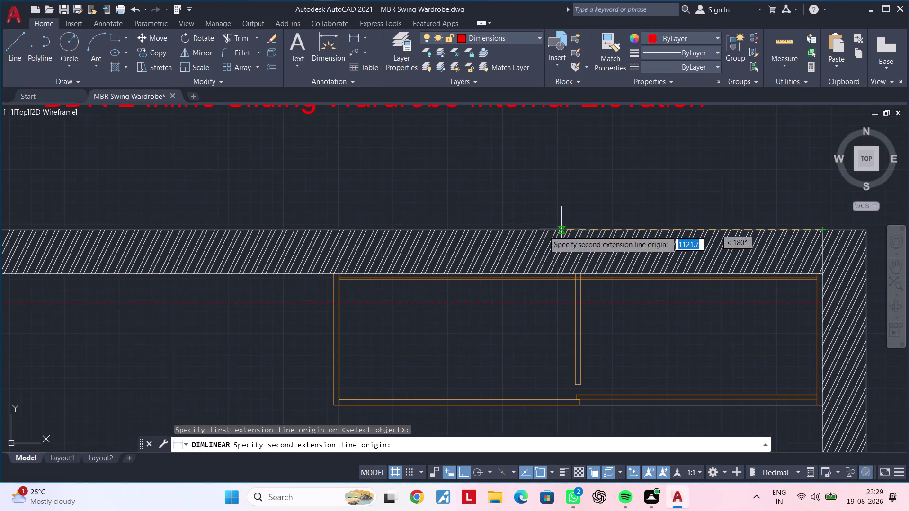
scroll(up, 3)
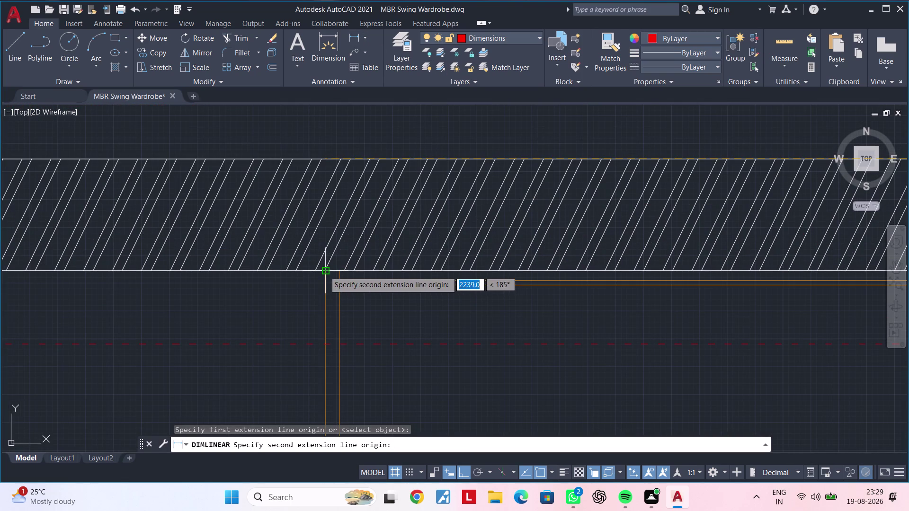
click(324, 159)
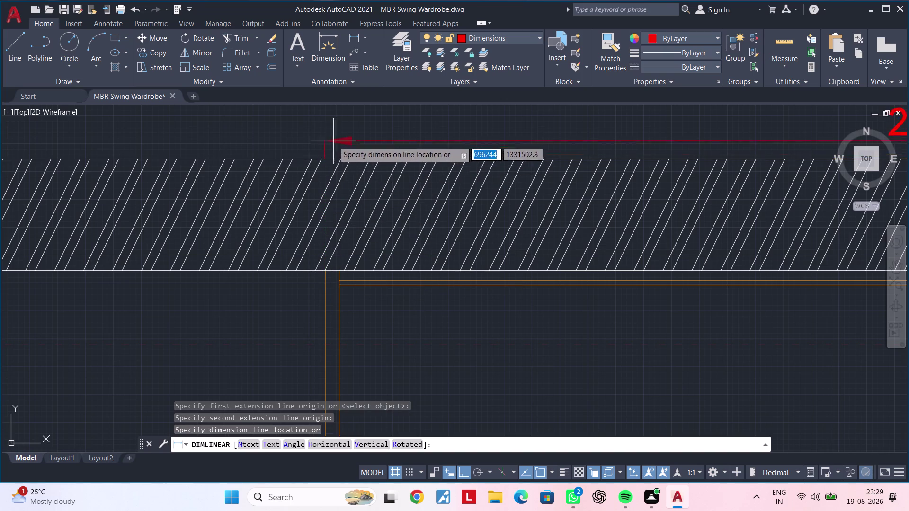
scroll(down, 3)
middle_drag(335, 136, 235, 177)
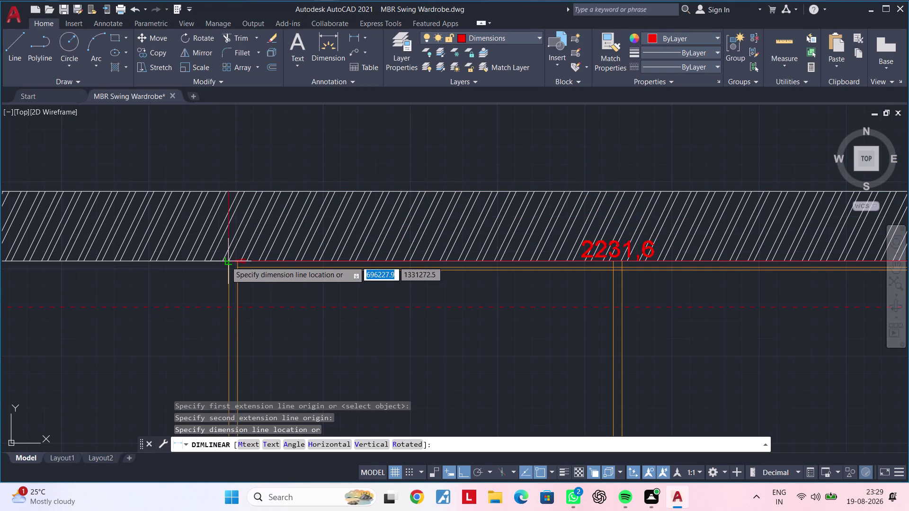
key(Escape)
Dimension 2230 from the cabinet's left edge to the wall corner, placed above the wall.
scroll(down, 3)
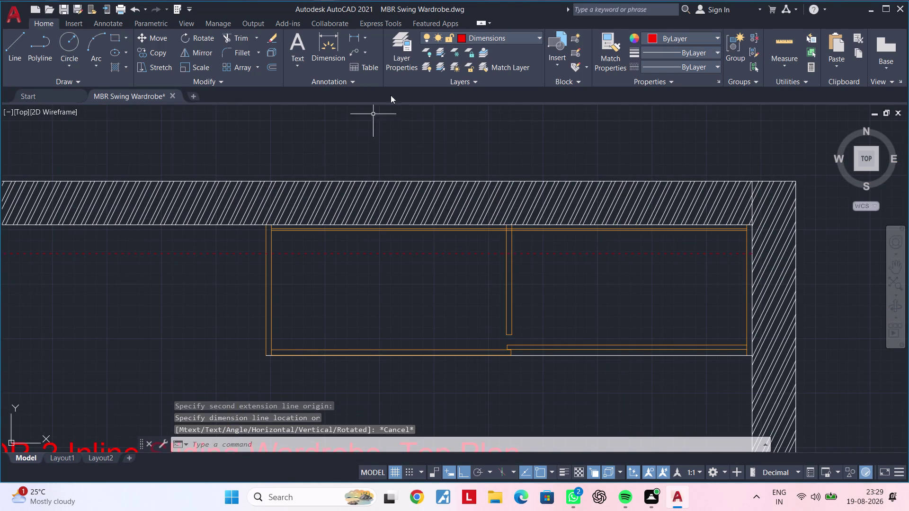
click(352, 35)
scroll(up, 3)
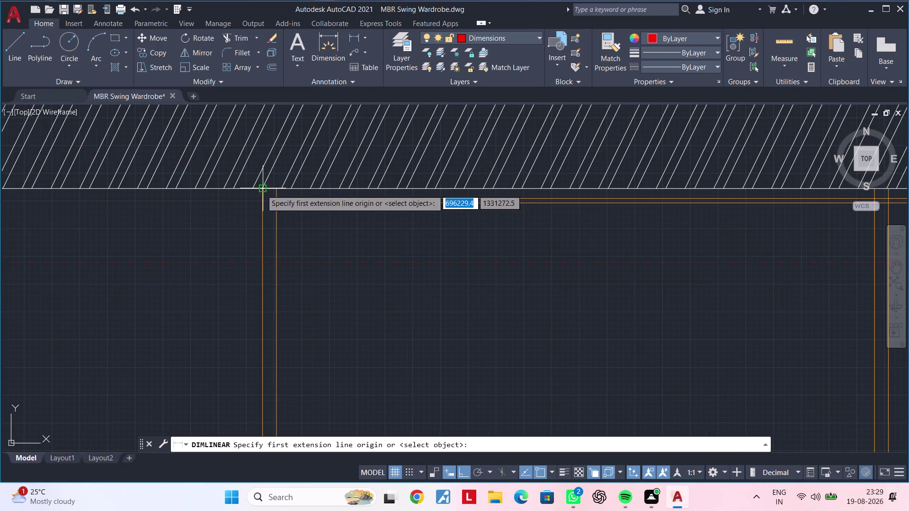
click(261, 190)
scroll(down, 3)
middle_drag(592, 199, 248, 212)
scroll(up, 3)
scroll(up, 3)
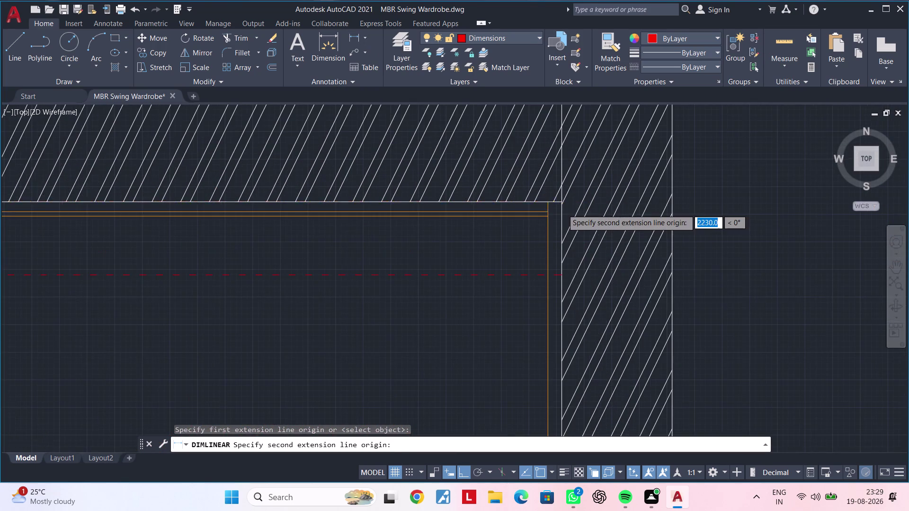
click(558, 197)
scroll(down, 3)
scroll(down, 3)
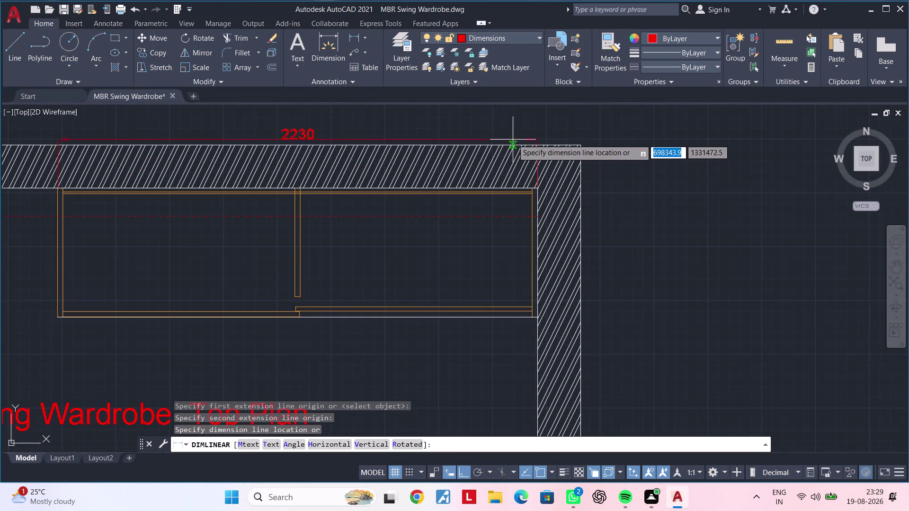
click(512, 118)
middle_drag(518, 144, 529, 203)
scroll(up, 3)
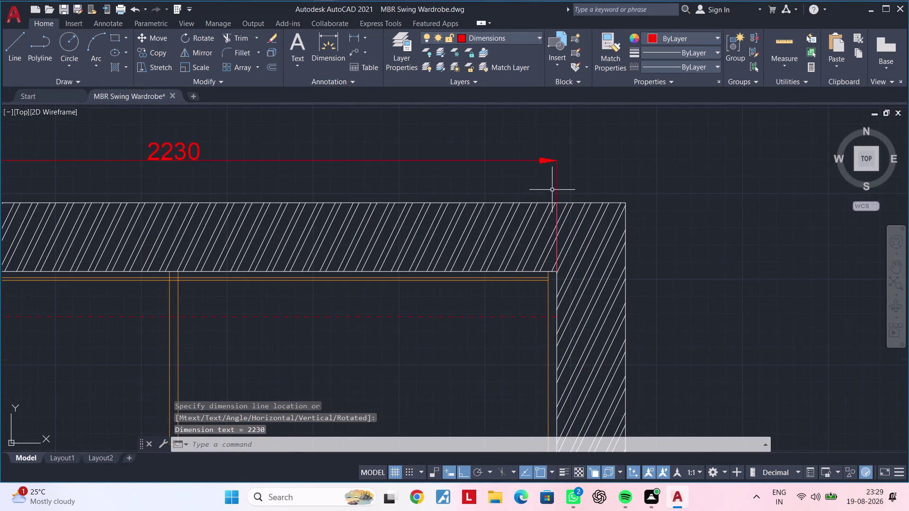
Shorten the new 2230 dimension's extension lines using their endpoint grips.
click(555, 183)
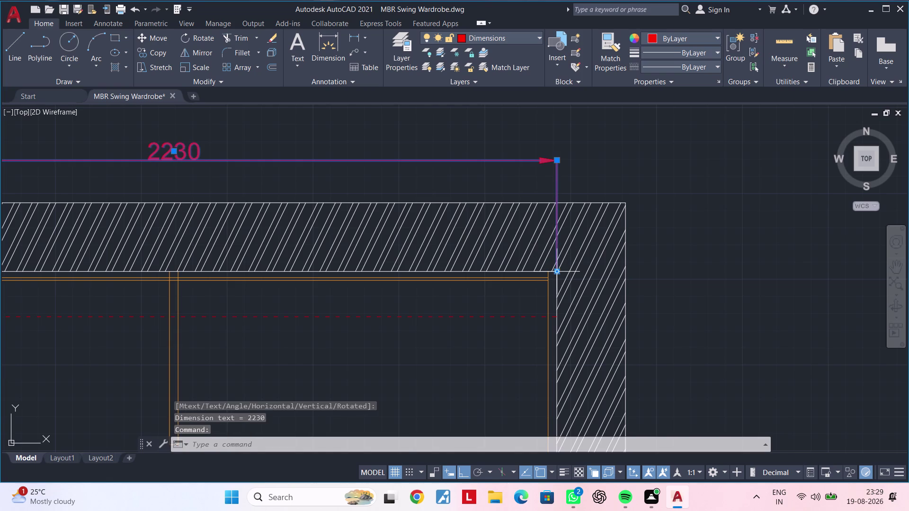
click(559, 271)
click(555, 188)
middle_drag(404, 199, 873, 197)
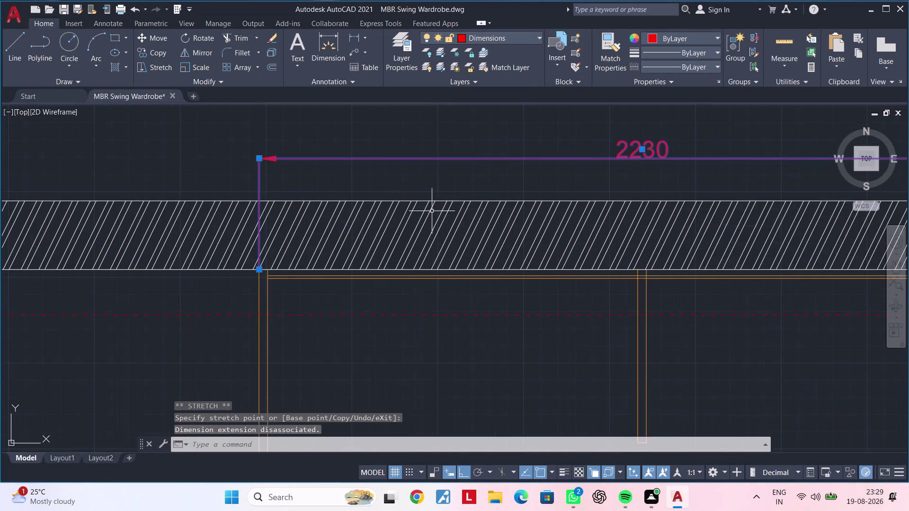
click(259, 270)
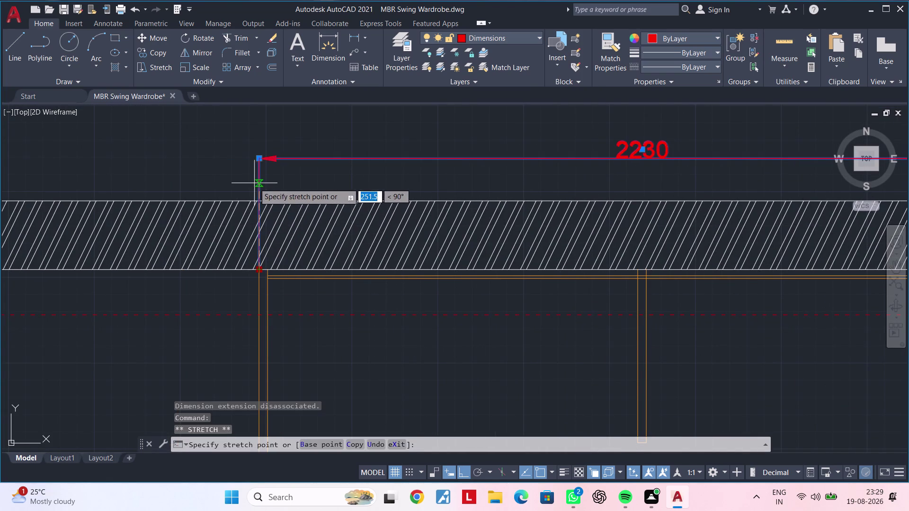
click(254, 183)
scroll(down, 3)
middle_drag(471, 232, 434, 239)
key(Escape)
key(Escape)
key(Escape)
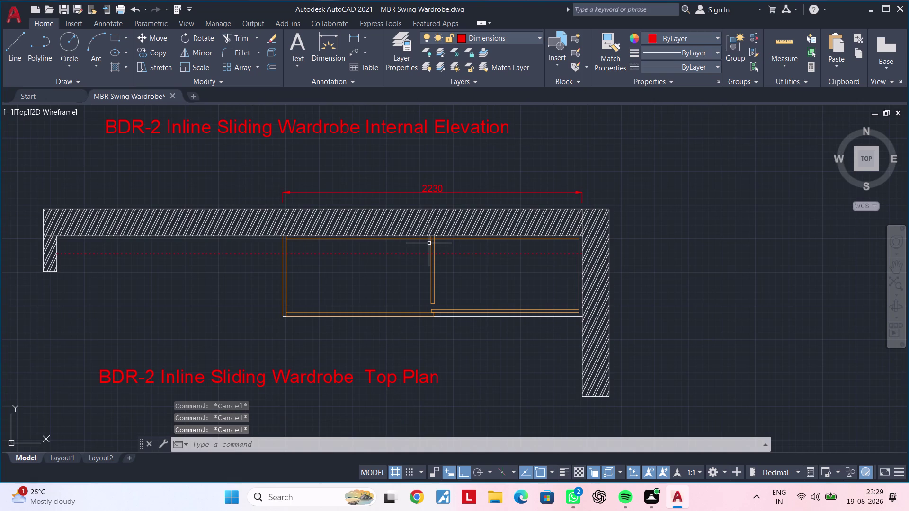
Add a 25 linear dimension between the centre partition's left and right faces.
key(Escape)
key(Escape)
key(Escape)
key(Escape)
key(Escape)
key(Escape)
middle_drag(454, 287, 487, 262)
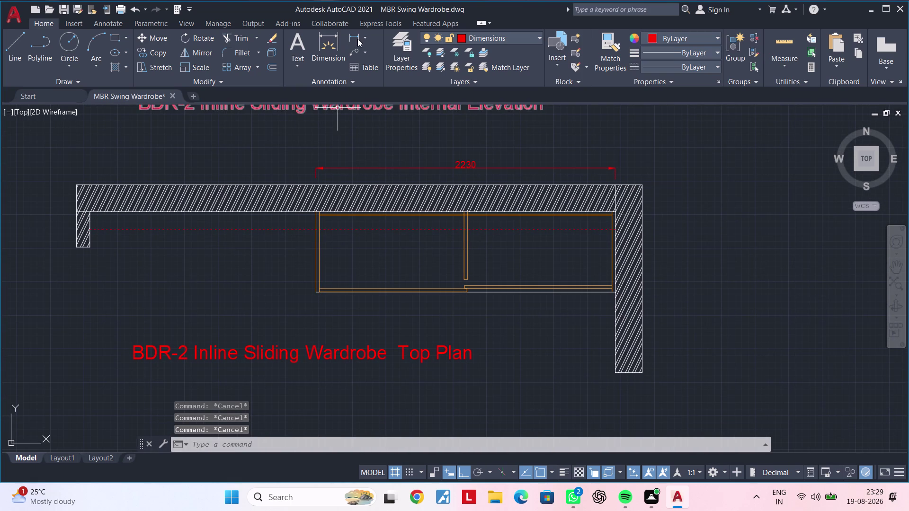
click(352, 39)
scroll(up, 3)
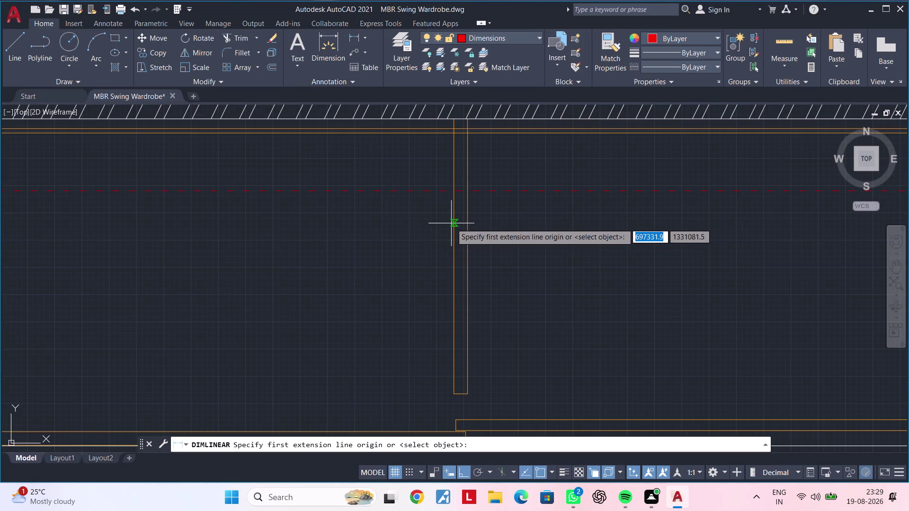
click(453, 223)
click(467, 223)
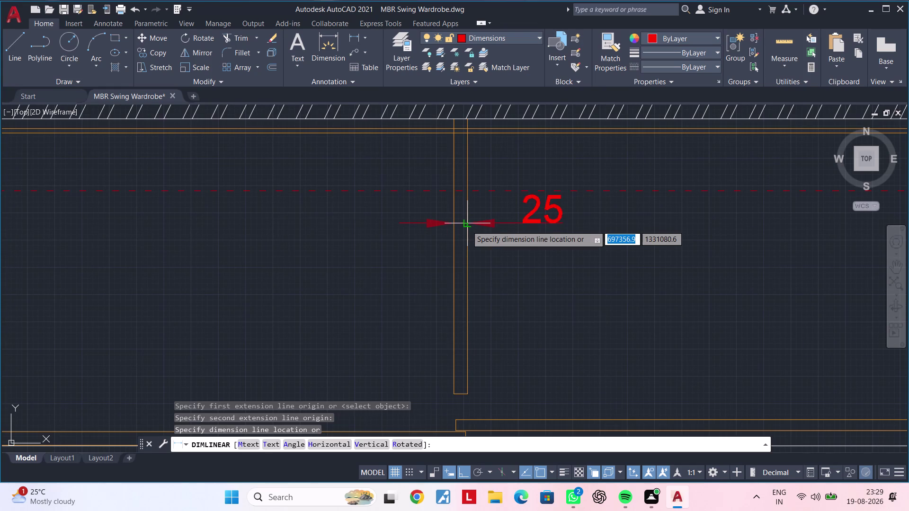
click(467, 226)
scroll(down, 3)
middle_drag(526, 276, 504, 257)
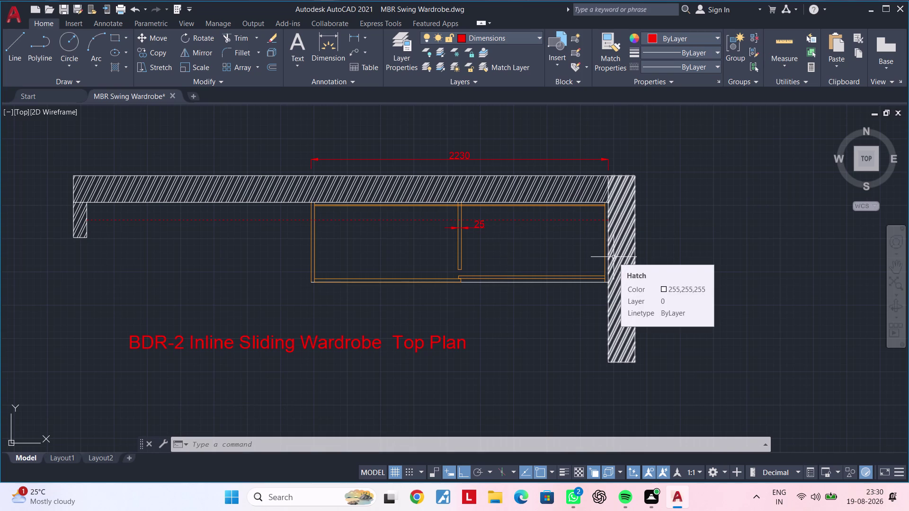
Place a 26 linear dimension ending at the wall edge.
key(space)
scroll(up, 3)
middle_drag(461, 197, 452, 248)
scroll(up, 3)
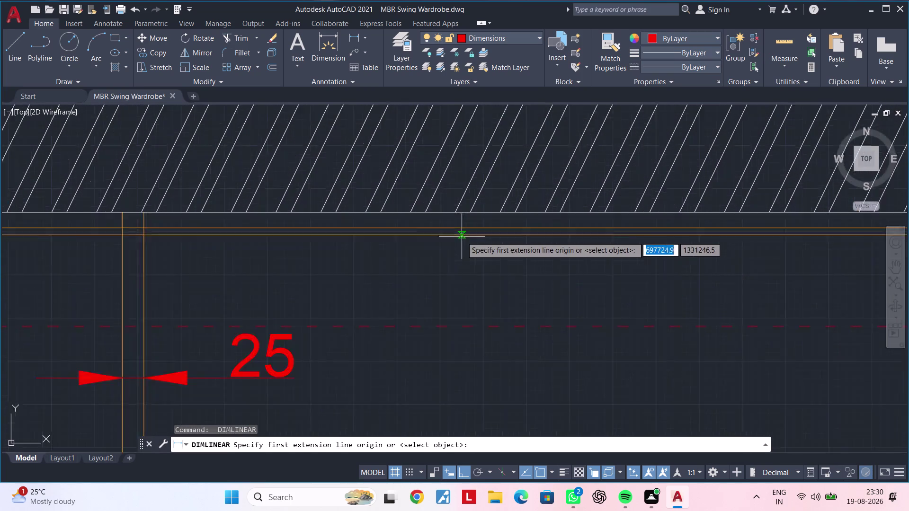
scroll(up, 3)
click(539, 176)
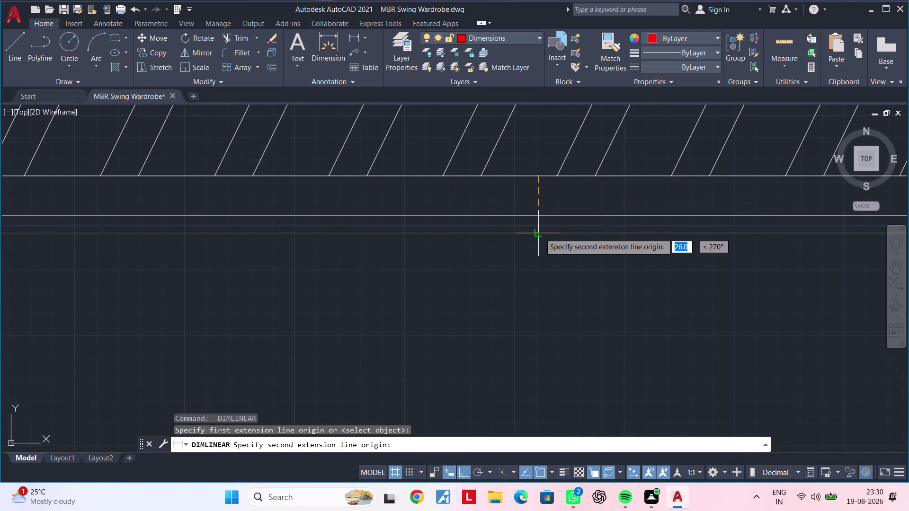
click(539, 233)
click(562, 232)
scroll(down, 3)
middle_drag(497, 249, 583, 249)
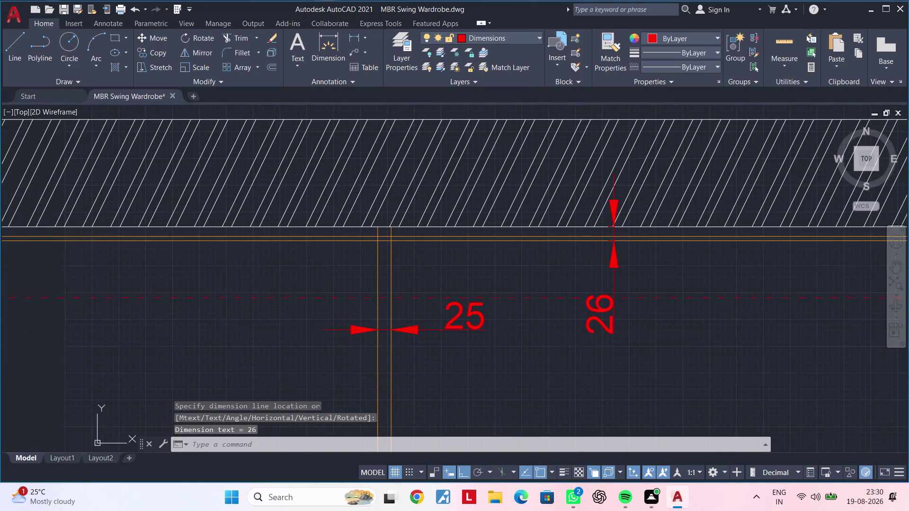
Add an 8 dimension from the wall edge to the frame line.
scroll(up, 3)
key(space)
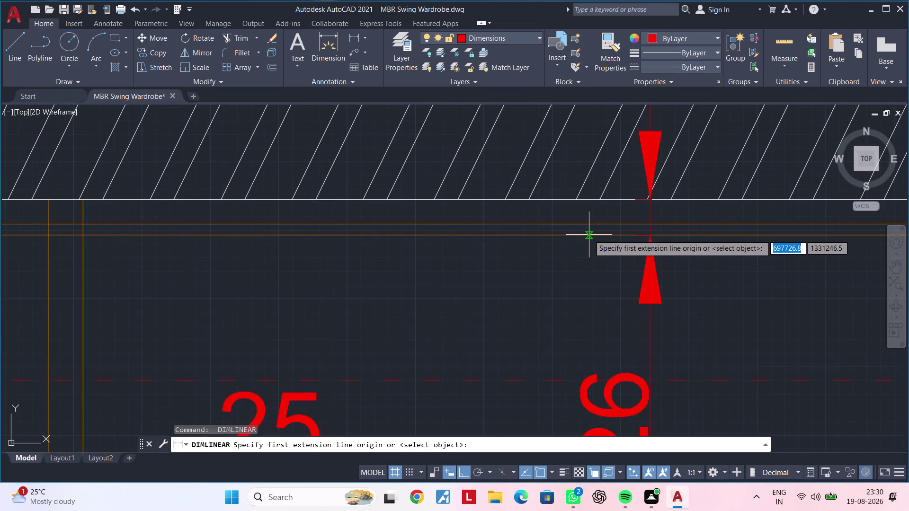
click(589, 235)
click(590, 224)
scroll(down, 3)
scroll(down, 3)
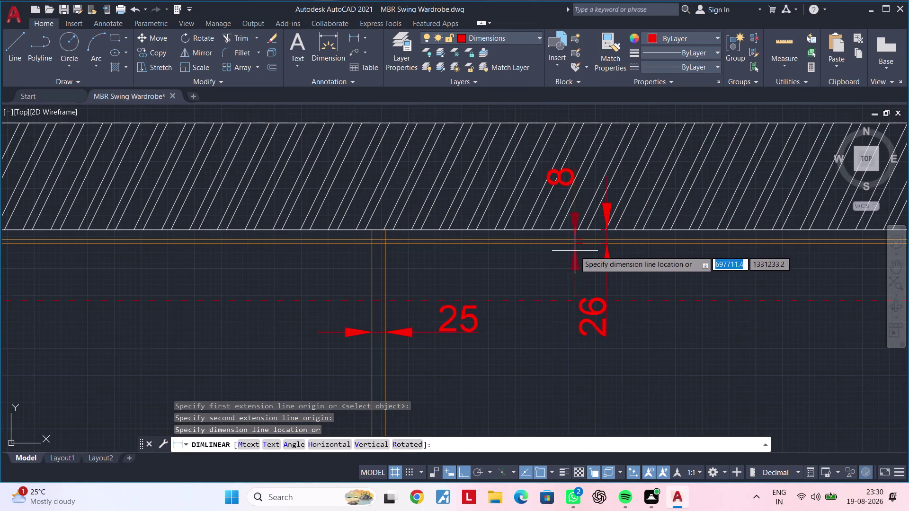
click(550, 251)
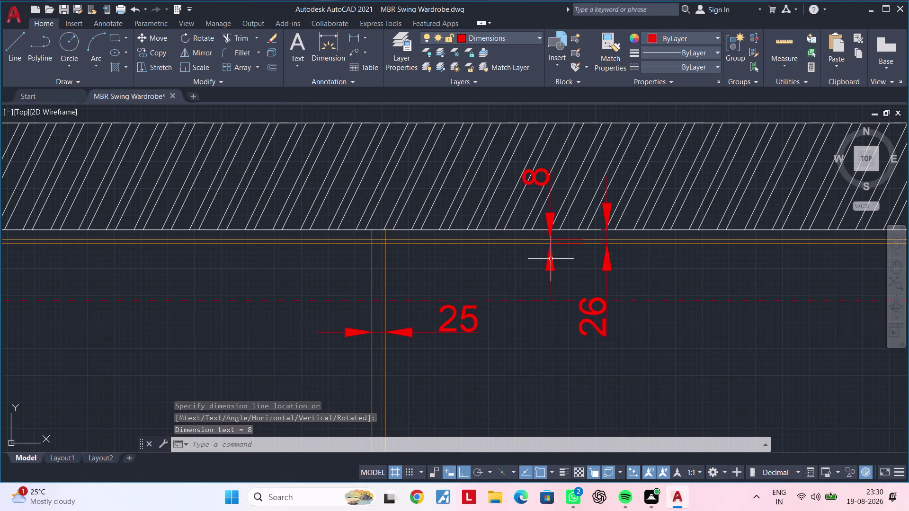
Delete the 26 dimension and cancel the repeated erase command.
click(604, 263)
key(Delete)
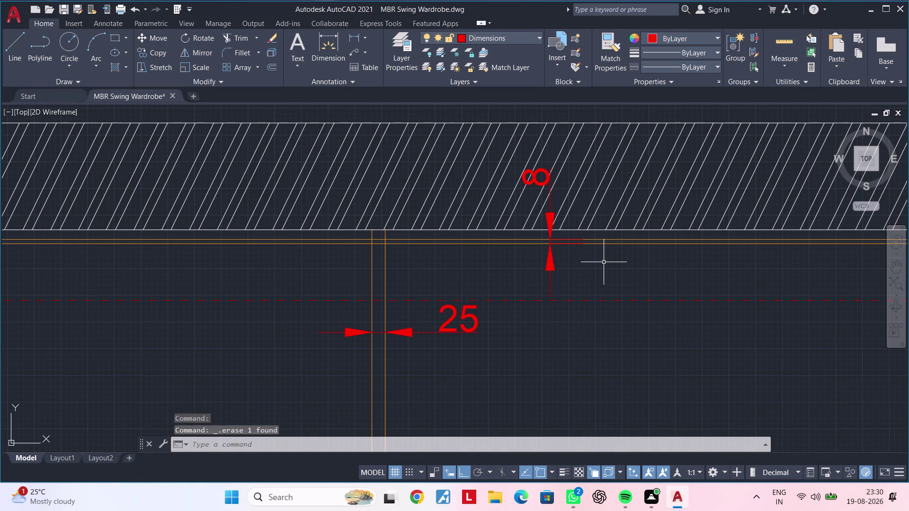
middle_drag(606, 270, 602, 320)
scroll(up, 3)
key(space)
scroll(up, 3)
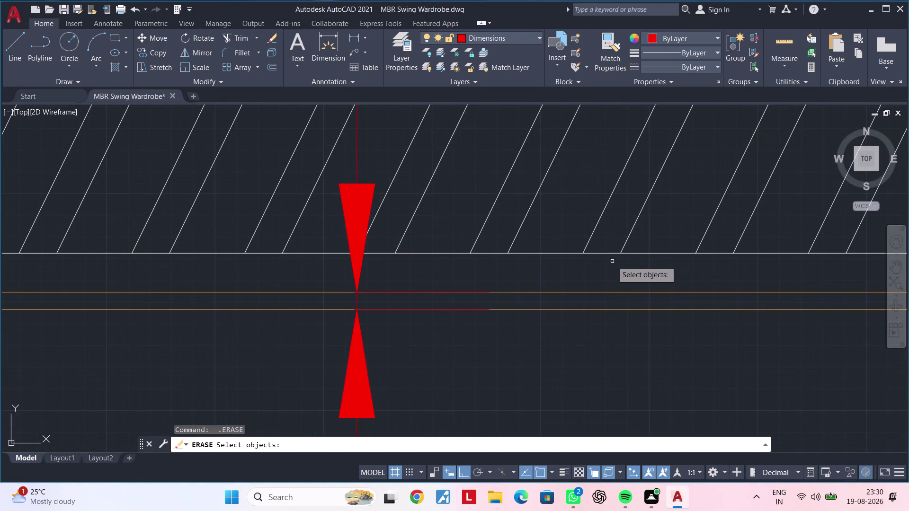
key(space)
key(Escape)
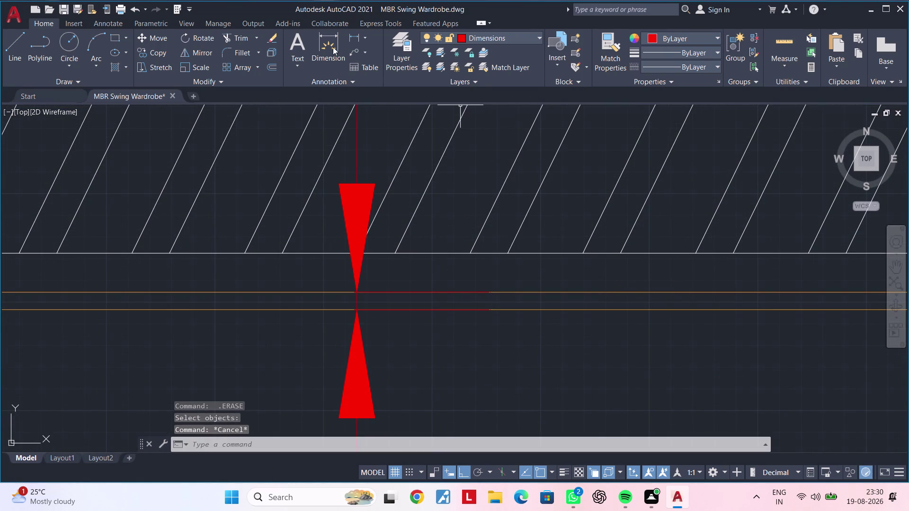
Add an 18 linear dimension between two frame lines for the frame thickness.
click(331, 46)
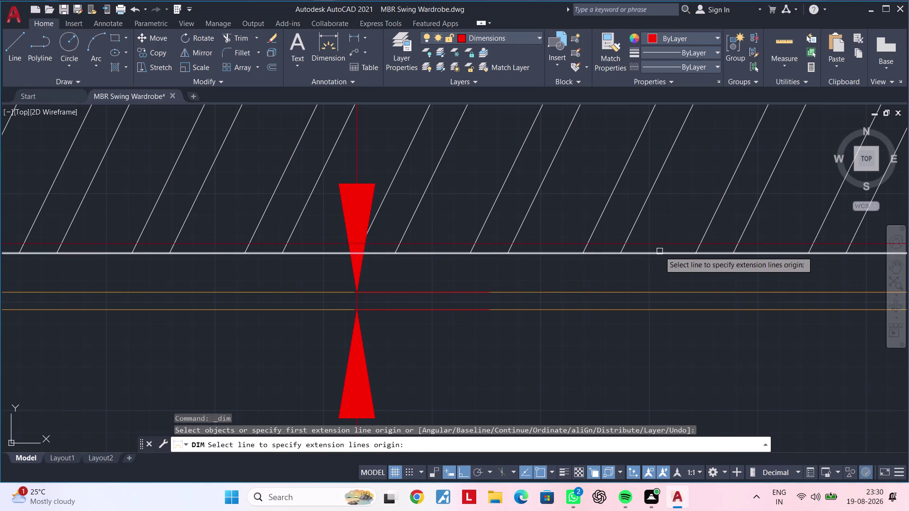
click(357, 41)
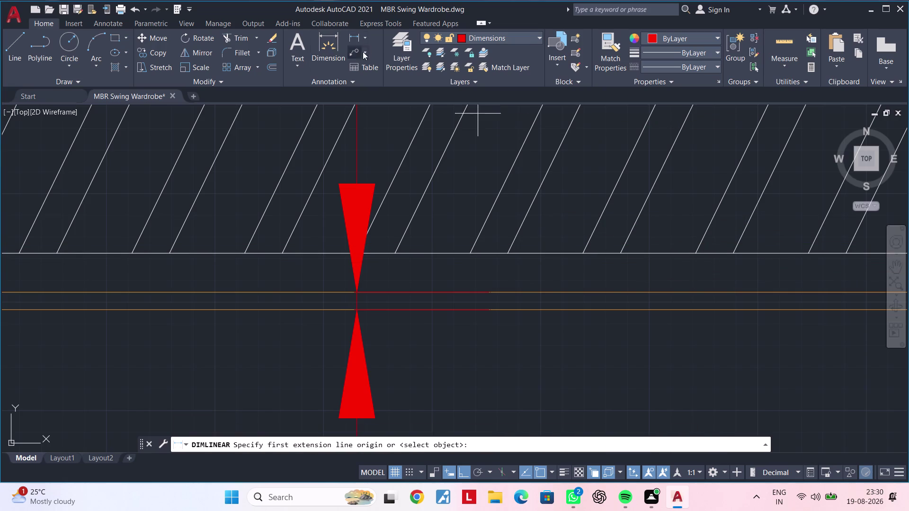
click(659, 254)
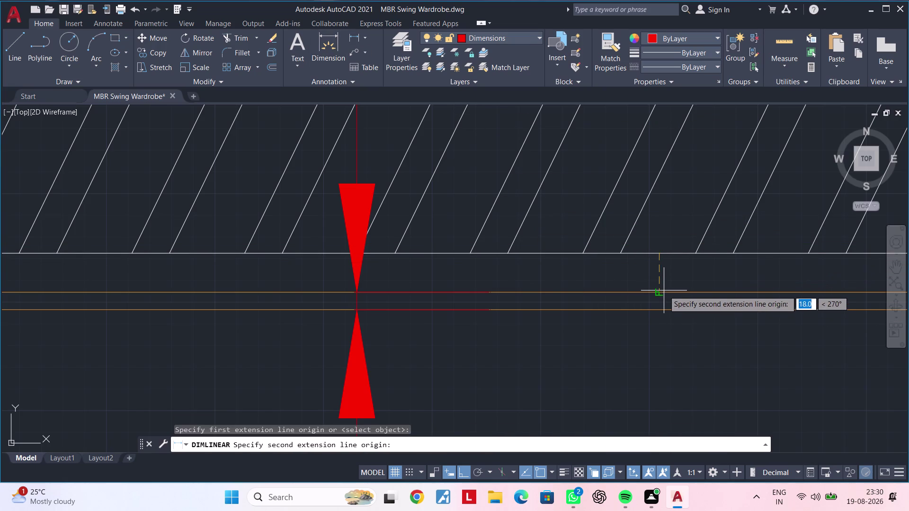
click(660, 290)
scroll(down, 3)
click(649, 289)
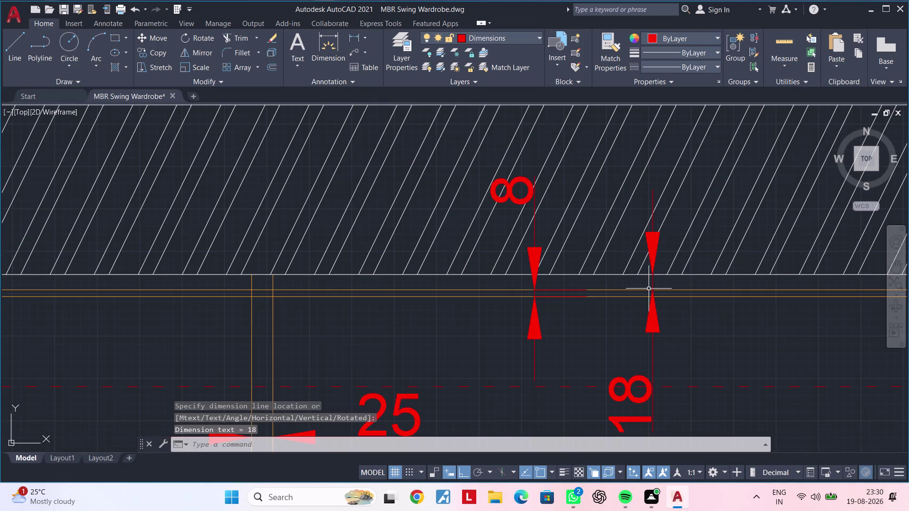
key(Escape)
Reposition the 18 dimension using its grip.
click(631, 396)
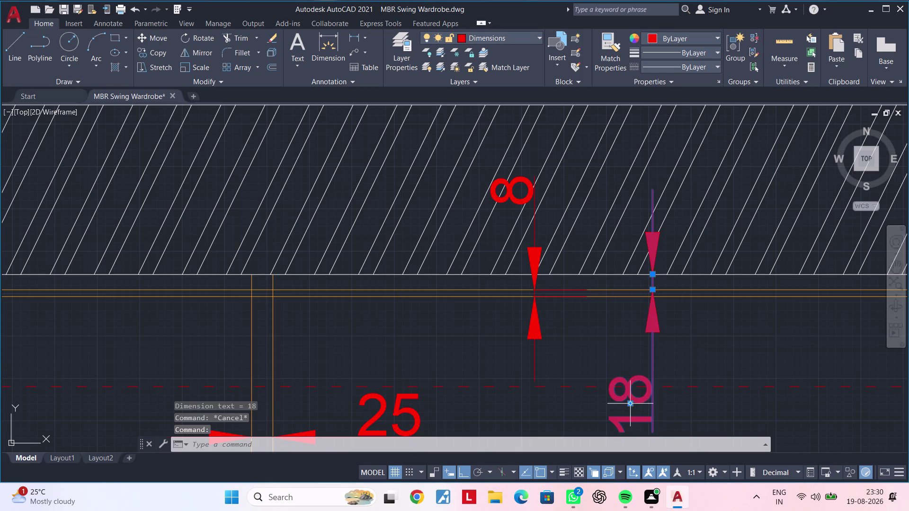
click(631, 402)
scroll(up, 3)
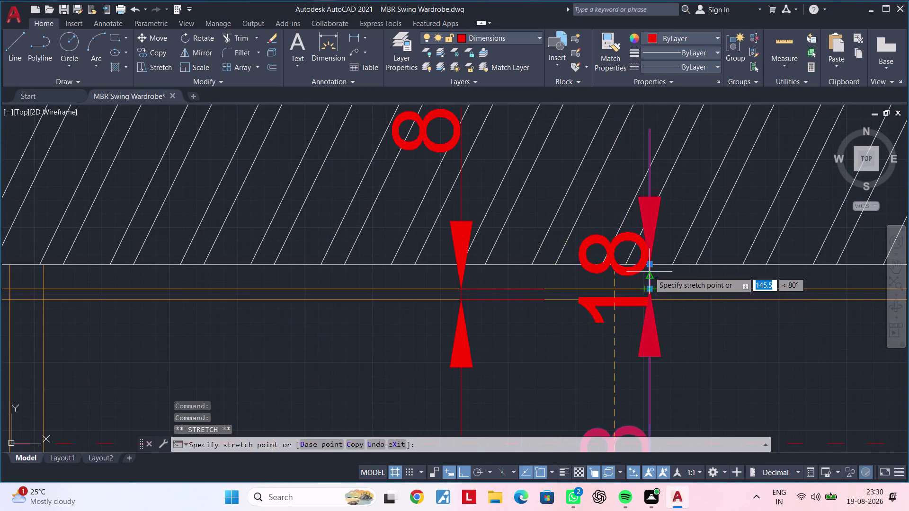
click(649, 271)
scroll(down, 3)
Move the 8 dimension's text beside its arrows.
middle_drag(570, 329, 674, 333)
click(581, 203)
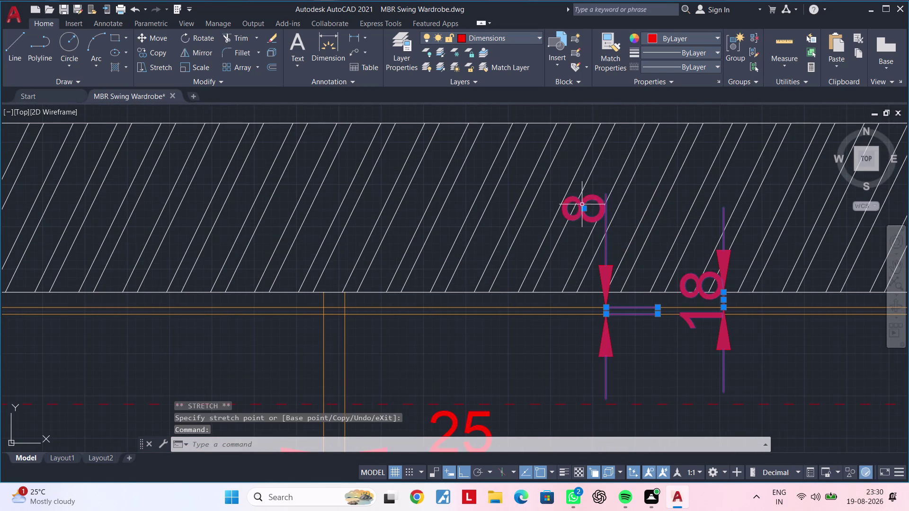
click(585, 207)
scroll(up, 3)
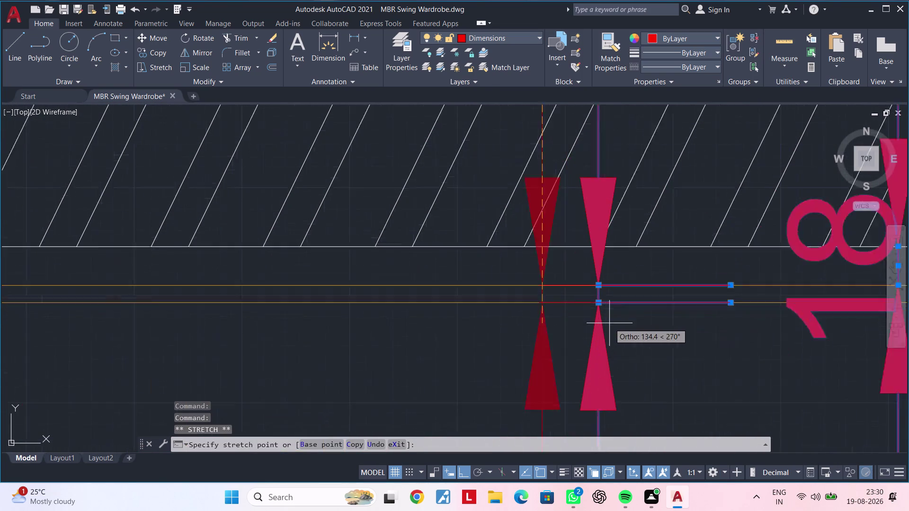
scroll(up, 3)
scroll(up, 3)
click(586, 271)
scroll(down, 3)
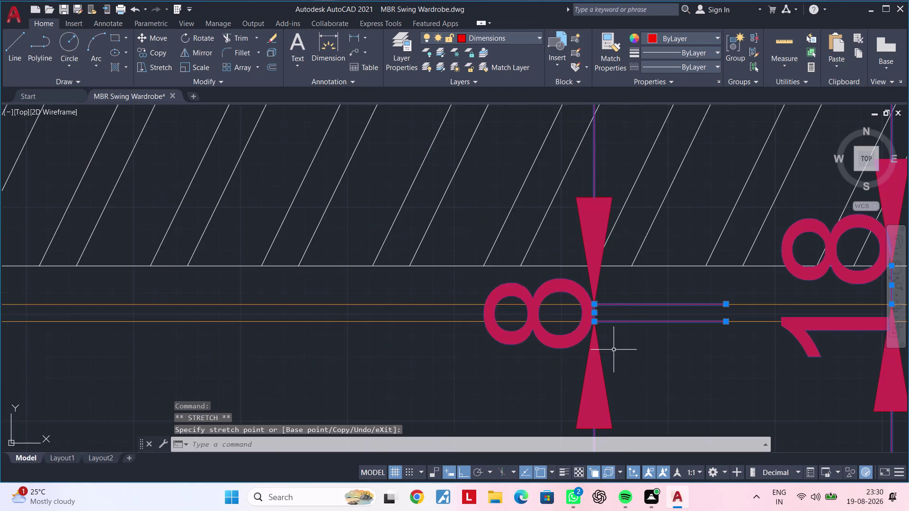
scroll(down, 3)
scroll(down, 3)
Start moving the 25 dimension's text, then cancel and clear the selection.
middle_drag(640, 359, 652, 290)
scroll(up, 3)
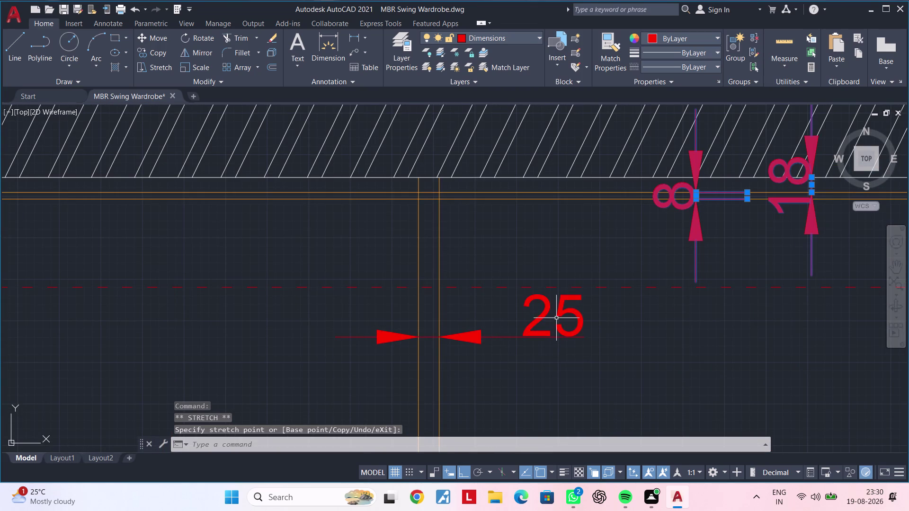
click(543, 318)
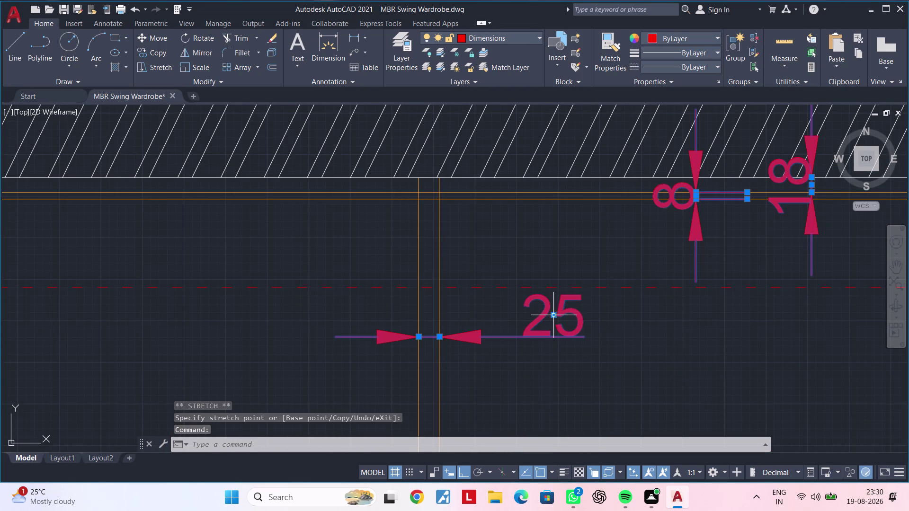
click(556, 314)
scroll(up, 3)
click(430, 367)
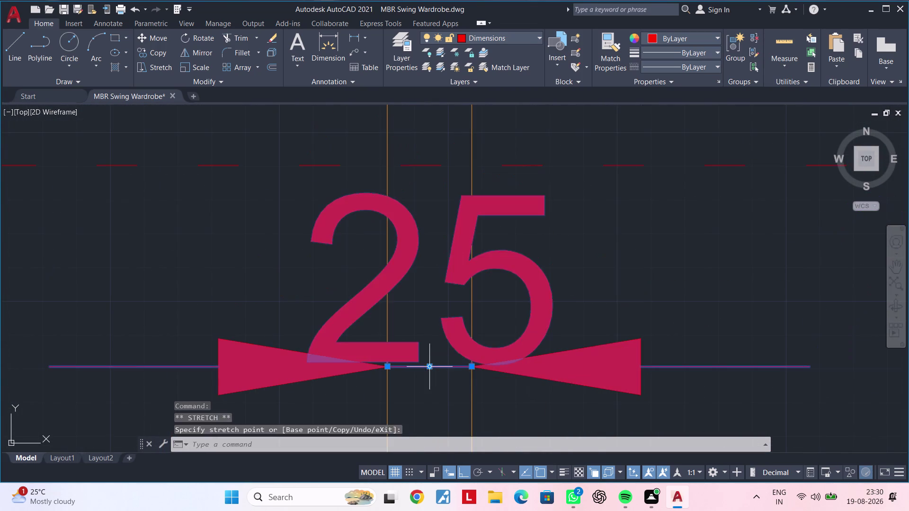
key(Escape)
click(538, 281)
key(Escape)
double_click(530, 281)
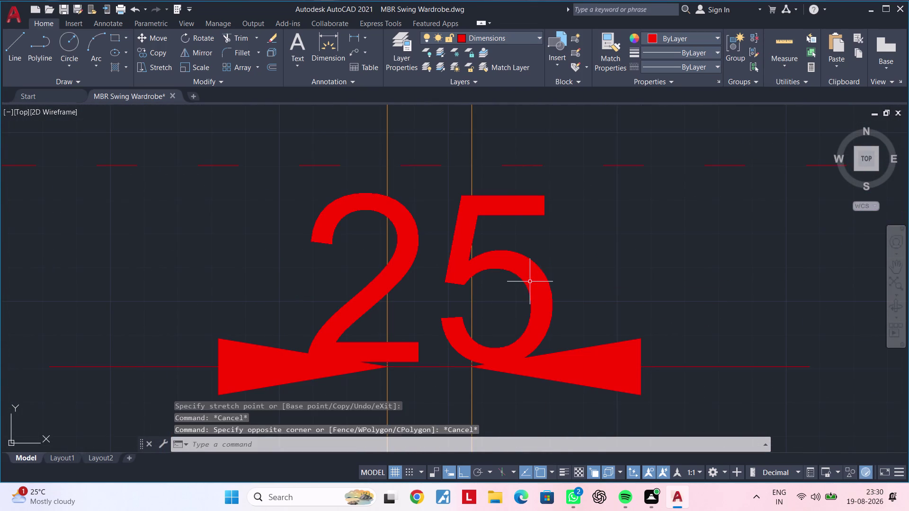
Change an existing 25 dimension's text to 18.
click(523, 309)
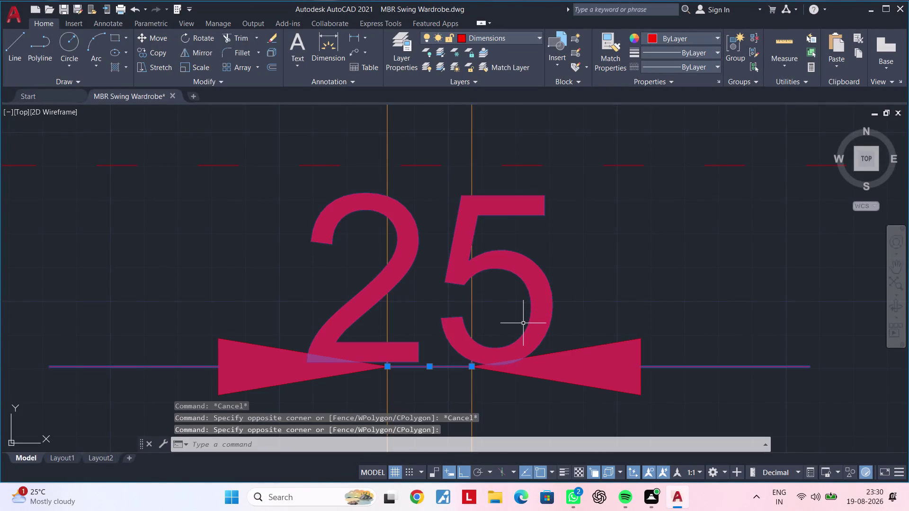
double_click(527, 329)
key(BackSpace)
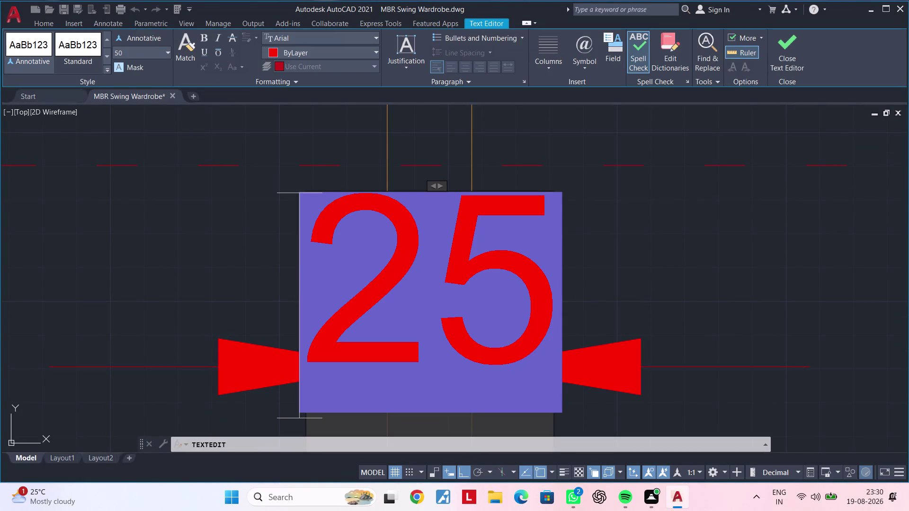
key(BackSpace)
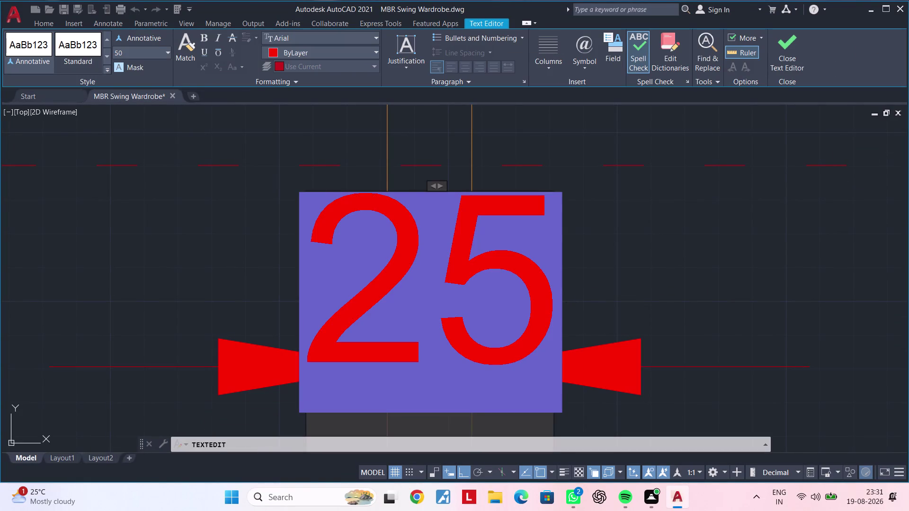
click(557, 294)
key(BackSpace)
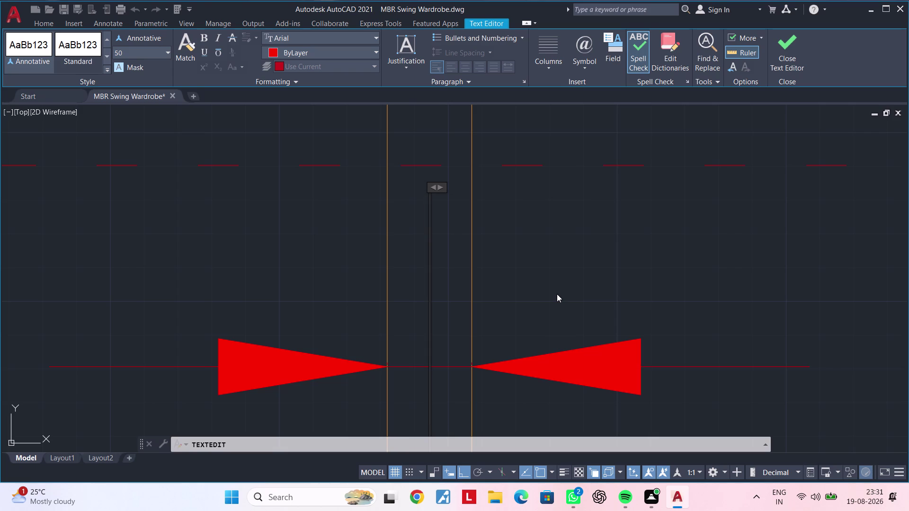
text(18)
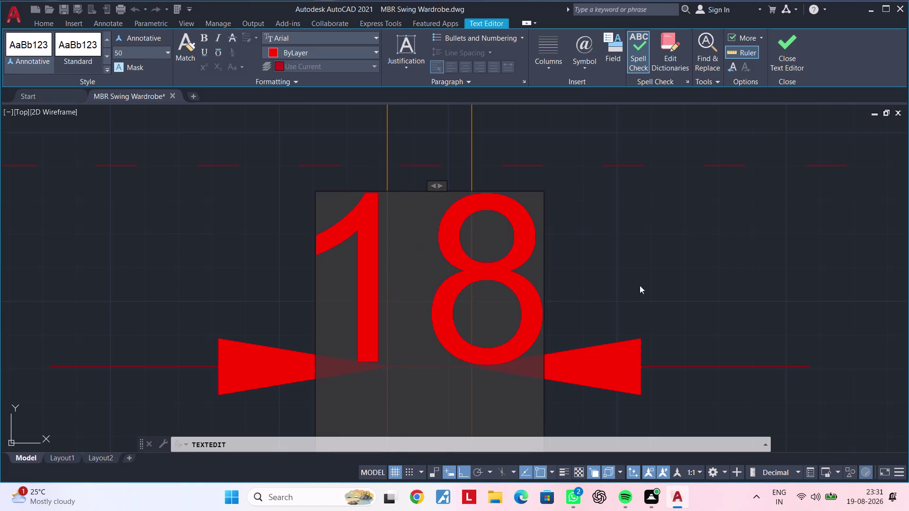
click(652, 281)
scroll(down, 3)
scroll(down, 3)
middle_drag(697, 341, 645, 311)
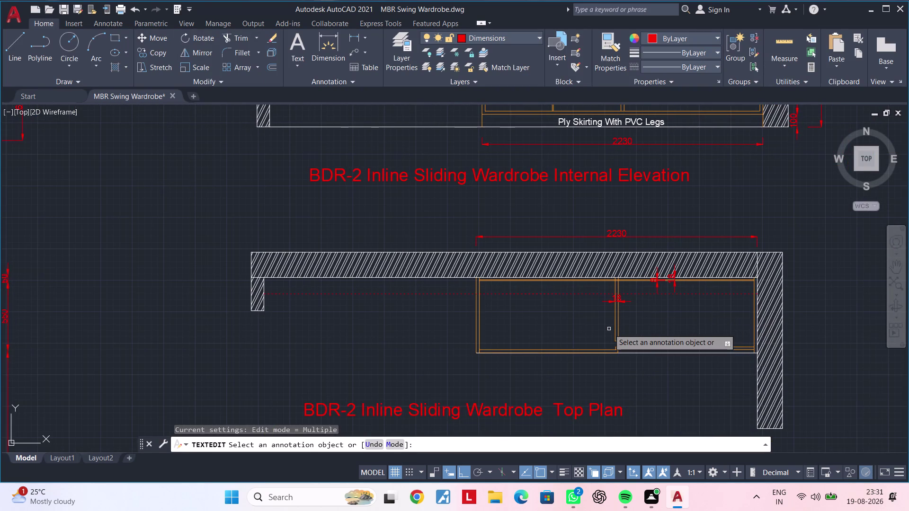
key(Escape)
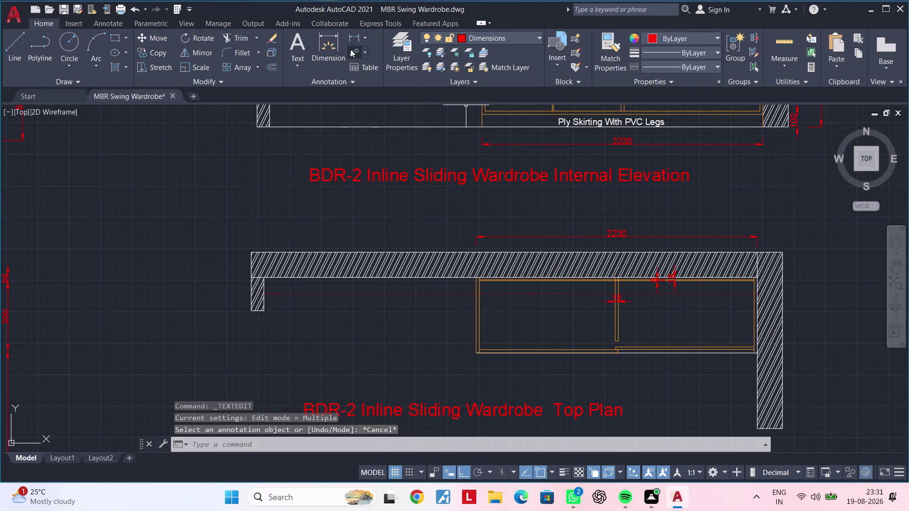
Dimension the 25 mm gap between the wardrobe frame and the left wall.
click(352, 36)
scroll(up, 3)
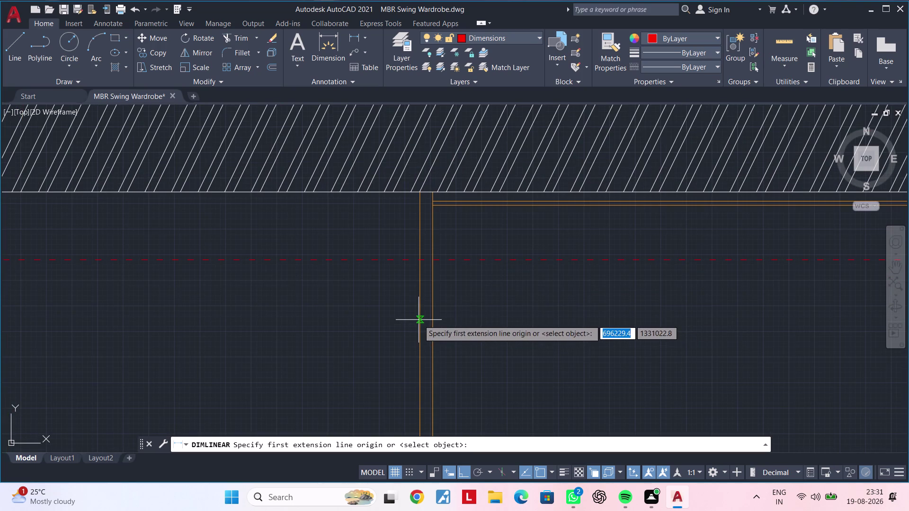
click(418, 320)
click(435, 319)
click(433, 324)
key(Escape)
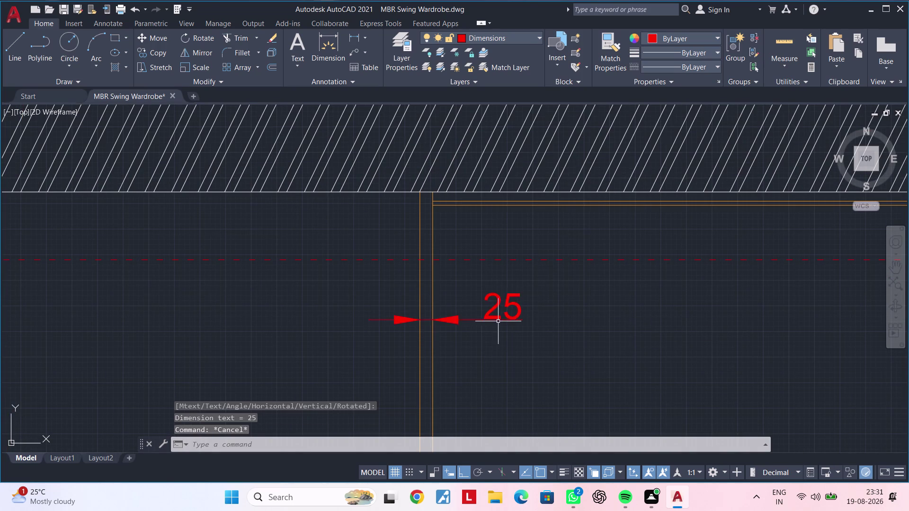
Grip-move the new 25 dimension into a tidier position.
click(497, 315)
click(492, 306)
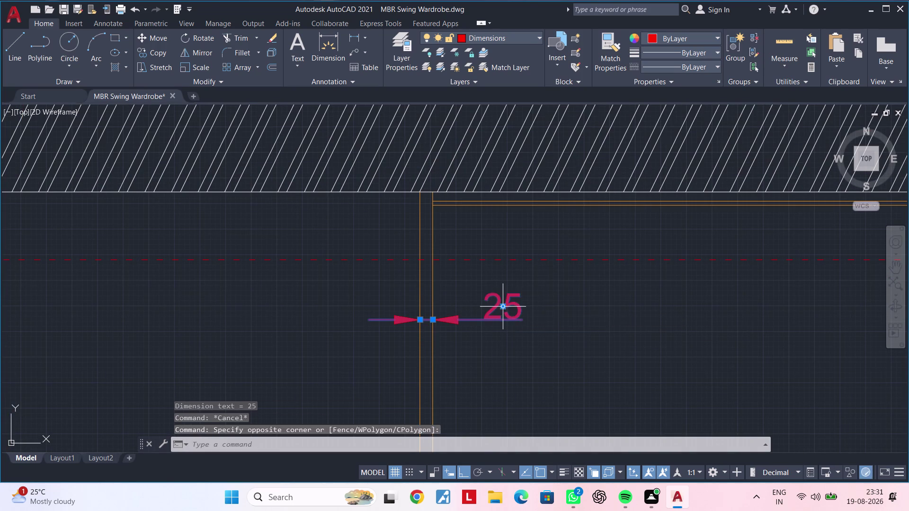
click(501, 306)
scroll(up, 3)
click(427, 326)
scroll(down, 3)
scroll(down, 3)
middle_drag(564, 357, 439, 310)
key(Escape)
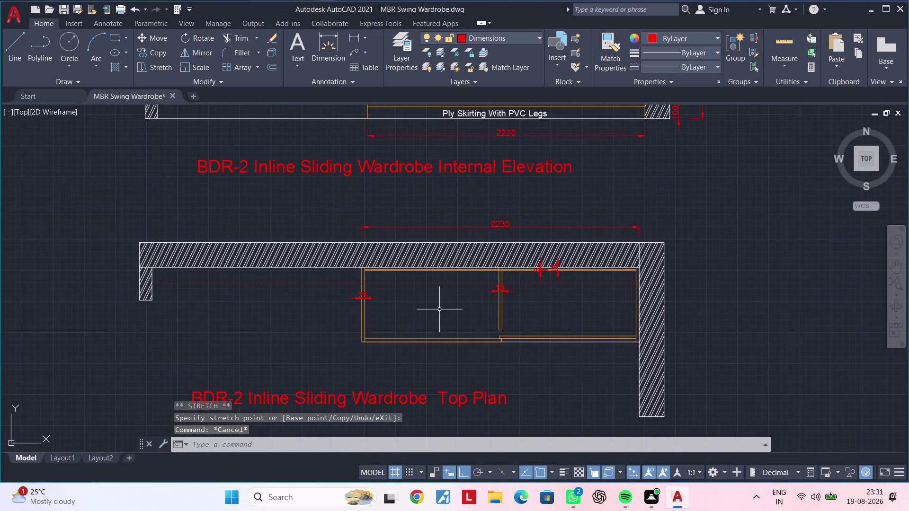
key(Escape)
key(Escape)
middle_drag(604, 312, 522, 281)
Pick the wardrobe edge and right wall face for a second 25 gap dimension.
click(358, 41)
scroll(up, 3)
click(503, 238)
click(518, 238)
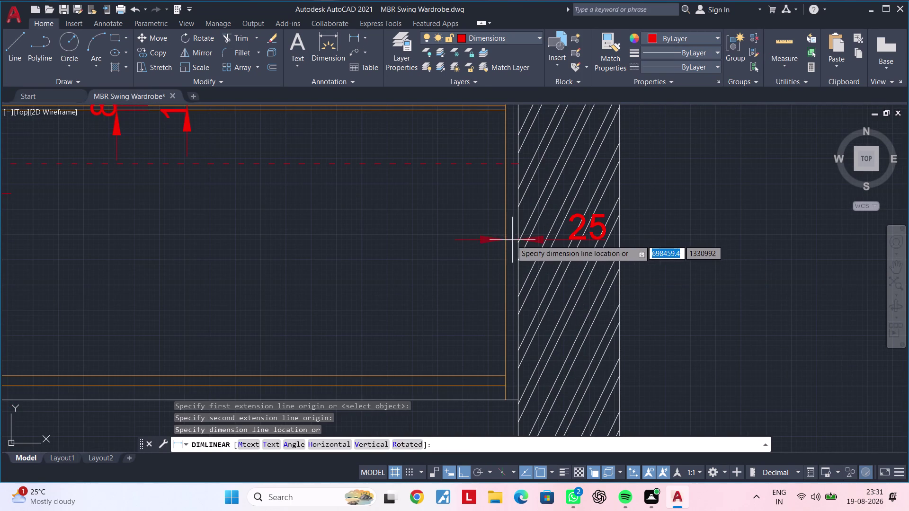
Place the right-side 25 gap dimension.
click(508, 240)
scroll(down, 3)
middle_drag(576, 261, 547, 269)
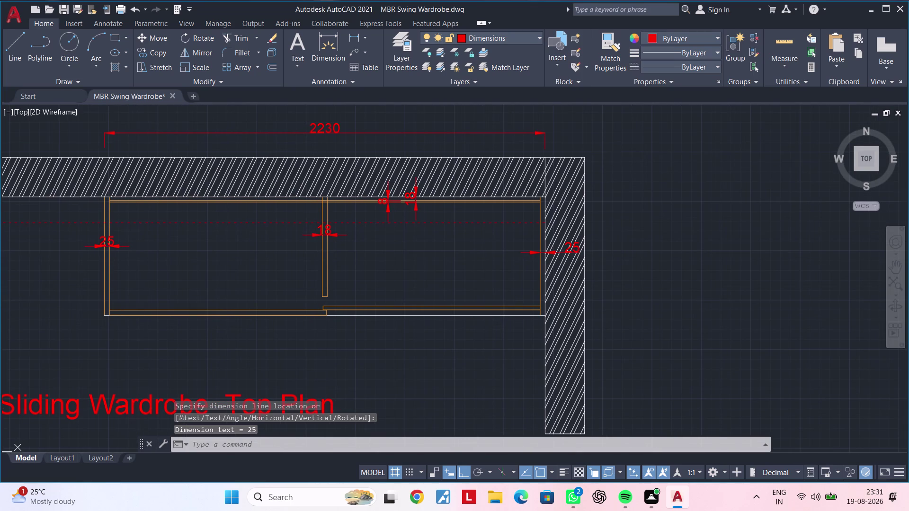
Dimension the 600 wardrobe depth from the back corner to the front corner.
key(space)
scroll(up, 3)
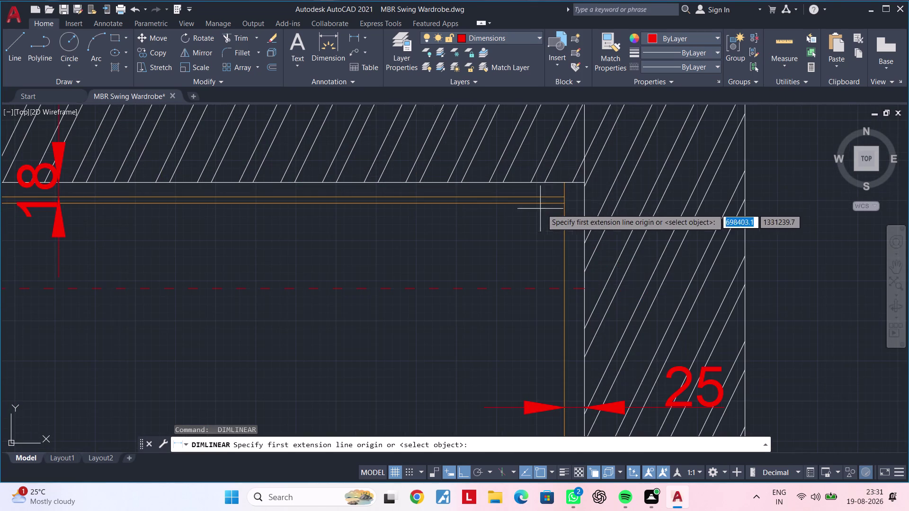
click(584, 185)
scroll(down, 3)
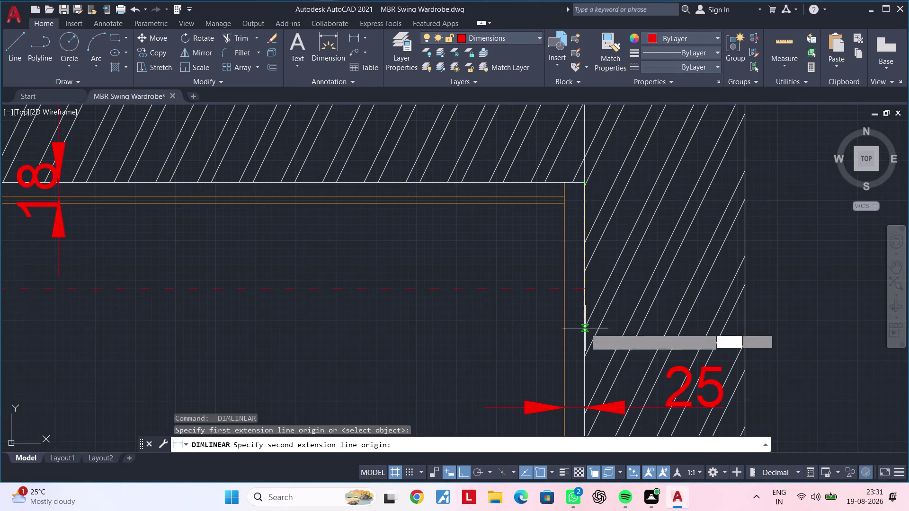
scroll(down, 3)
middle_drag(588, 320, 588, 212)
click(587, 352)
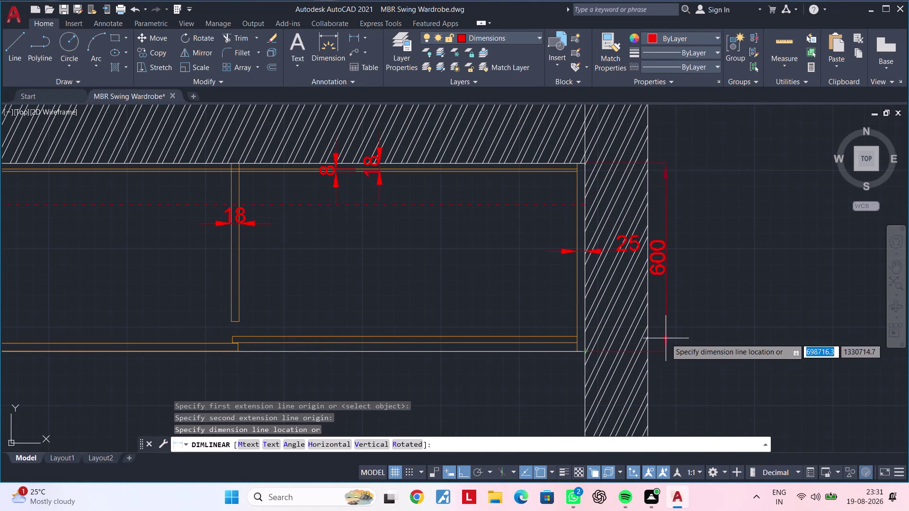
click(705, 337)
key(Escape)
Shorten both extension lines of the 600 dimension.
click(678, 351)
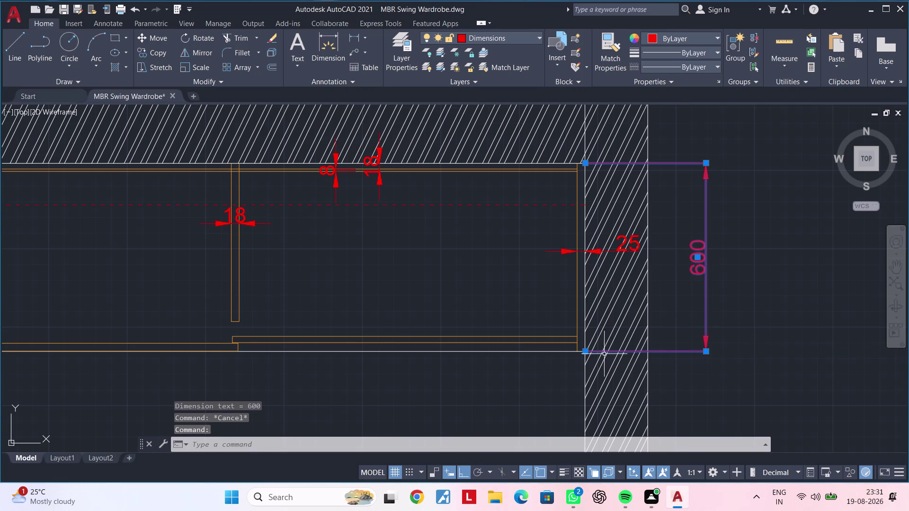
click(585, 350)
click(686, 350)
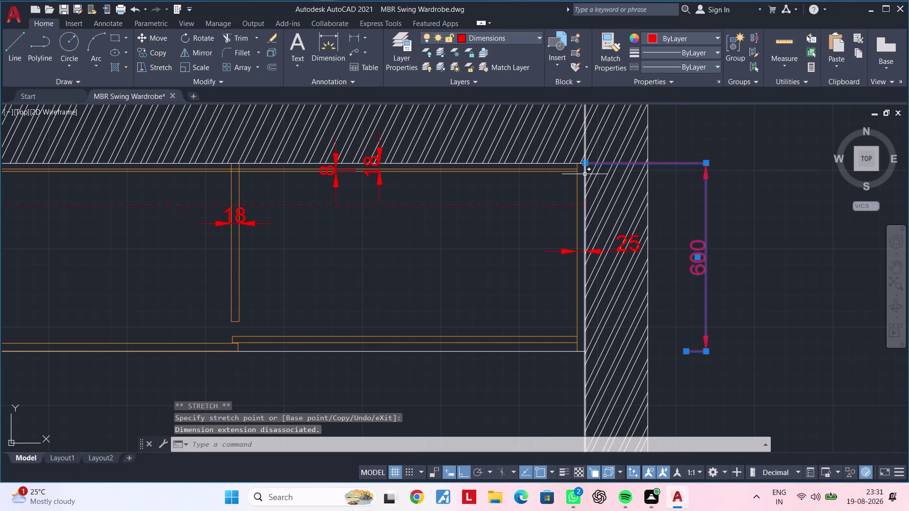
click(585, 163)
click(682, 164)
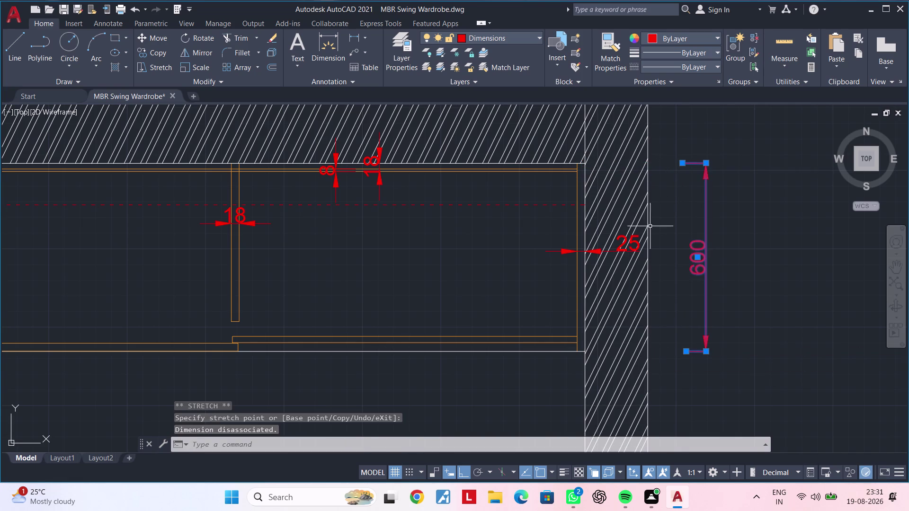
Reposition the right-side 25 dimension with its grip.
scroll(up, 3)
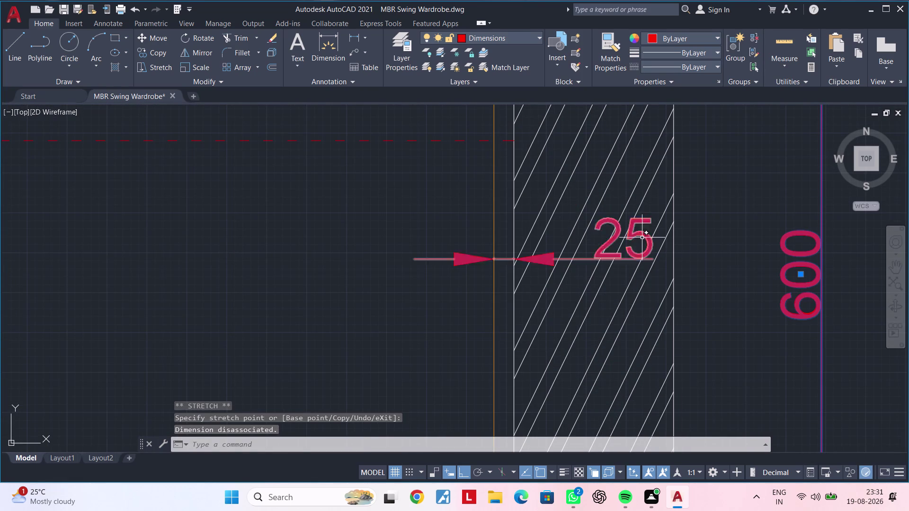
click(642, 237)
click(625, 239)
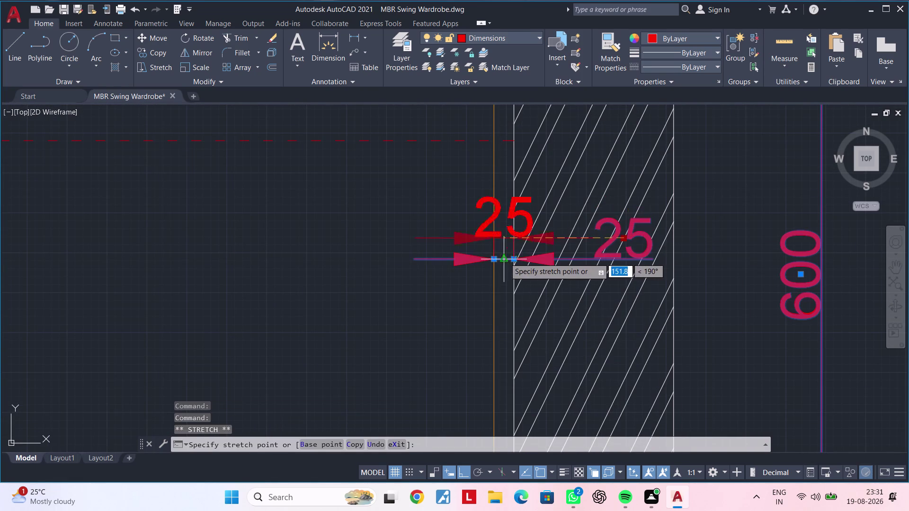
scroll(up, 3)
click(505, 258)
scroll(down, 3)
key(Escape)
scroll(down, 3)
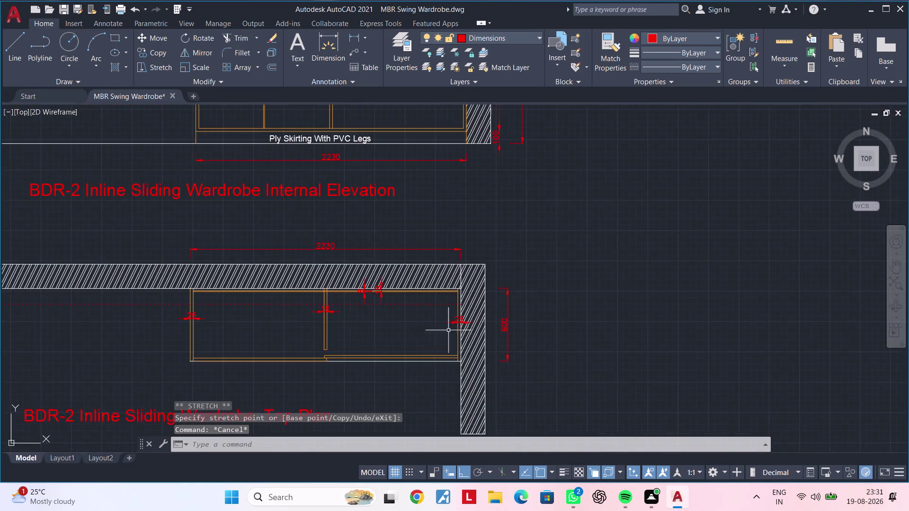
middle_drag(427, 333, 543, 268)
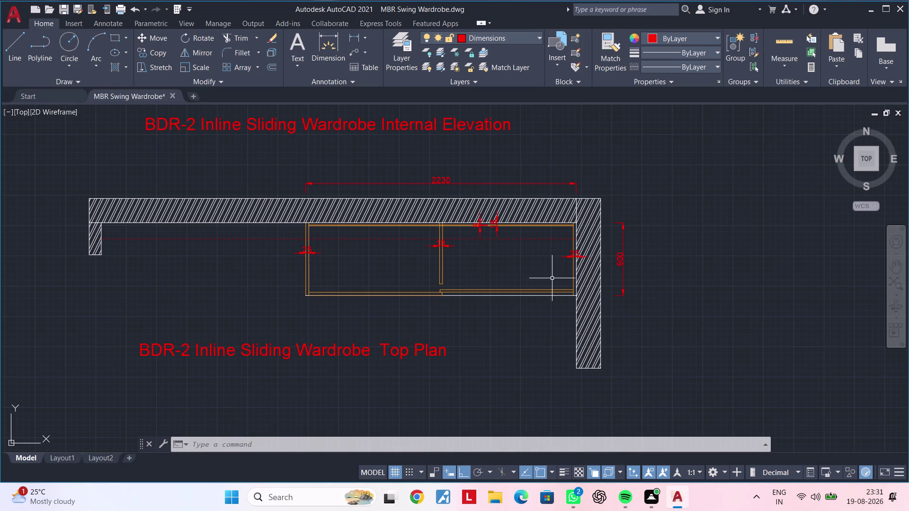
Window-select the BDR-2 elevation and top plan and move them upward.
scroll(down, 3)
middle_drag(545, 314, 535, 390)
scroll(down, 3)
middle_drag(533, 391, 560, 401)
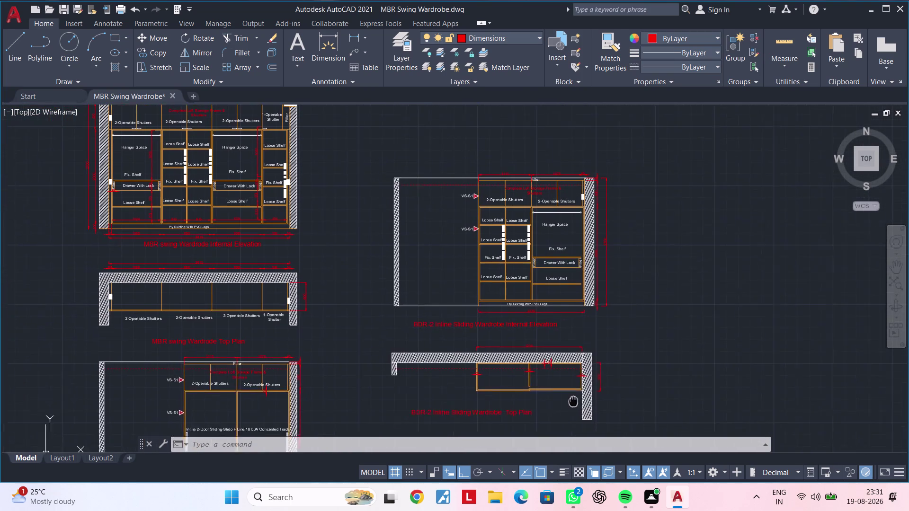
middle_drag(560, 402, 596, 401)
middle_drag(595, 402, 573, 443)
scroll(down, 3)
scroll(down, 3)
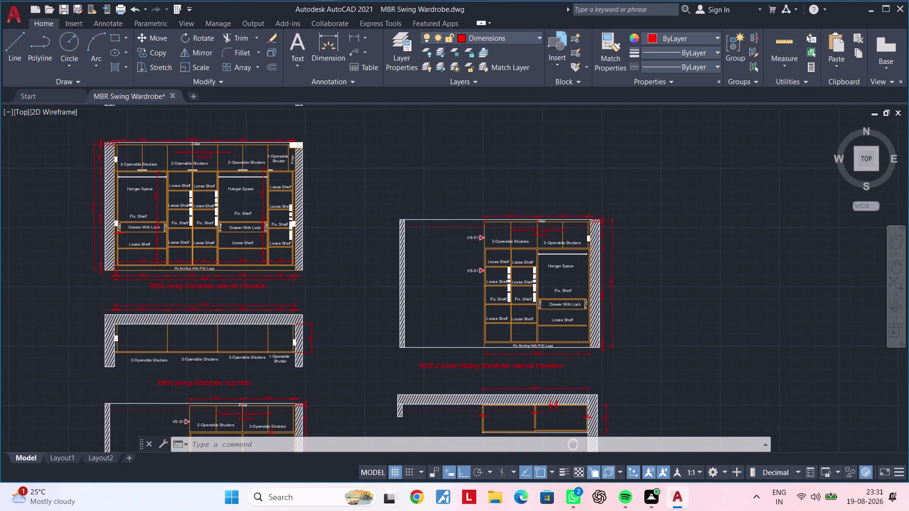
scroll(down, 3)
middle_drag(572, 372, 572, 316)
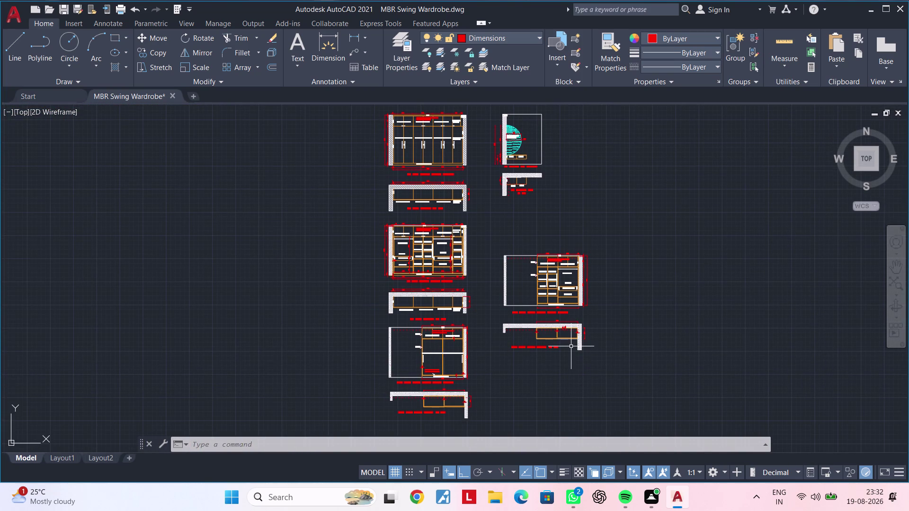
click(606, 375)
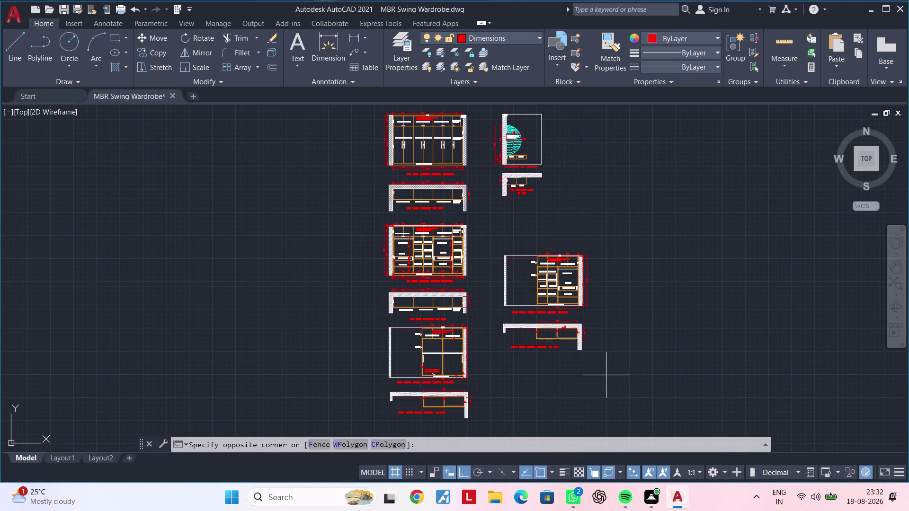
click(481, 236)
text(M)
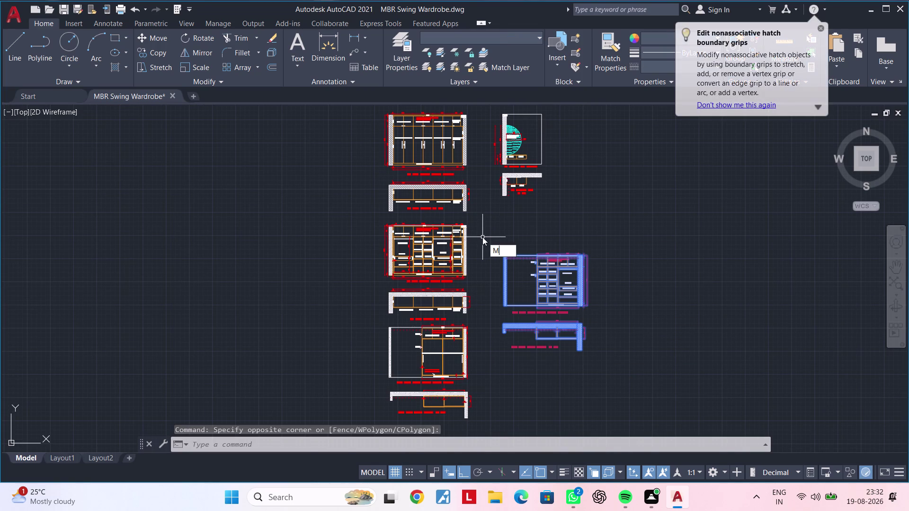
key(space)
click(507, 242)
click(505, 206)
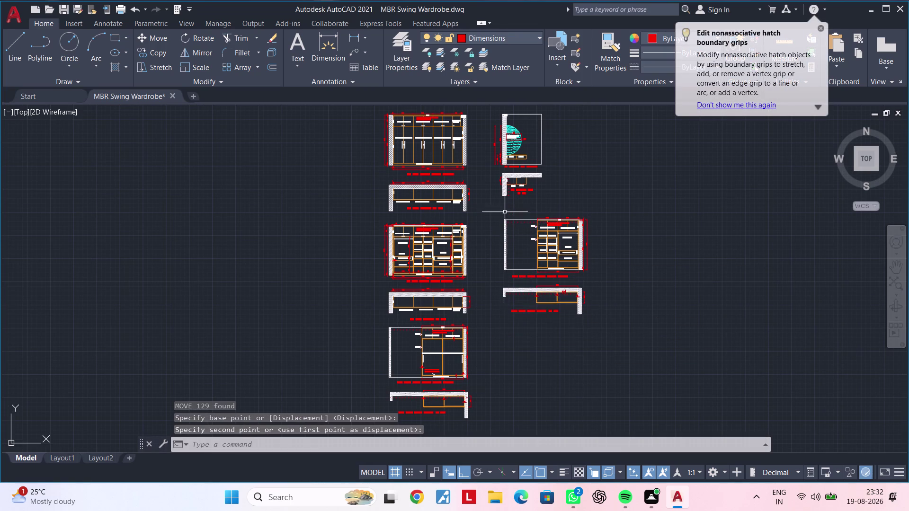
Pan over the MBR and sliding wardrobe drawings to check the new layout.
middle_drag(517, 315, 520, 281)
key(Escape)
key(Escape)
scroll(down, 3)
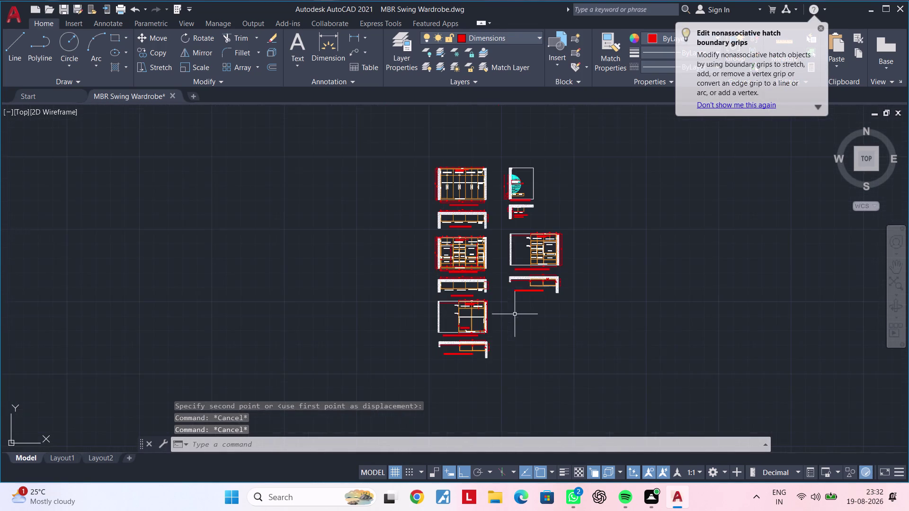
middle_drag(515, 315, 501, 334)
key(Escape)
key(Escape)
scroll(up, 3)
middle_drag(515, 215, 544, 302)
key(Escape)
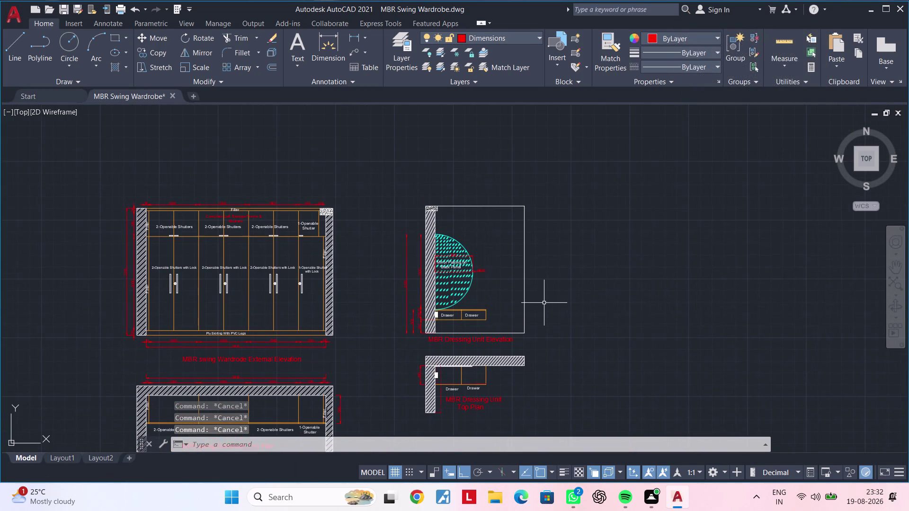
key(Escape)
key(Escape)
middle_drag(487, 338, 511, 286)
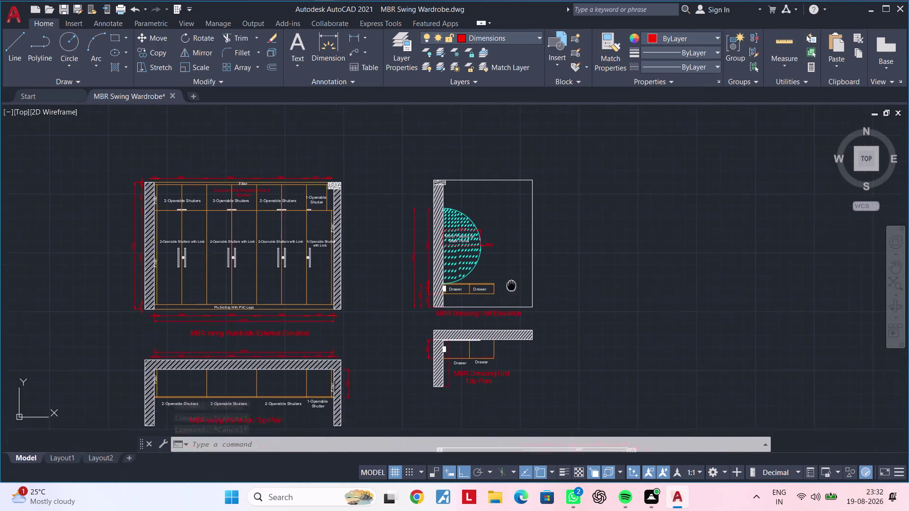
middle_drag(512, 286, 567, 198)
middle_drag(445, 298, 527, 197)
scroll(down, 3)
middle_drag(507, 284, 541, 179)
scroll(up, 3)
scroll(down, 3)
middle_drag(504, 331, 518, 280)
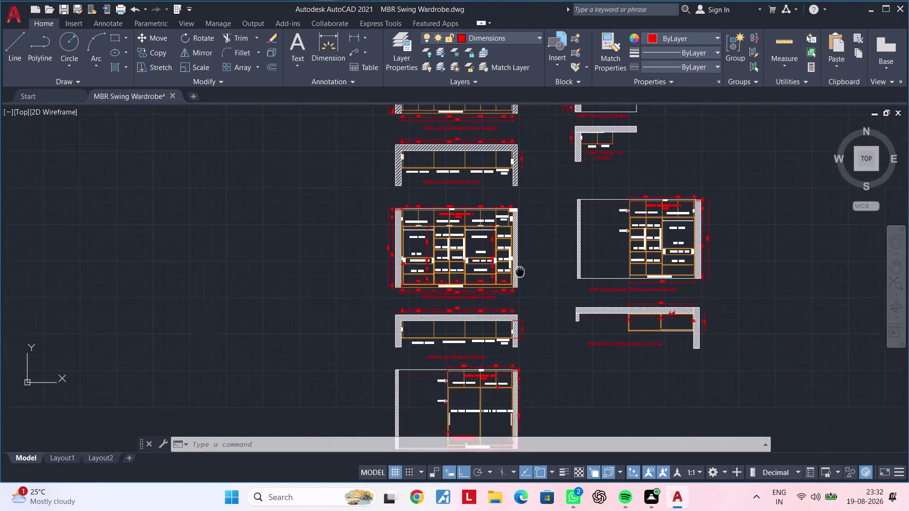
middle_drag(518, 280, 530, 227)
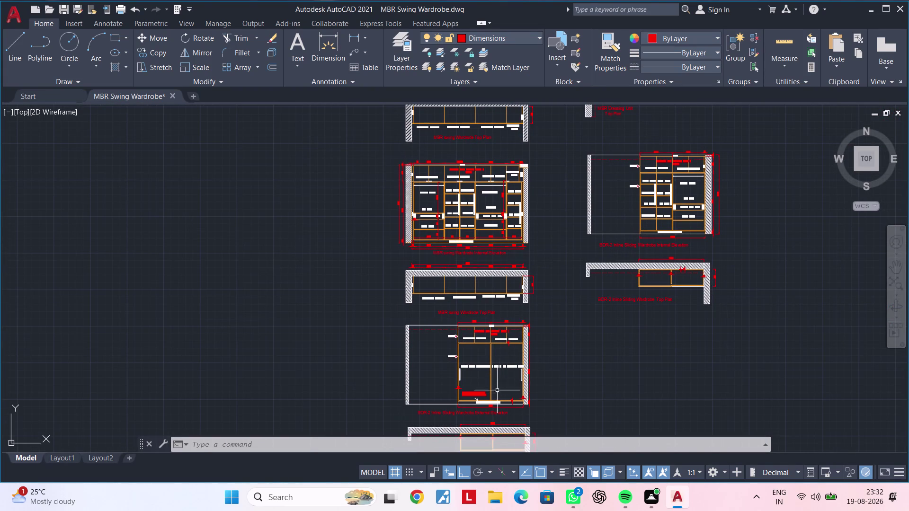
scroll(up, 3)
scroll(up, 3)
middle_drag(459, 382, 460, 381)
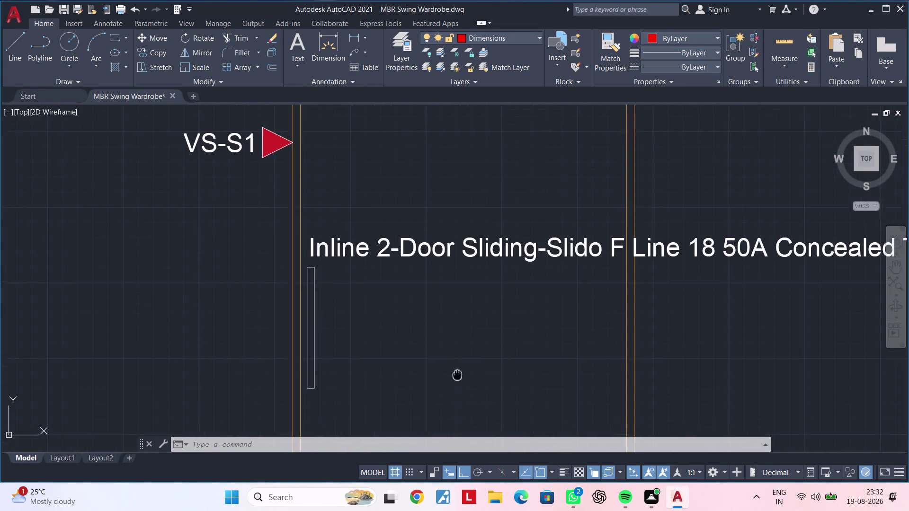
Draw a horizontal line across the BDR-2 sliding door elevation.
middle_drag(460, 382, 448, 305)
scroll(down, 3)
middle_drag(453, 312, 429, 267)
key(Escape)
key(Escape)
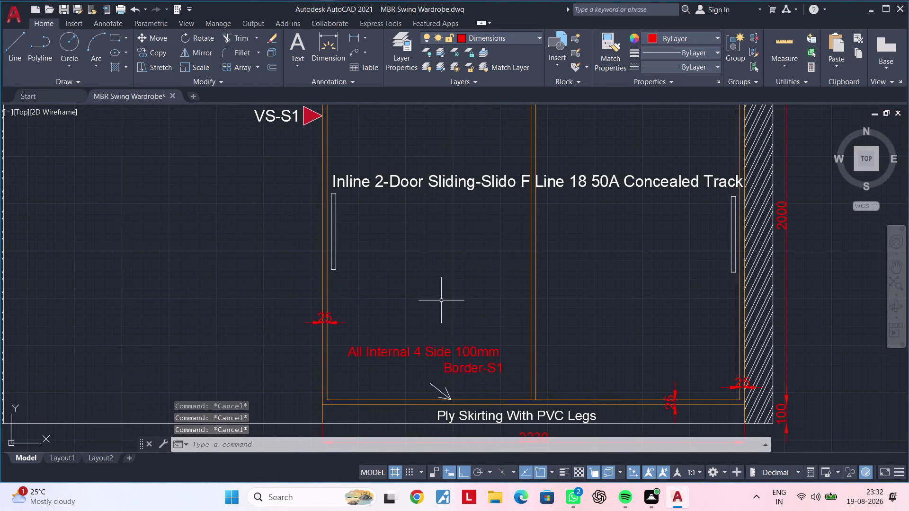
key(Escape)
text(L)
key(space)
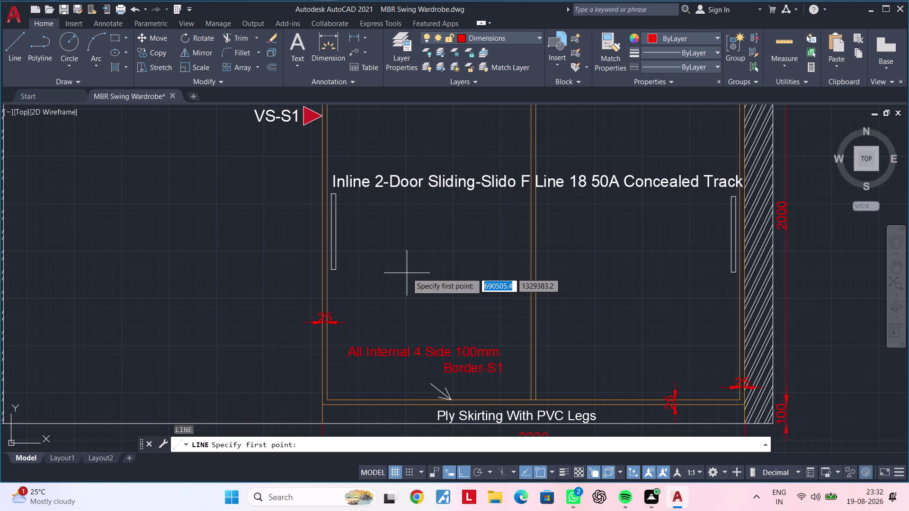
click(407, 268)
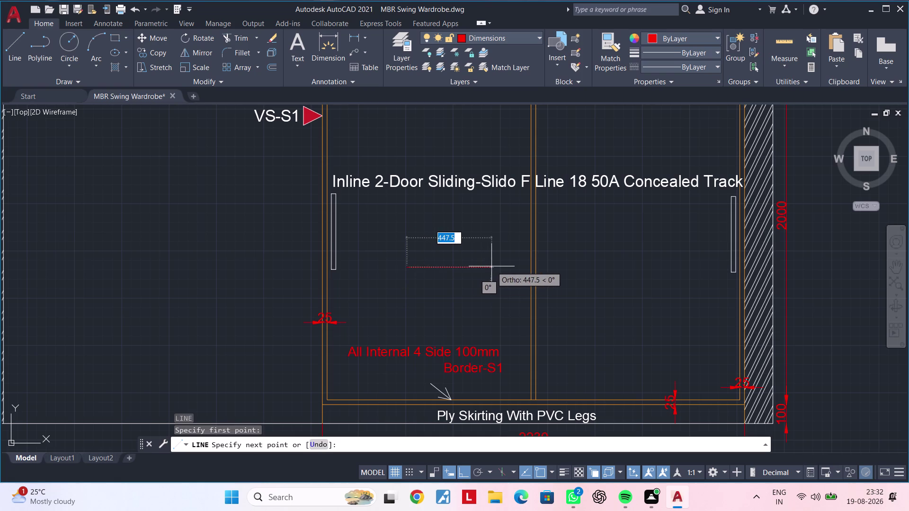
click(492, 267)
key(Escape)
key(Escape)
Delete the stray line and make layer 0 current.
middle_drag(490, 272, 492, 264)
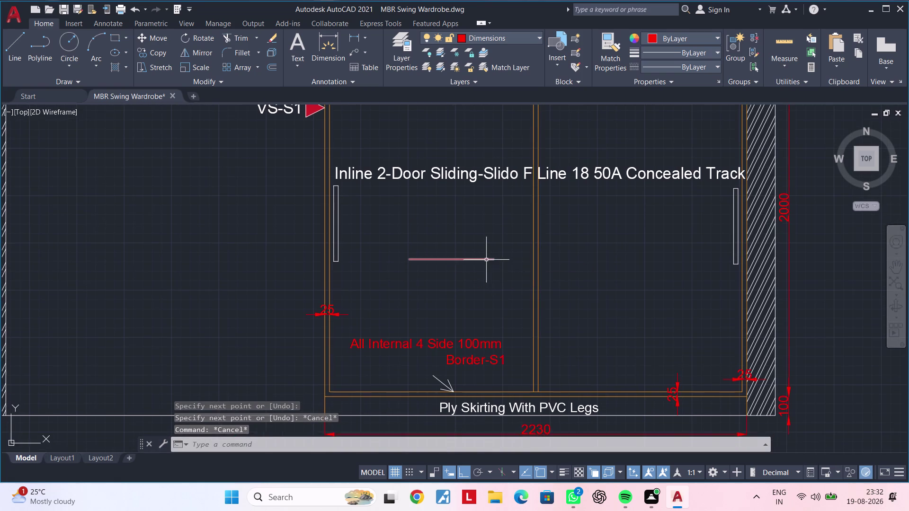
scroll(up, 3)
click(474, 257)
key(Delete)
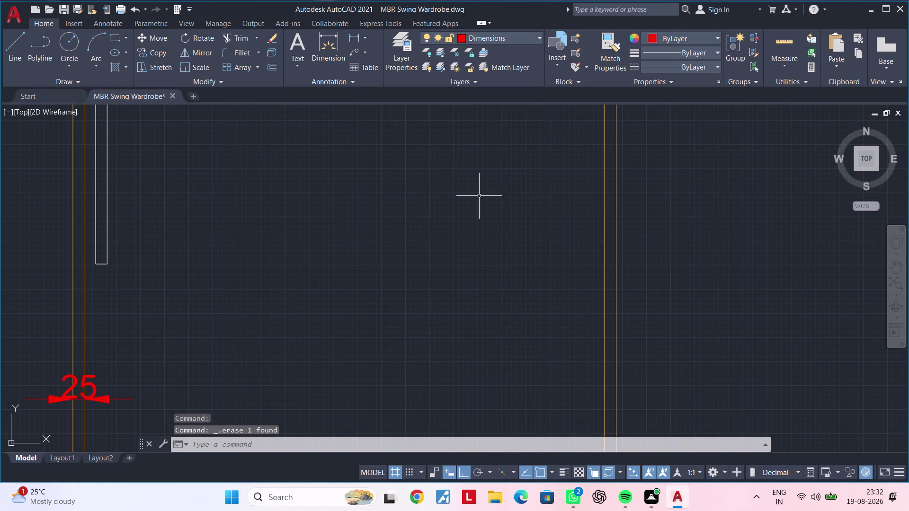
click(498, 35)
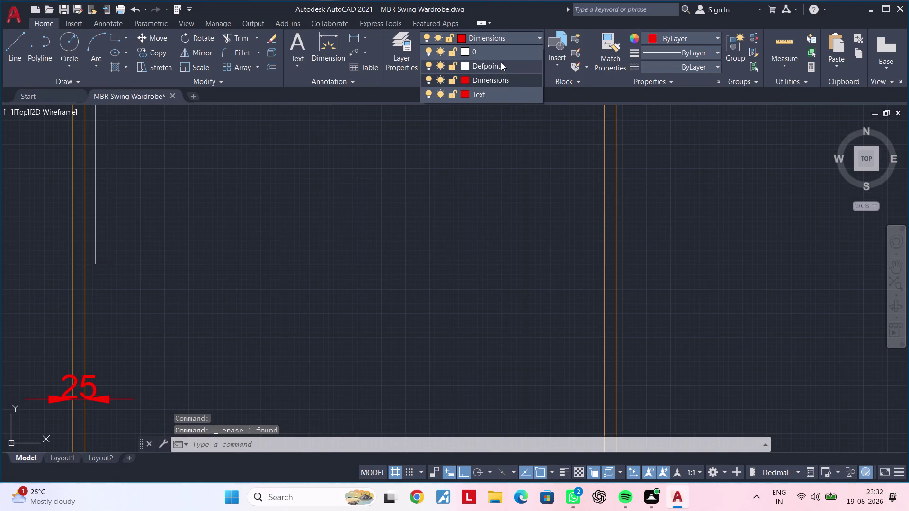
click(500, 55)
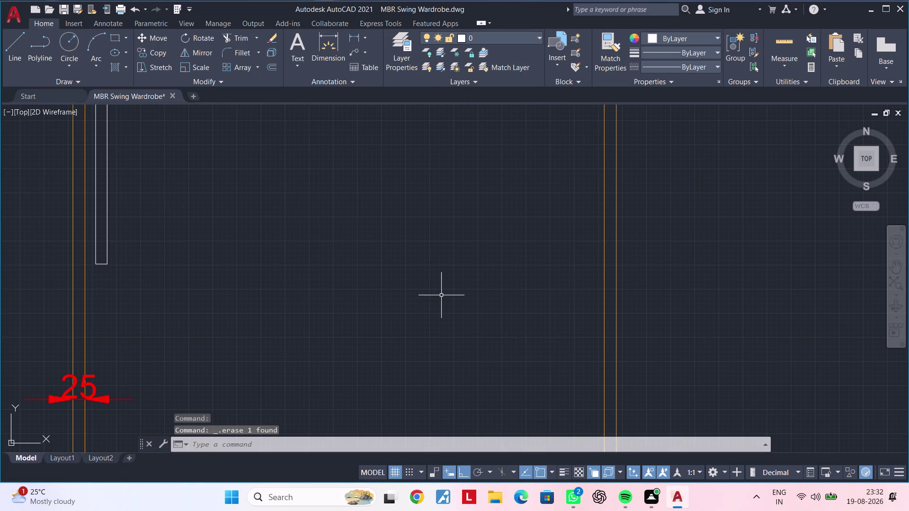
Draw the horizontal arrow shaft on the sliding door.
text(L)
key(space)
scroll(down, 3)
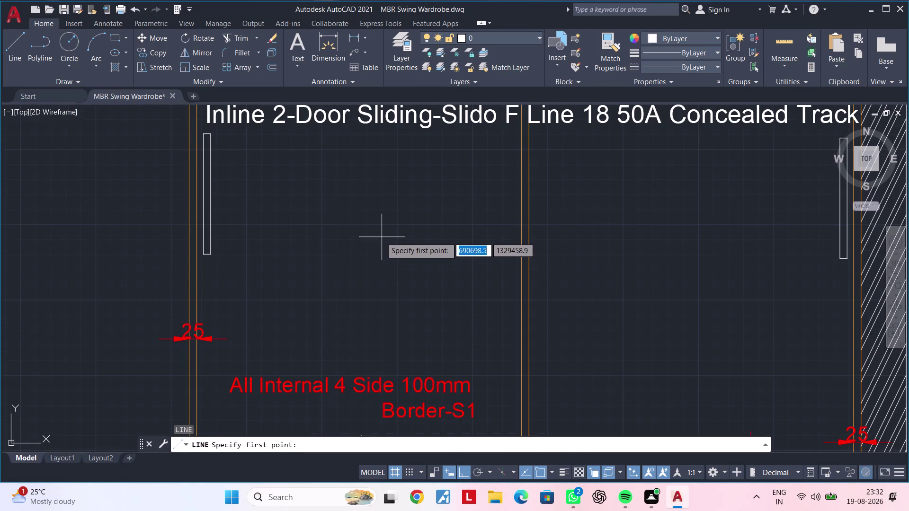
click(380, 238)
click(467, 236)
key(Escape)
key(Escape)
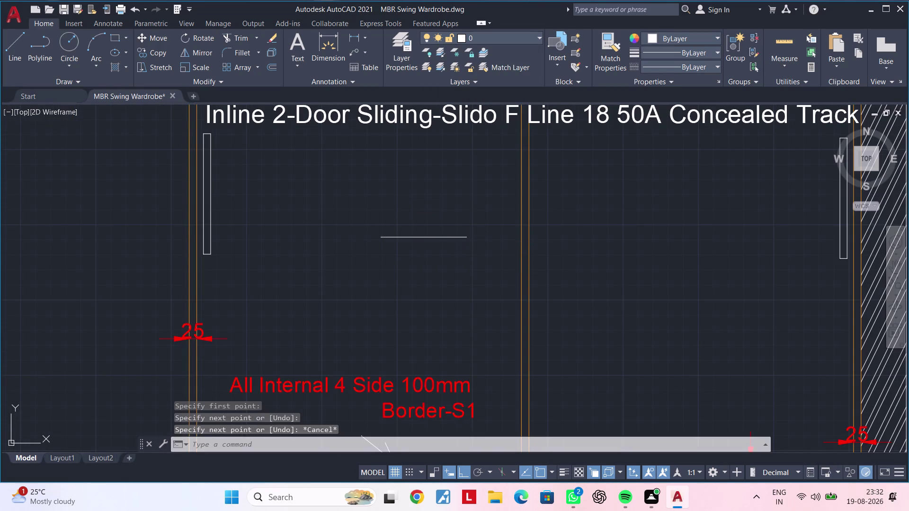
Draw an angled arrowhead stroke from the shaft's end.
text(L)
key(space)
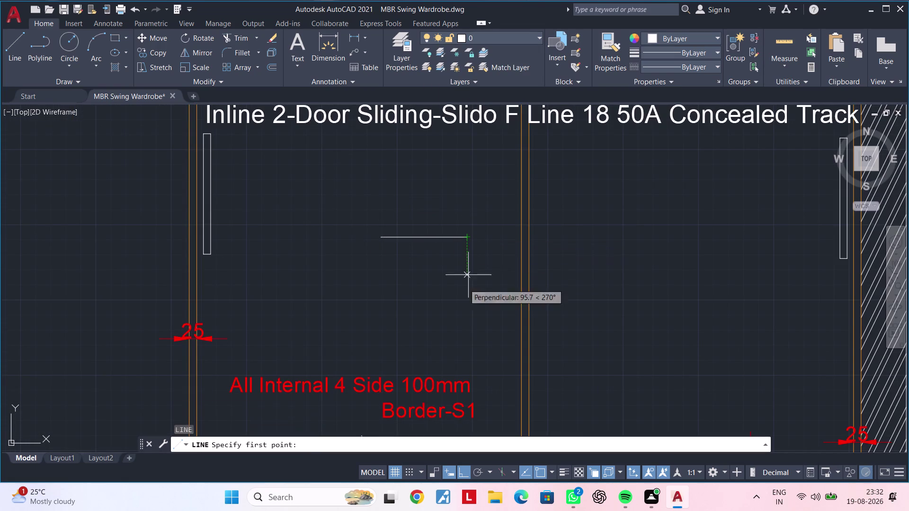
click(463, 468)
scroll(up, 3)
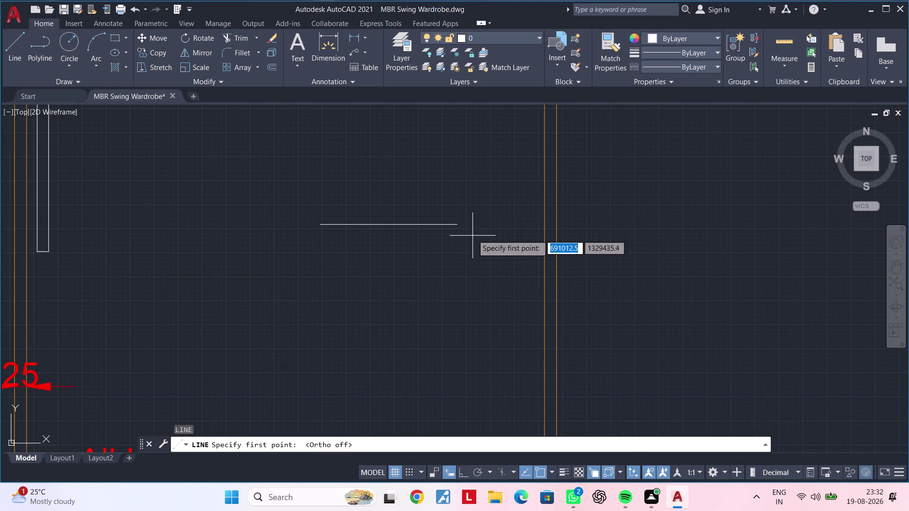
click(460, 225)
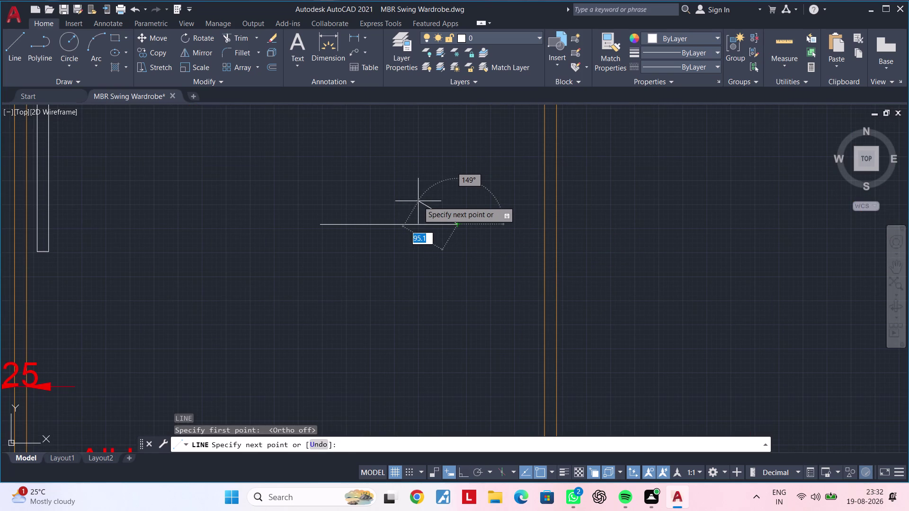
click(424, 206)
key(Escape)
key(Escape)
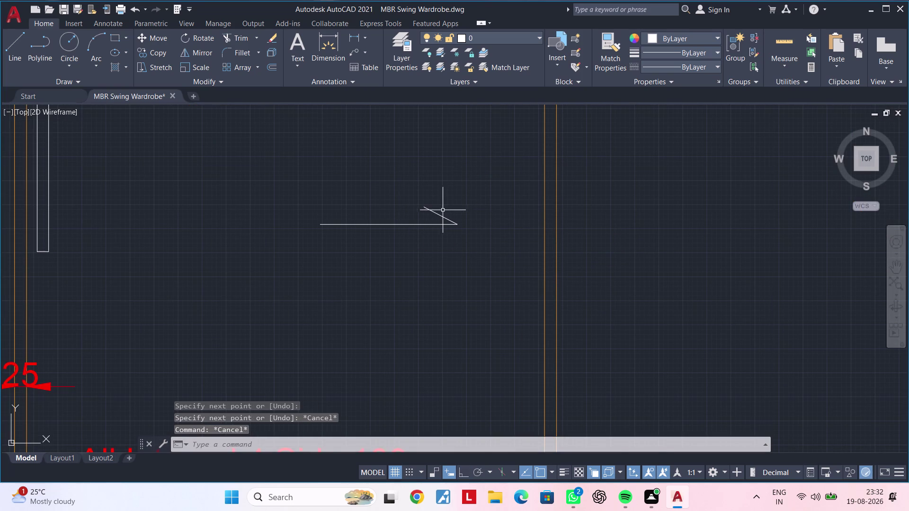
Mirror the angled stroke about the shaft to complete the right-pointing arrowhead.
click(440, 213)
text(MI)
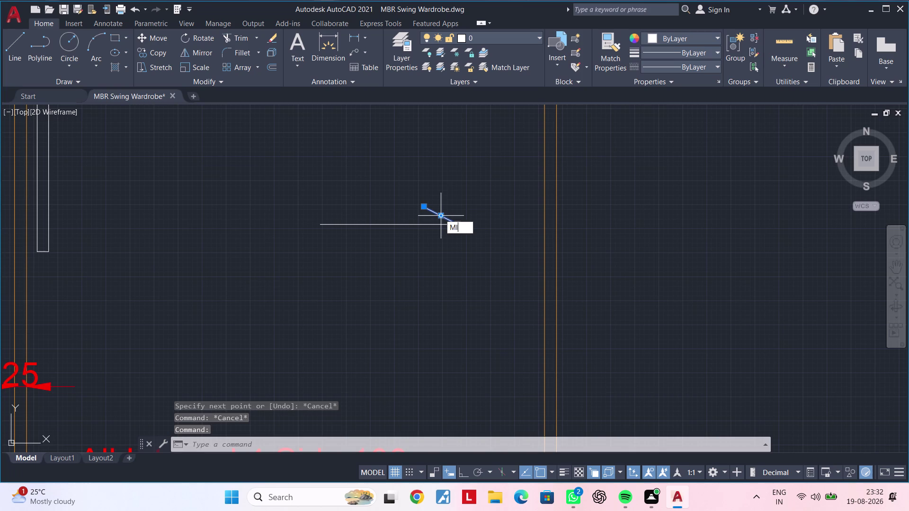
key(space)
scroll(up, 3)
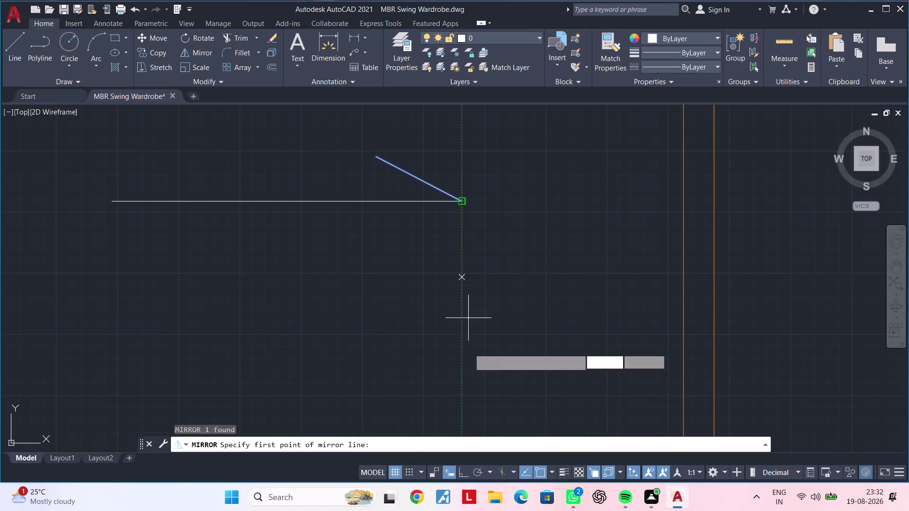
click(466, 474)
click(461, 200)
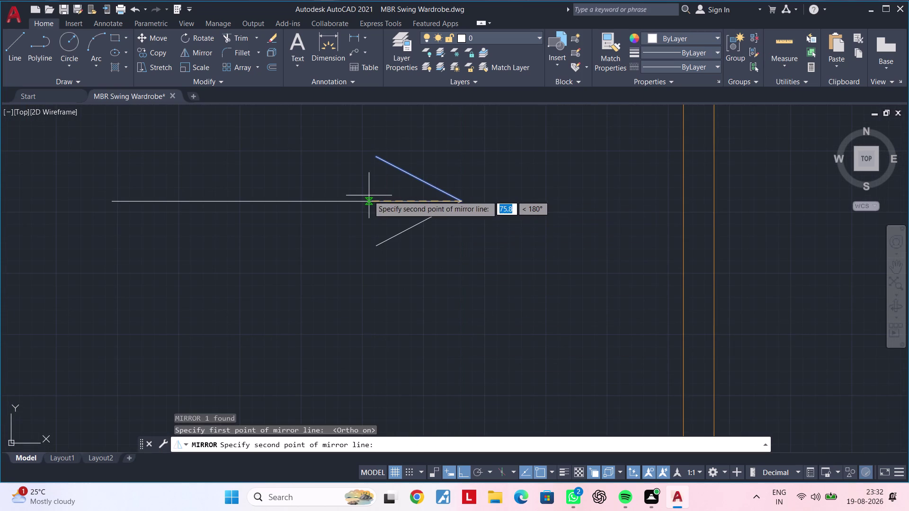
click(367, 201)
drag(401, 245, 367, 200)
scroll(down, 3)
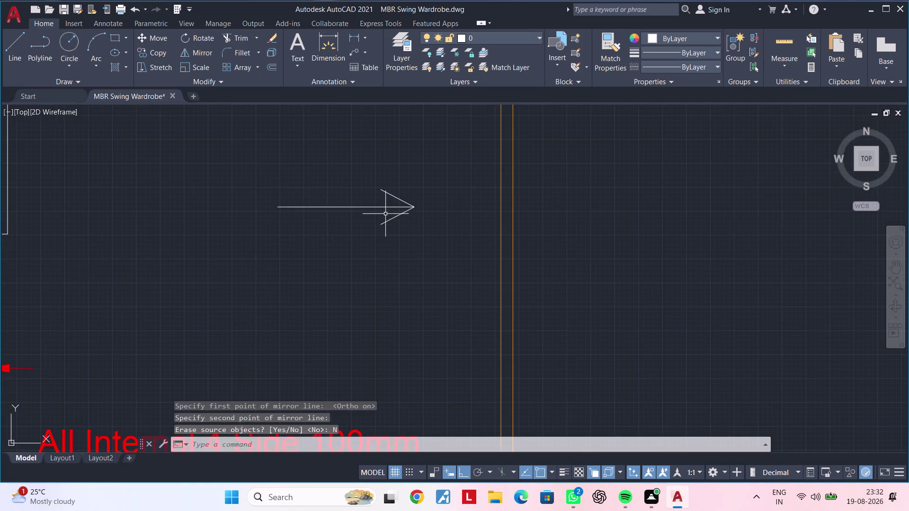
key(Escape)
Mirror the arrow about the centre divider, keeping the original, for a left-pointing arrow.
drag(251, 170, 275, 188)
click(425, 241)
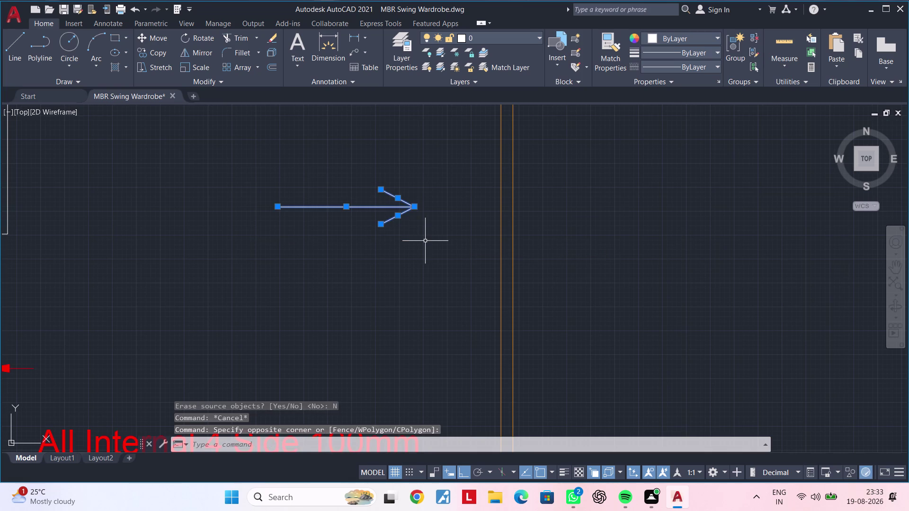
text(MI)
key(space)
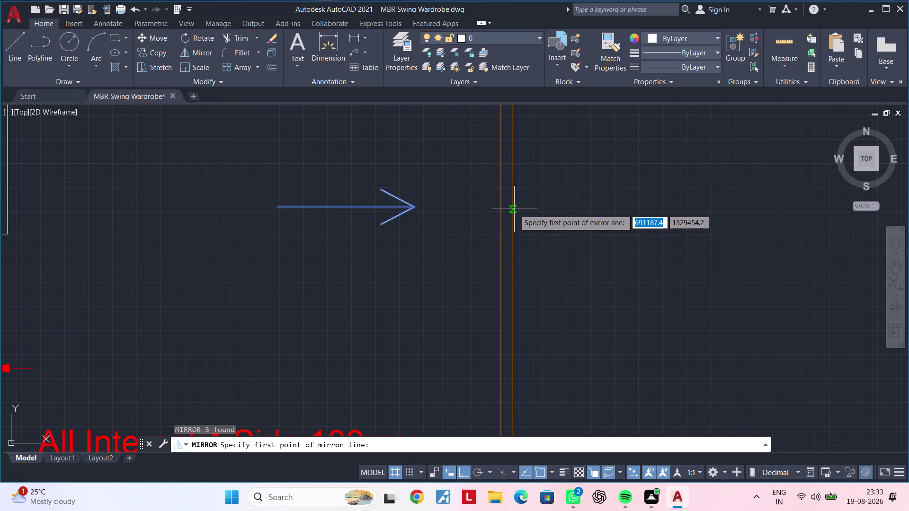
click(514, 209)
click(514, 247)
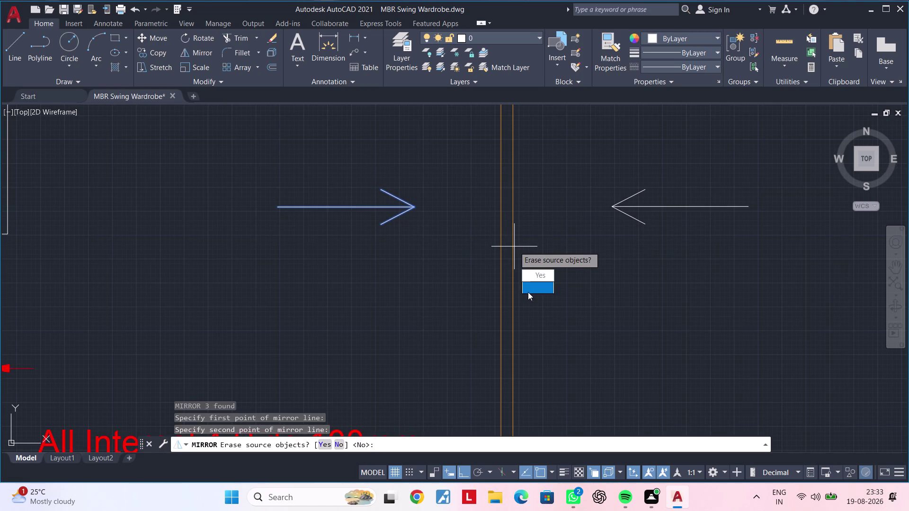
drag(527, 292, 514, 246)
scroll(down, 3)
Zoom out to show all the wardrobe drawings and save the drawing.
middle_drag(557, 265, 581, 255)
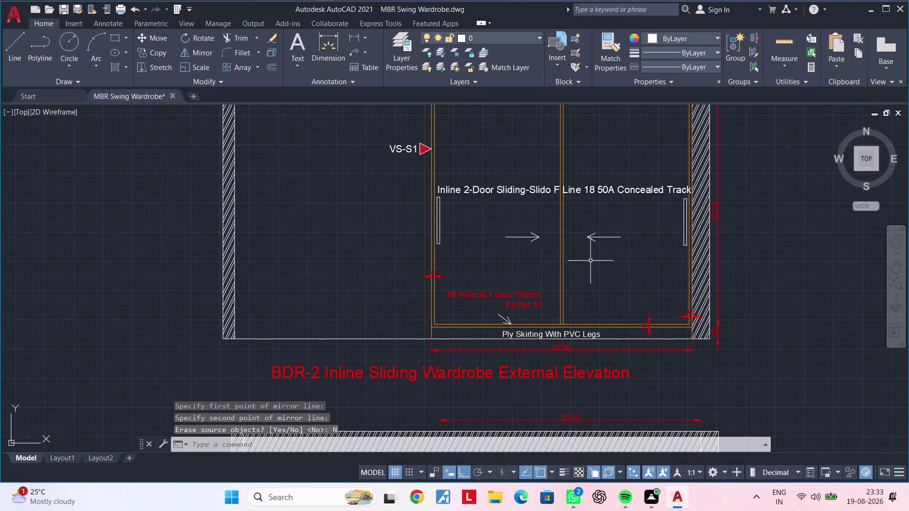
scroll(down, 3)
middle_drag(595, 263, 553, 274)
middle_drag(557, 275, 505, 310)
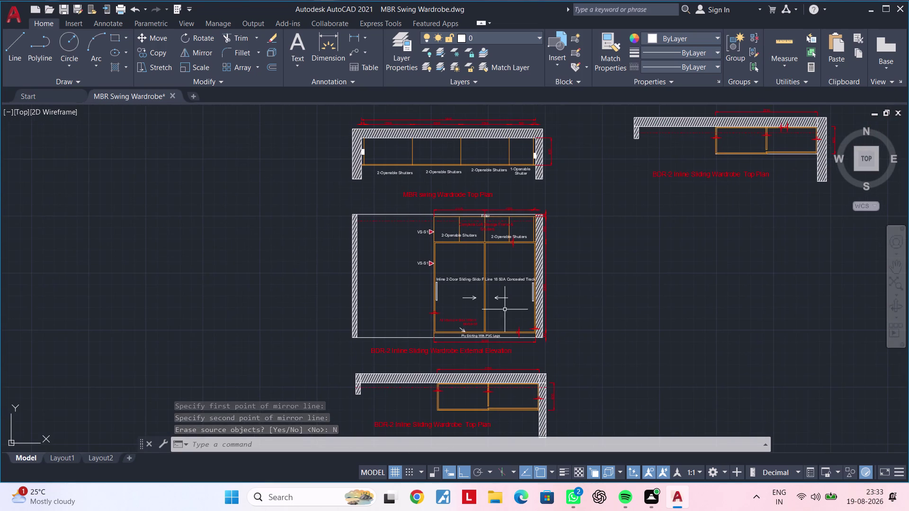
key(ctrl+s)
key(ctrl+s)
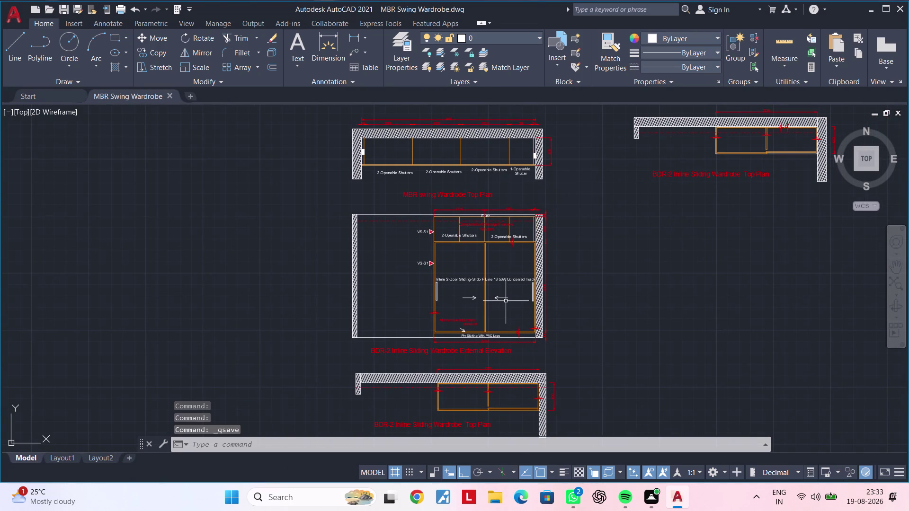
key(ctrl+s)
key(ctrl+s)
key(ctrl+s)
key(ctrl+s)
key(ctrl+s)
key(ctrl+s)
key(ctrl+s)
Recentre the full wardrobe drawing set in view and save again.
scroll(down, 3)
middle_drag(509, 292, 491, 385)
scroll(up, 3)
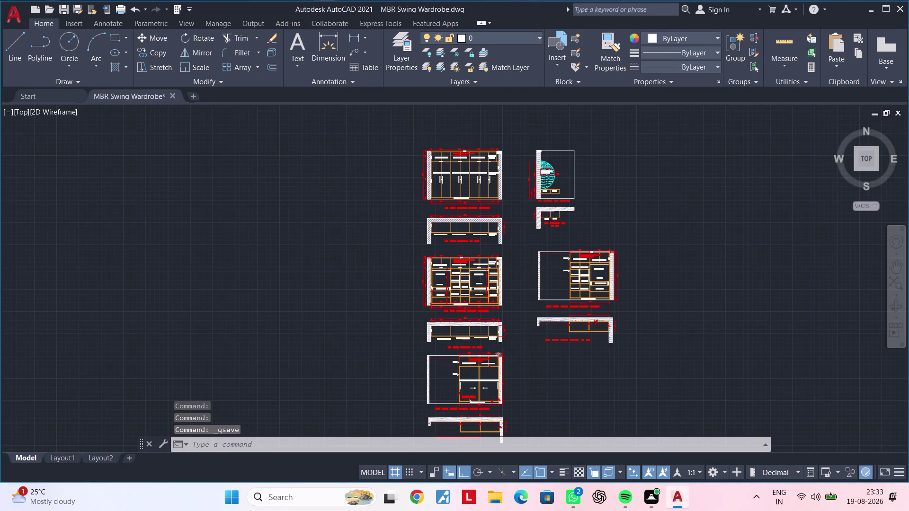
middle_drag(507, 339, 502, 289)
scroll(down, 3)
middle_drag(527, 348, 399, 343)
middle_drag(428, 346, 435, 377)
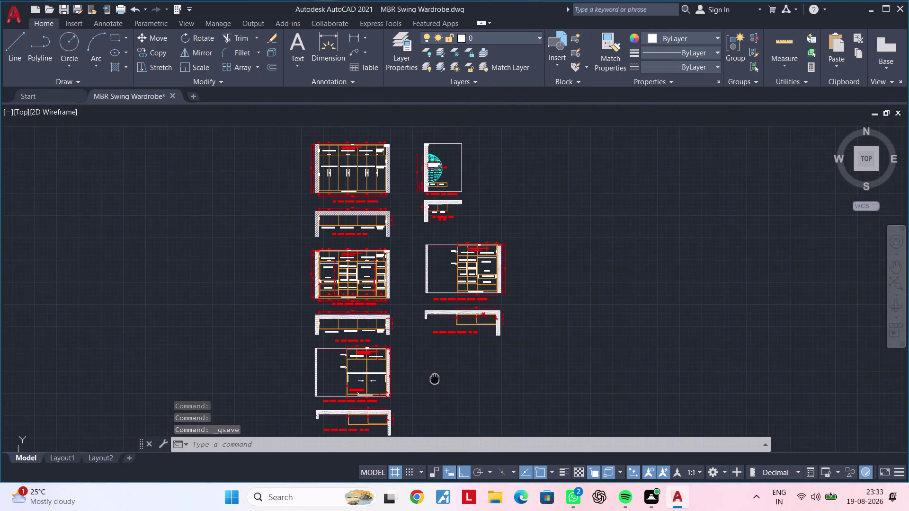
middle_drag(434, 378, 444, 348)
scroll(up, 3)
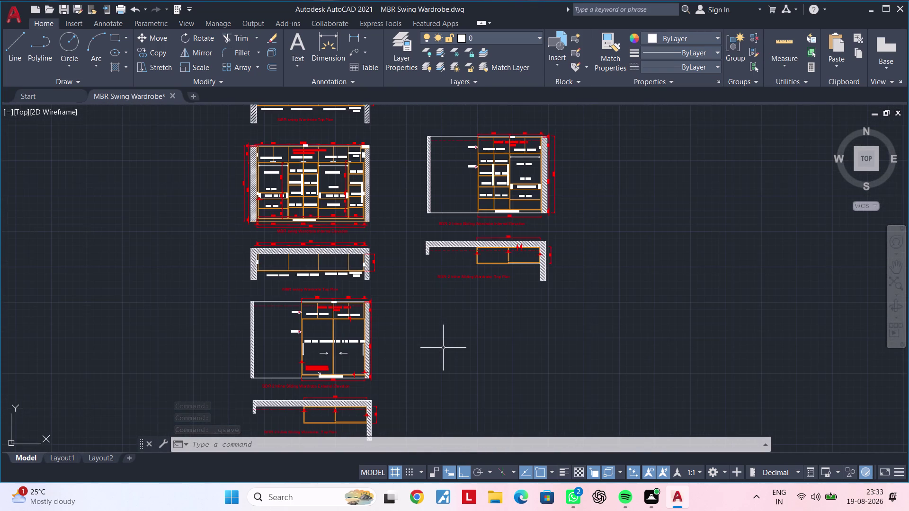
scroll(down, 3)
middle_drag(444, 348, 474, 367)
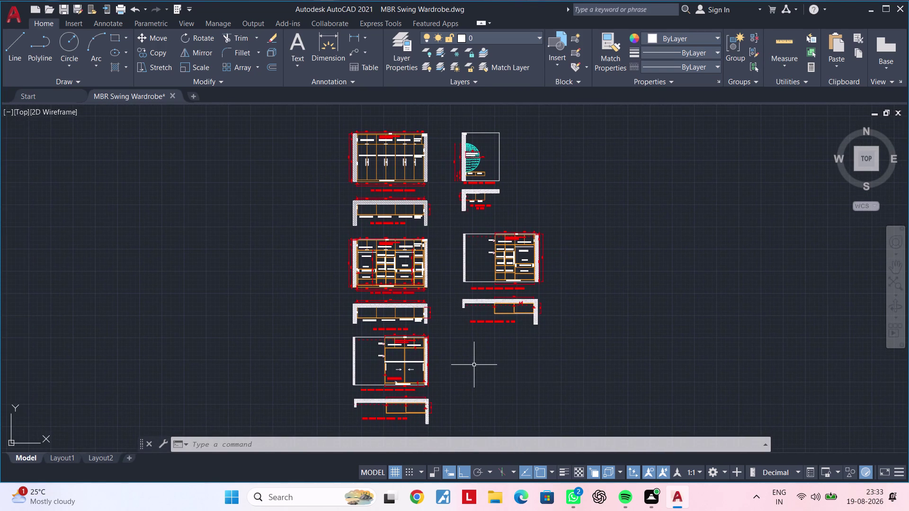
key(ctrl+s)
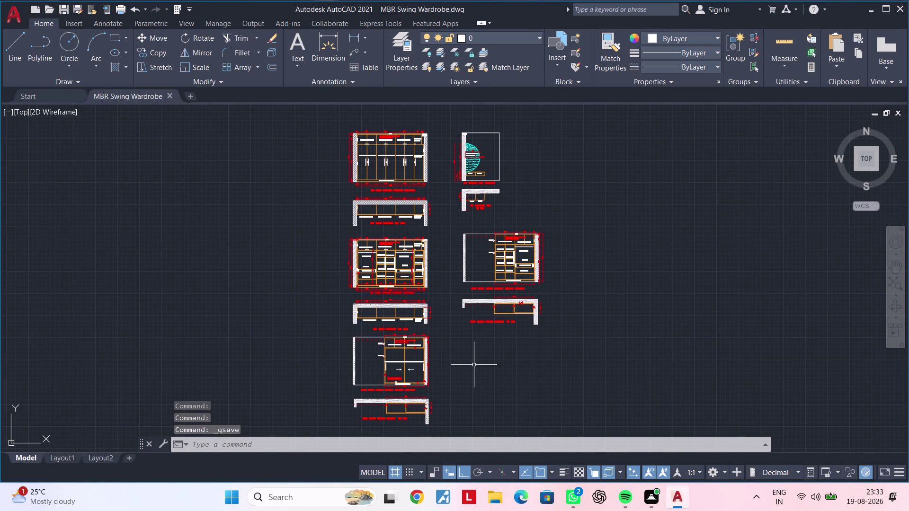
key(ctrl+p)
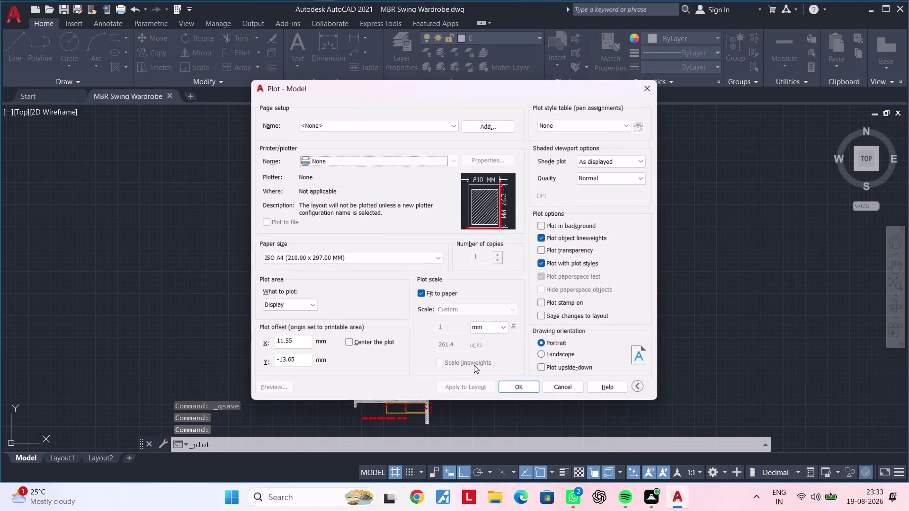
Apply the <Previous plot> page setup, window all wardrobe drawings, and preview the sheet.
click(388, 125)
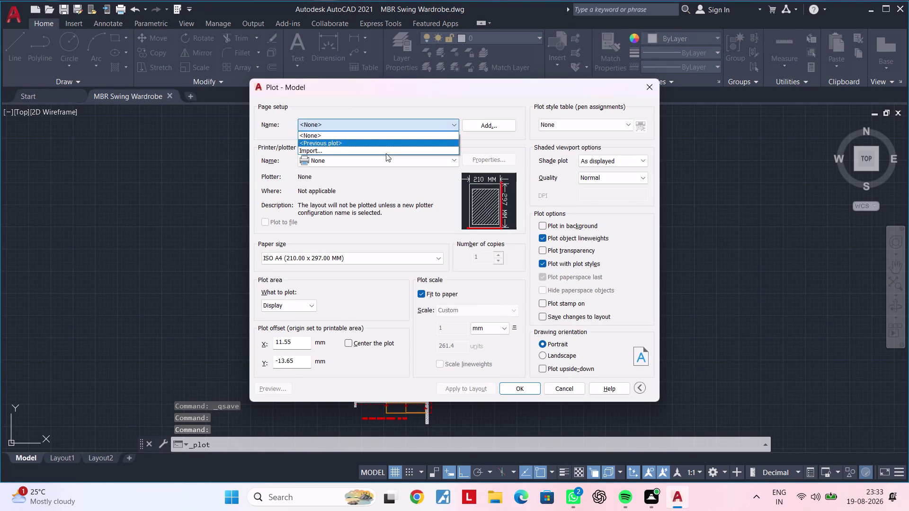
click(383, 145)
click(353, 309)
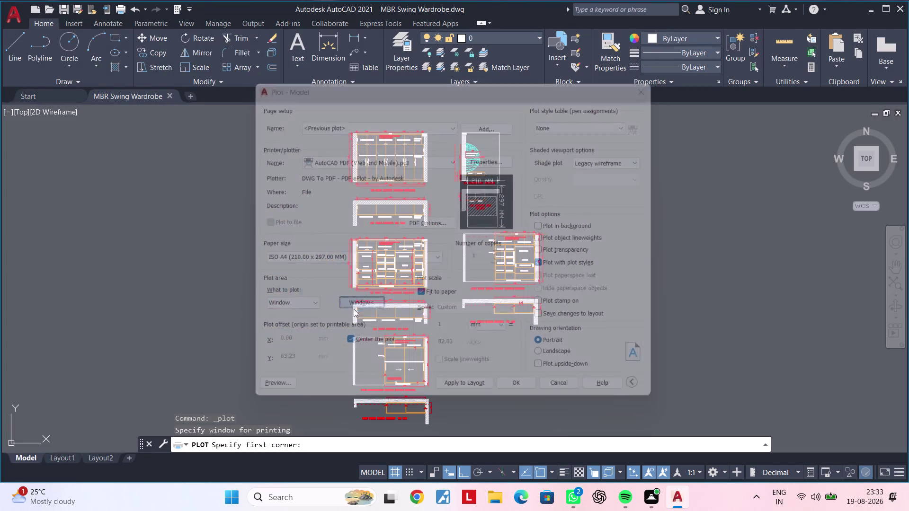
click(318, 108)
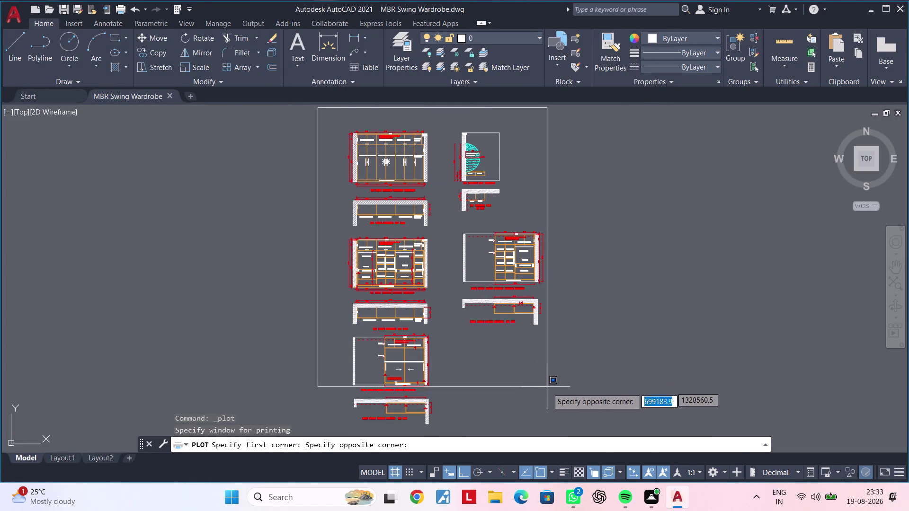
middle_drag(571, 429, 572, 347)
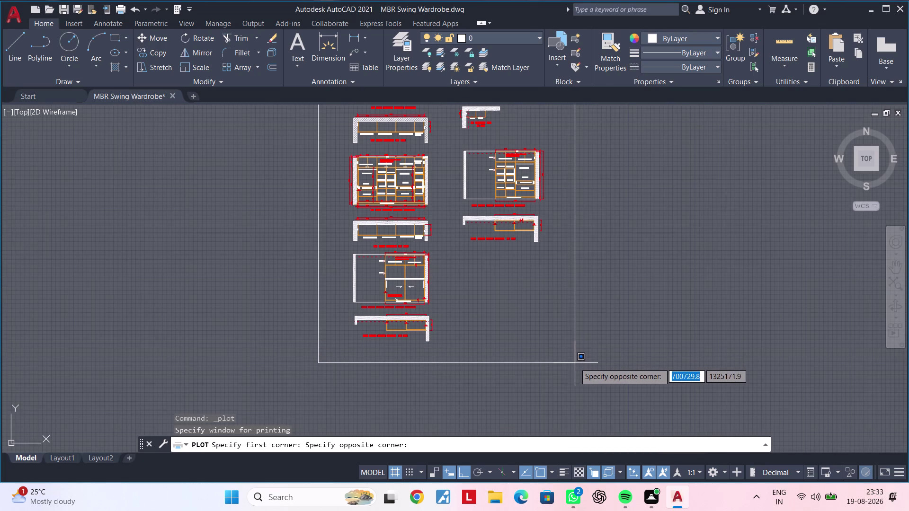
click(579, 368)
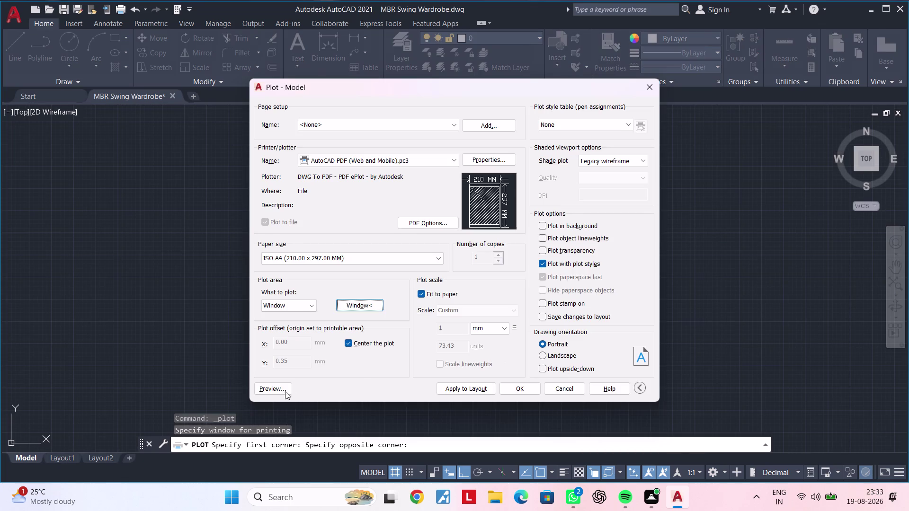
click(272, 391)
Inspect the swing and BDR-2 sliding wardrobe drawings in the preview, then close it.
scroll(up, 3)
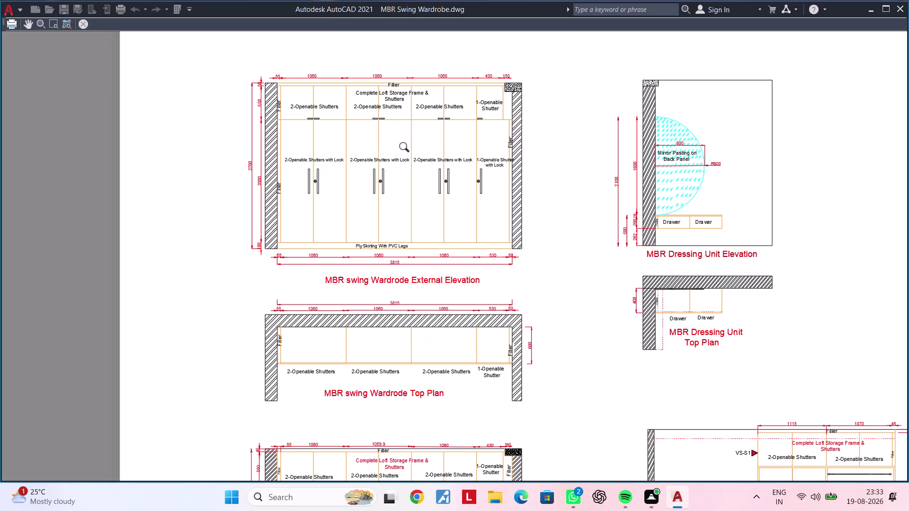
scroll(up, 3)
middle_drag(487, 193, 270, 230)
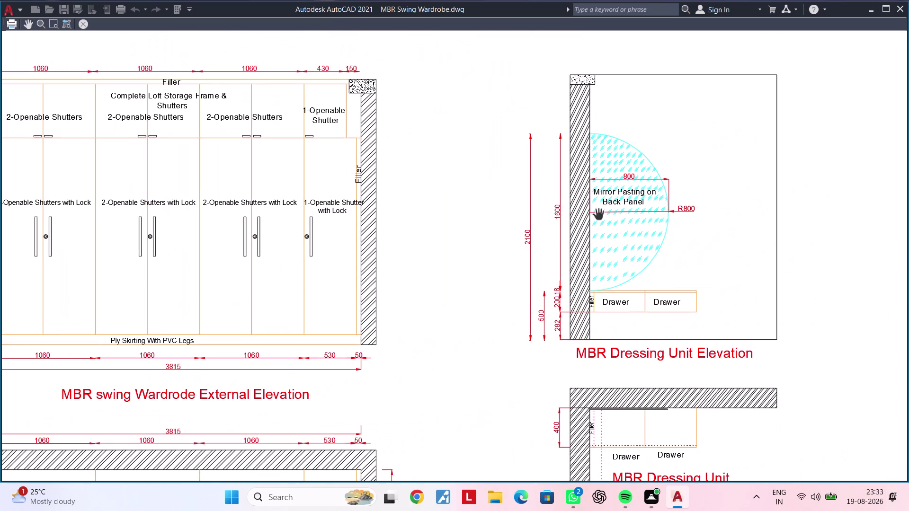
scroll(up, 3)
middle_drag(516, 238, 609, 130)
middle_drag(594, 185, 543, 277)
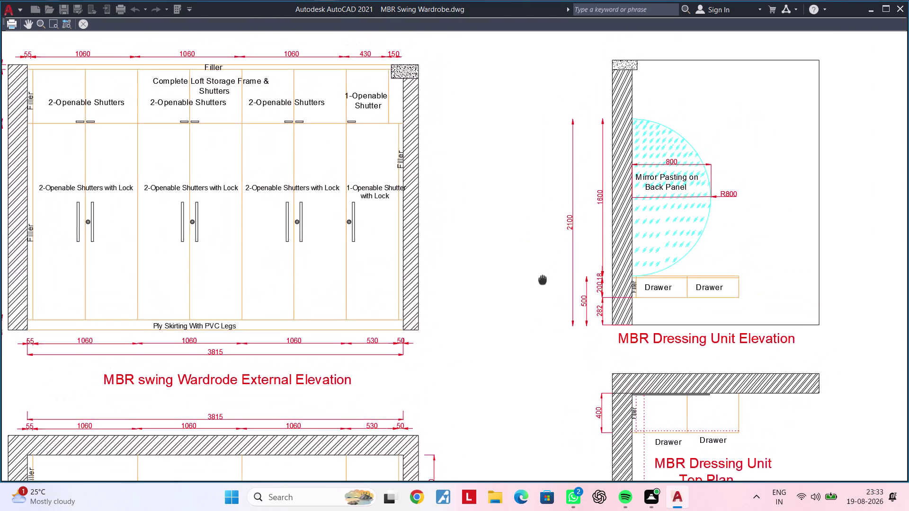
middle_drag(543, 276, 552, 204)
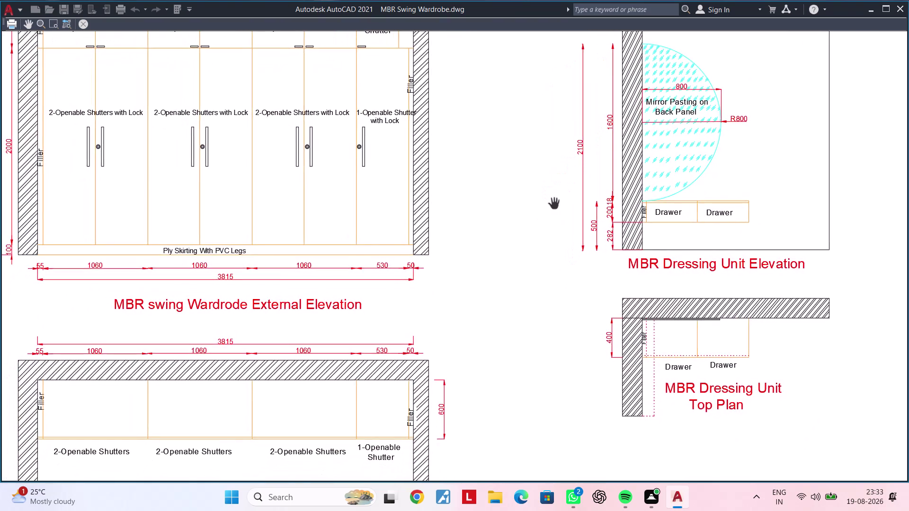
scroll(down, 3)
middle_drag(559, 252, 599, 185)
scroll(up, 3)
middle_drag(687, 251, 548, 148)
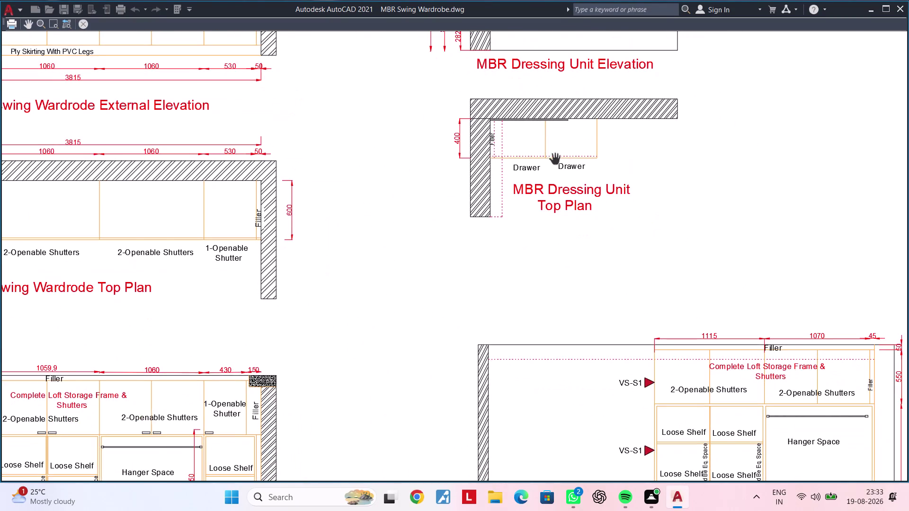
scroll(down, 3)
middle_drag(608, 245, 541, 69)
scroll(up, 3)
scroll(down, 3)
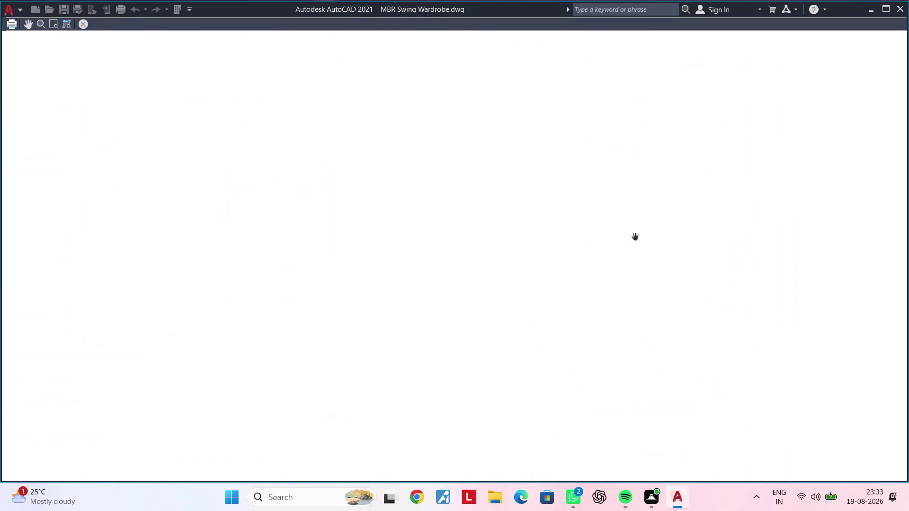
middle_drag(635, 245, 638, 136)
middle_drag(593, 263, 821, 214)
middle_drag(581, 300, 652, 92)
scroll(up, 3)
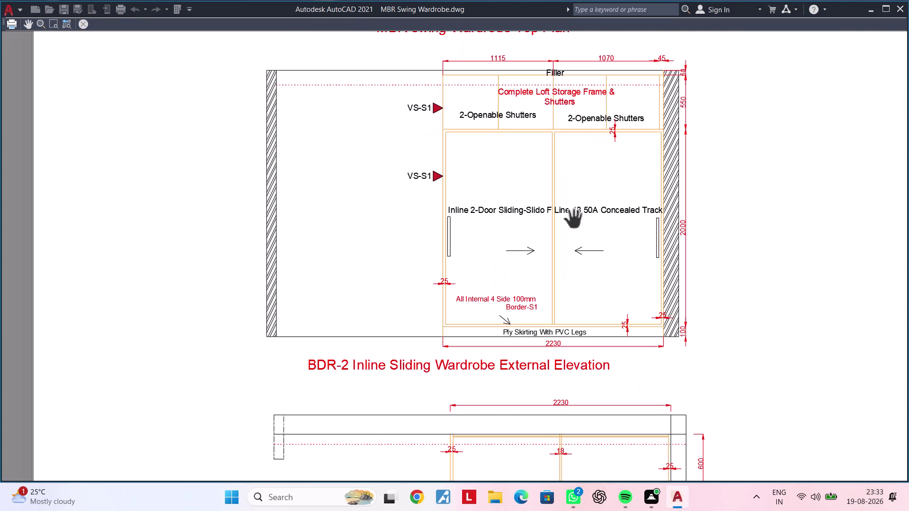
scroll(up, 3)
middle_drag(577, 221, 545, 375)
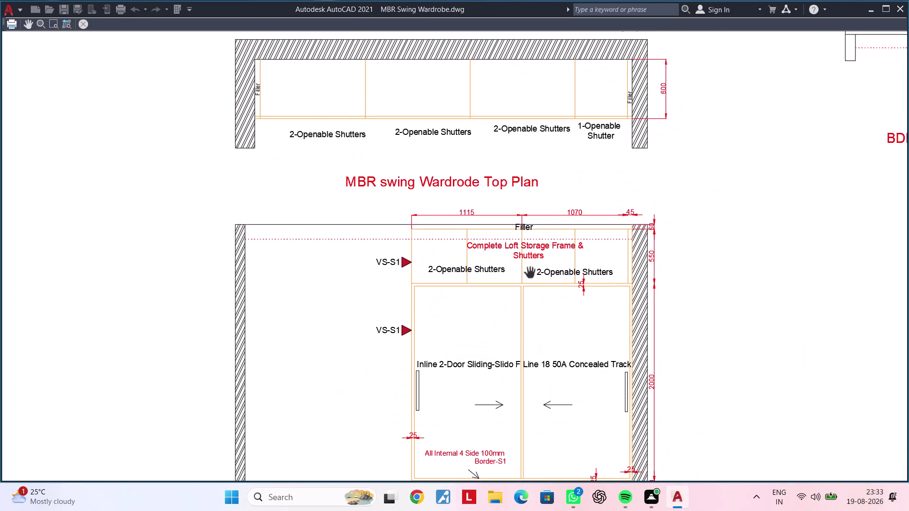
scroll(down, 3)
middle_drag(527, 196, 489, 417)
scroll(up, 3)
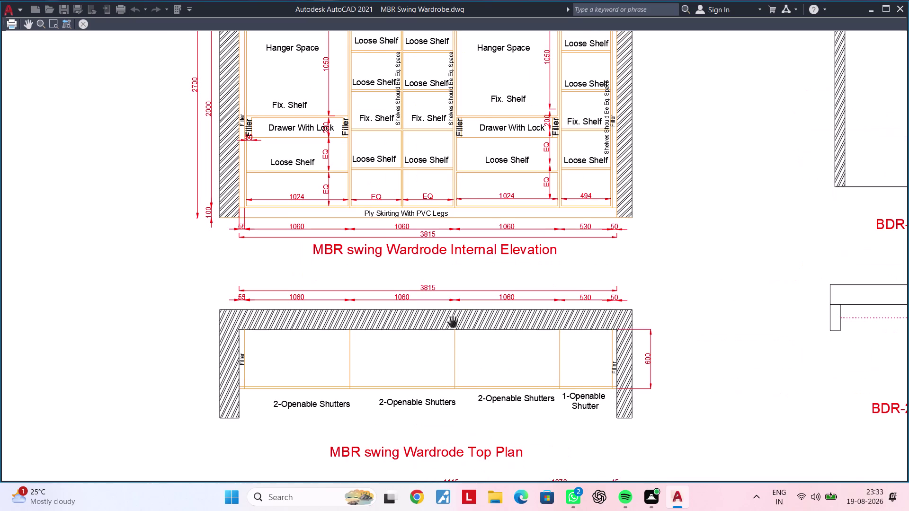
middle_drag(461, 275, 453, 475)
middle_drag(466, 324, 467, 349)
middle_drag(461, 411, 453, 447)
scroll(up, 3)
scroll(down, 3)
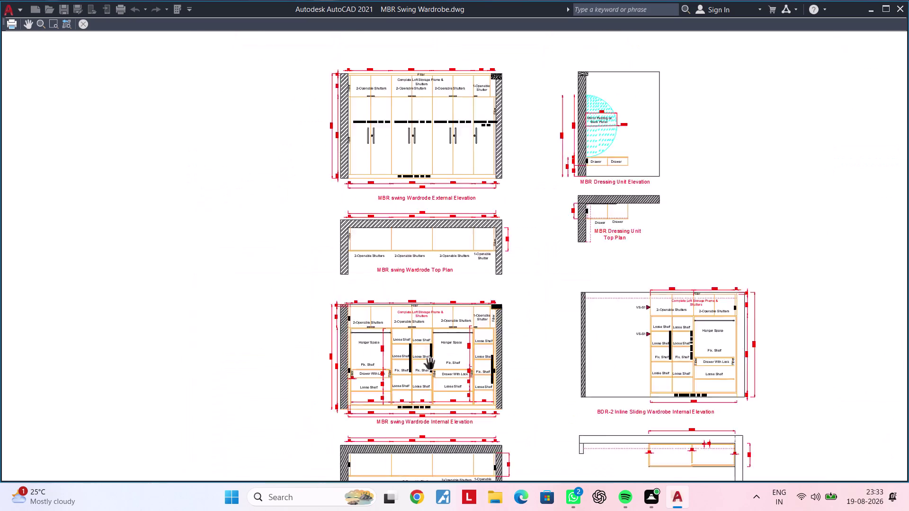
scroll(down, 3)
middle_drag(461, 325, 471, 268)
scroll(up, 3)
middle_drag(468, 272, 458, 367)
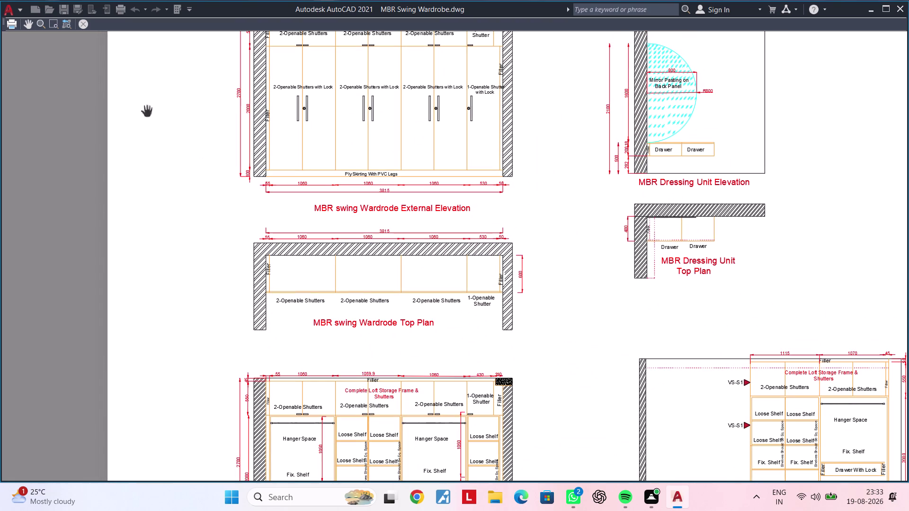
click(85, 25)
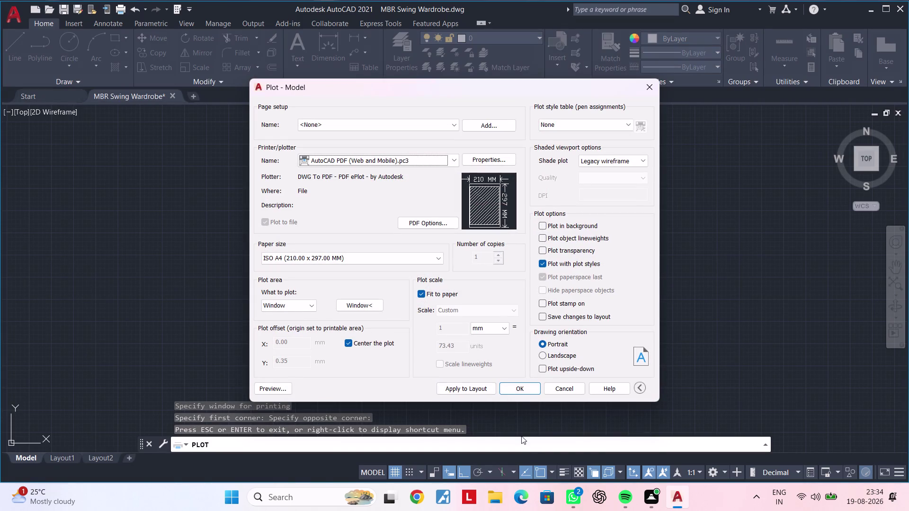
Save the plot as MBR Swing Wardrobe-Model.pdf in Downloads\Autocad\FUJI PLAN\PDFs.
click(476, 385)
click(509, 393)
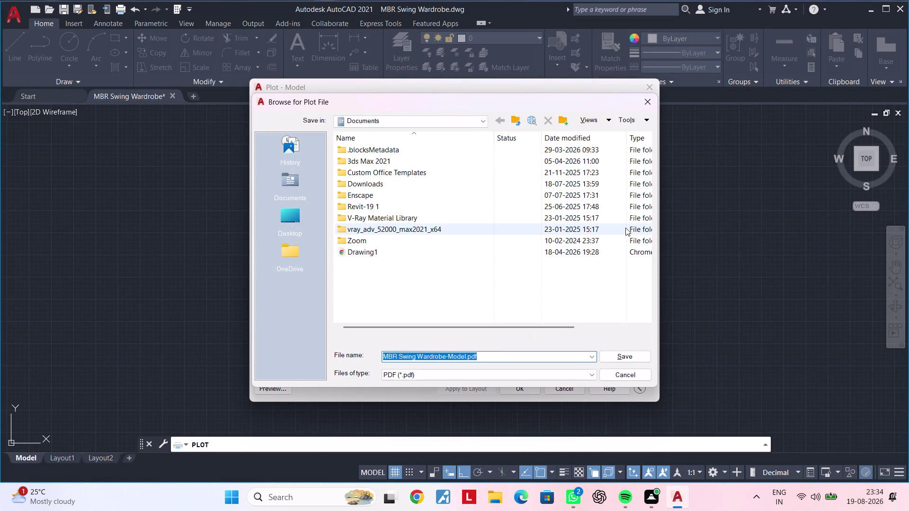
click(435, 120)
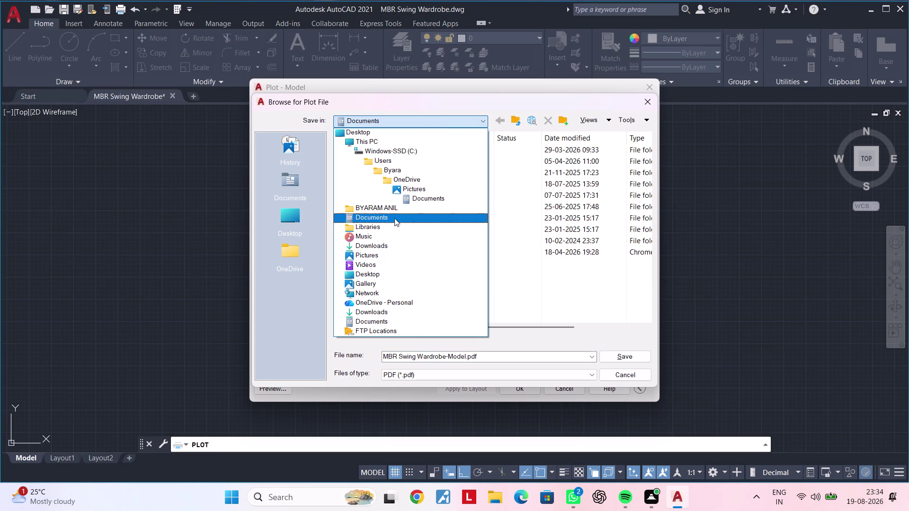
click(386, 244)
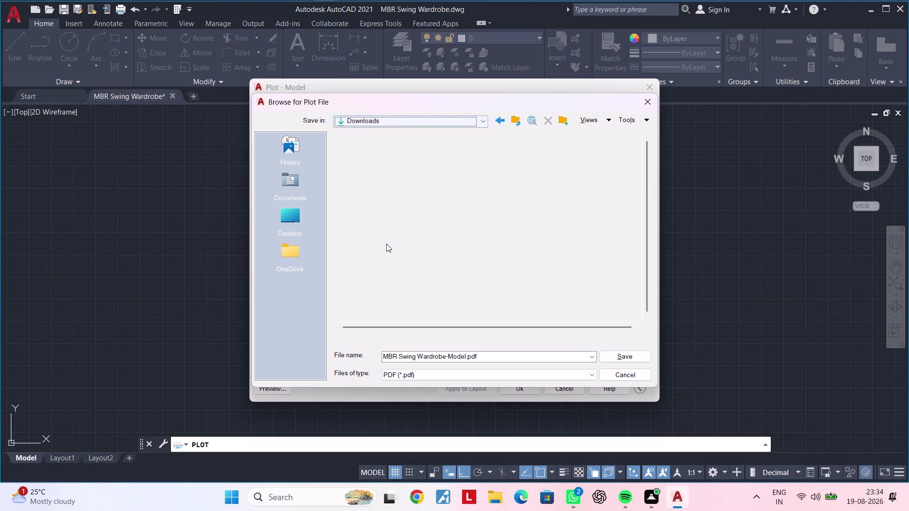
click(393, 163)
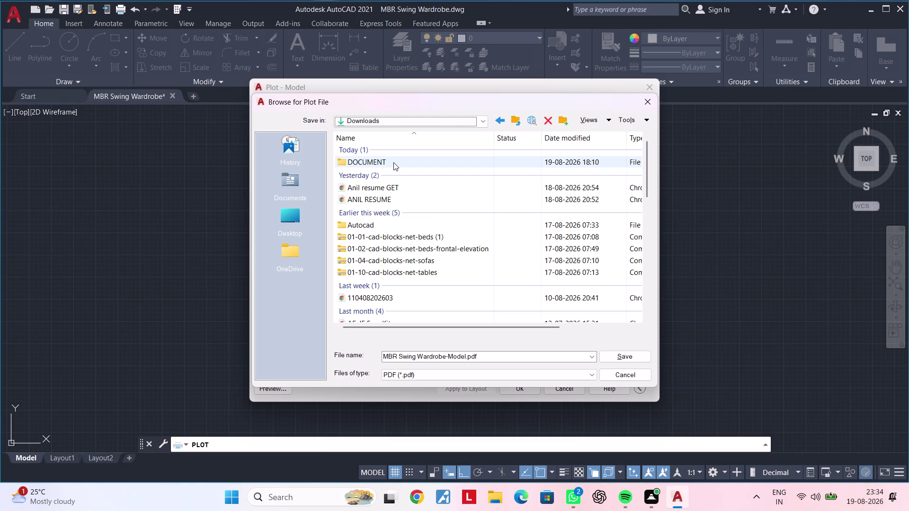
double_click(384, 222)
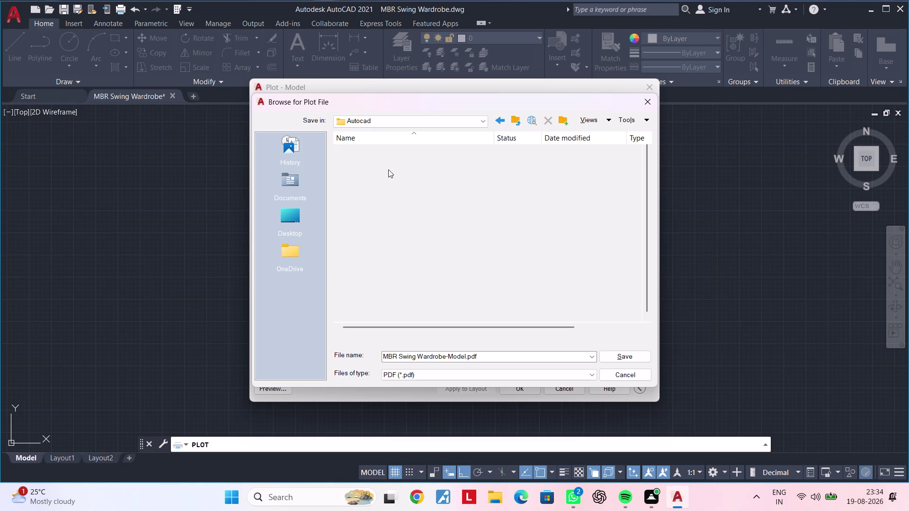
double_click(388, 164)
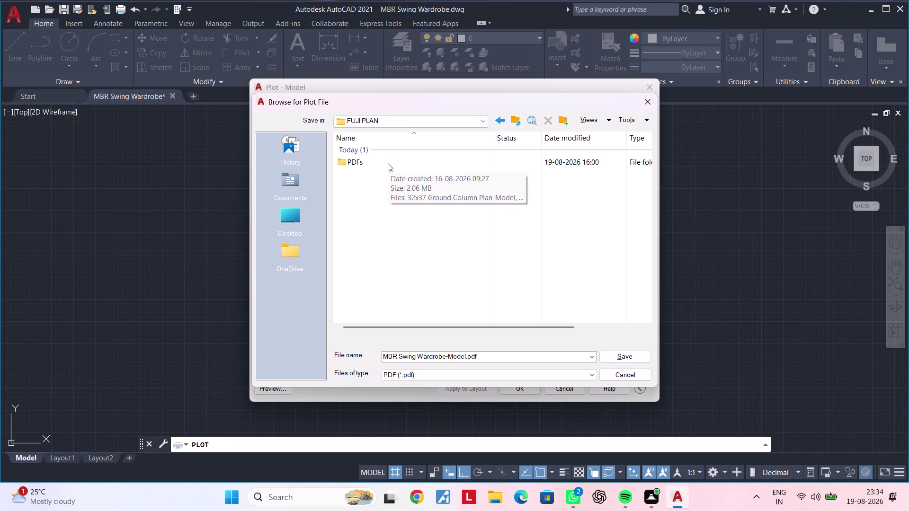
double_click(359, 161)
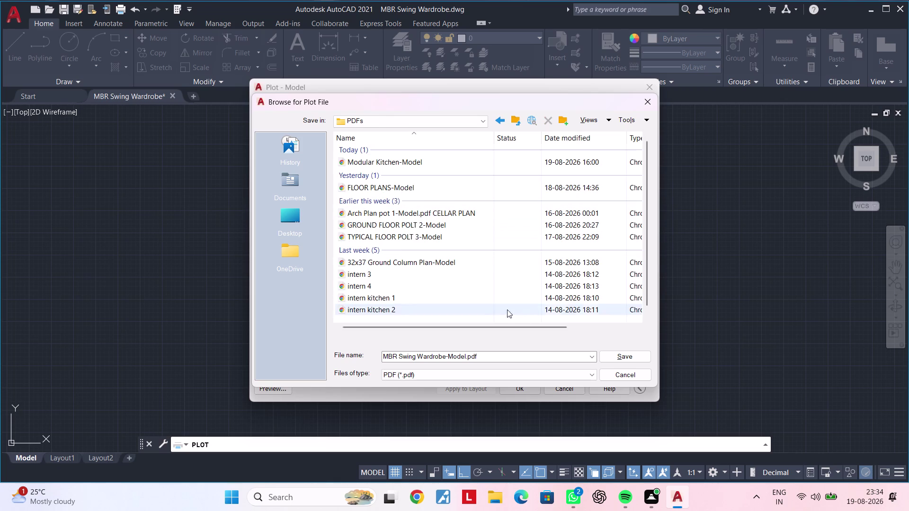
click(612, 355)
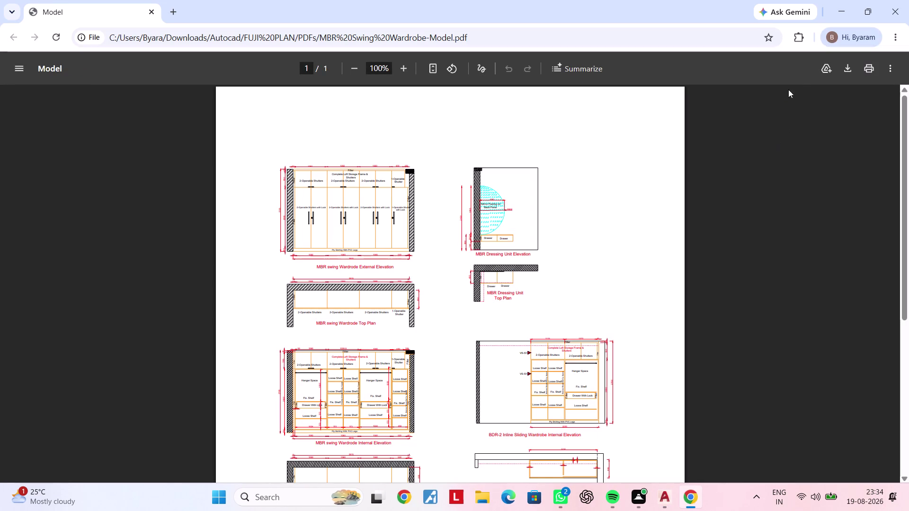
Close the PDF in Chrome and save the wardrobe drawing.
click(892, 18)
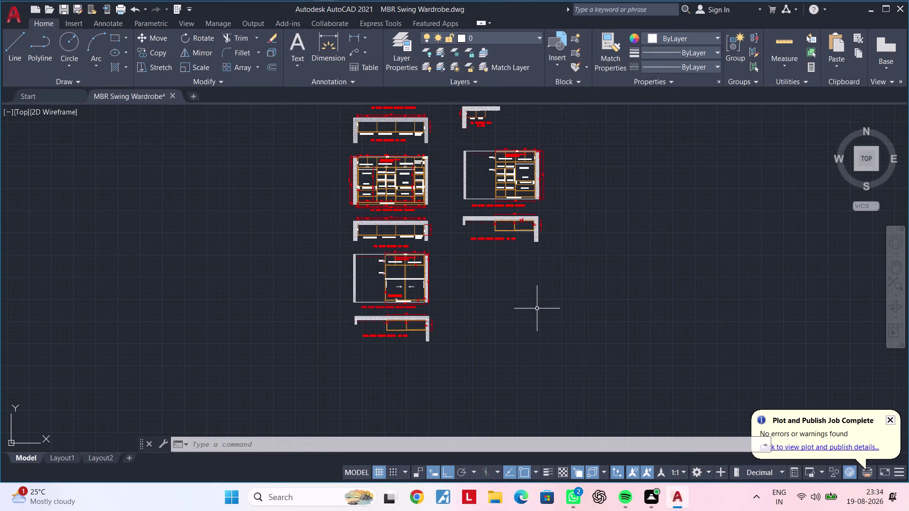
key(ctrl+s)
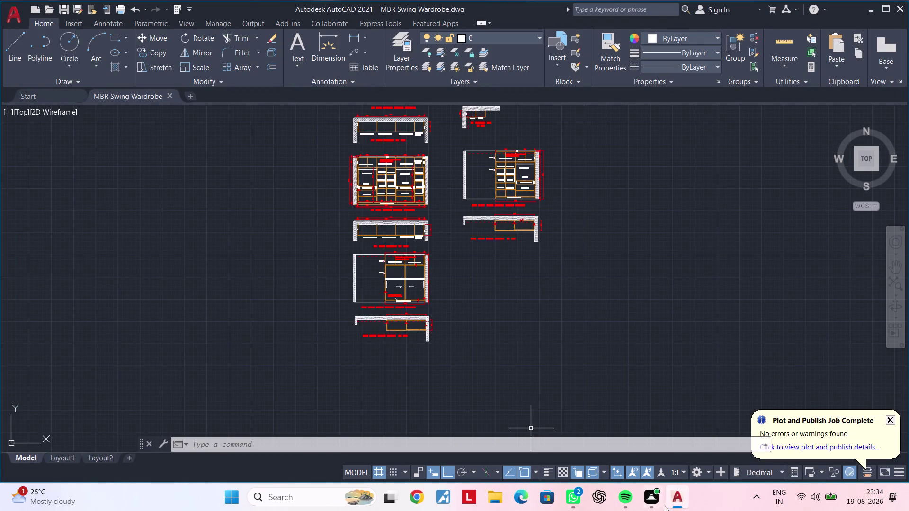